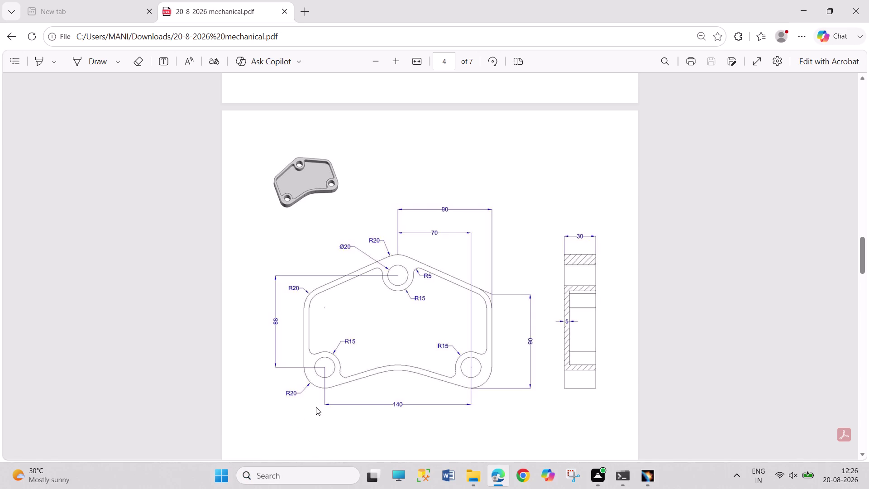
Finish reviewing page 4 of the plate drawing PDF in Edge, then return to CATIA Part3.
right_click(272, 441)
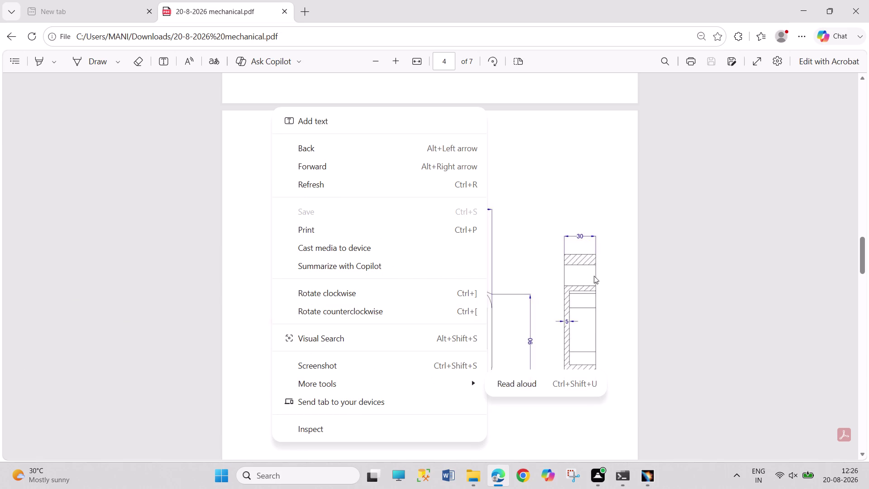
click(662, 260)
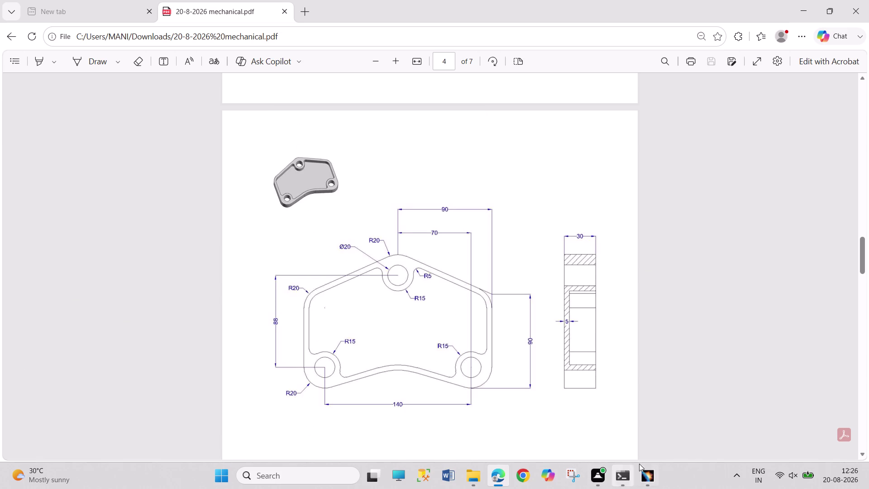
click(652, 472)
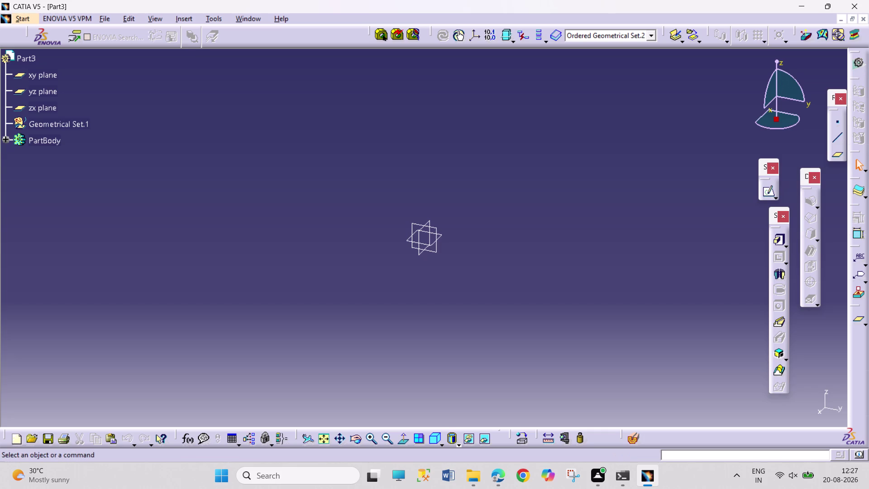
Create a sketch on Part3's xy plane, picked from the specification tree.
drag(532, 187, 559, 288)
drag(477, 170, 499, 267)
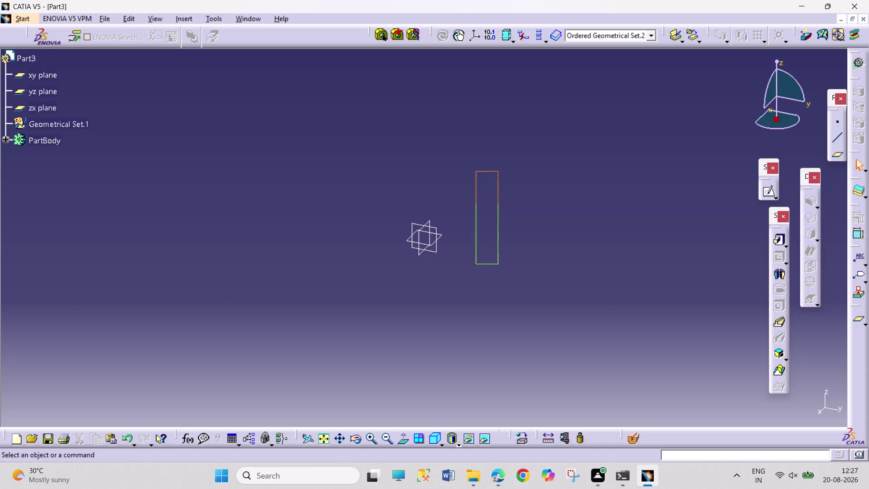
drag(499, 268, 504, 290)
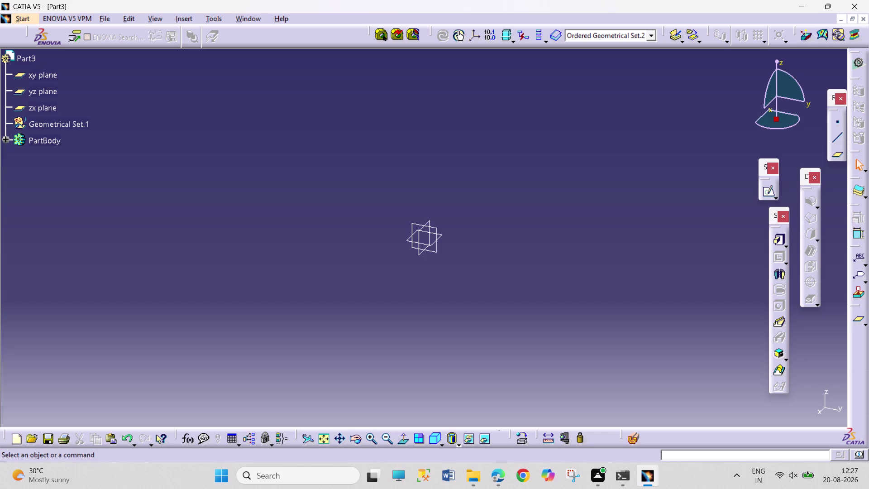
click(443, 236)
click(763, 193)
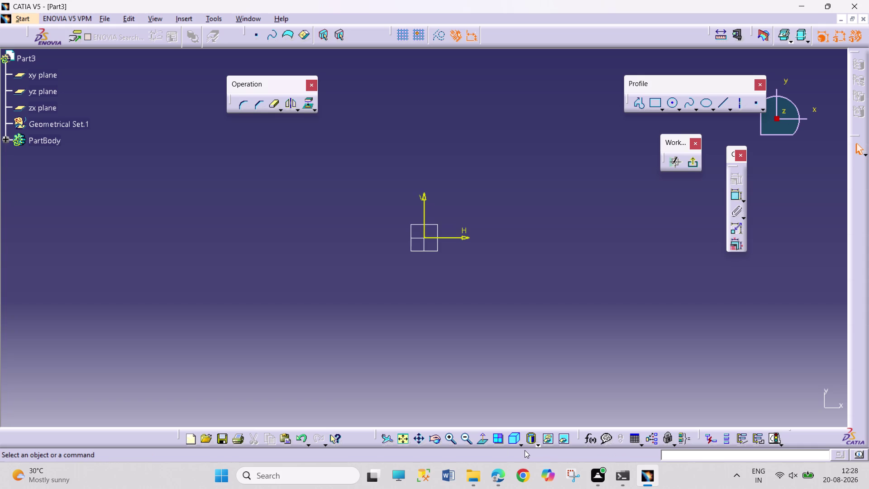
click(510, 488)
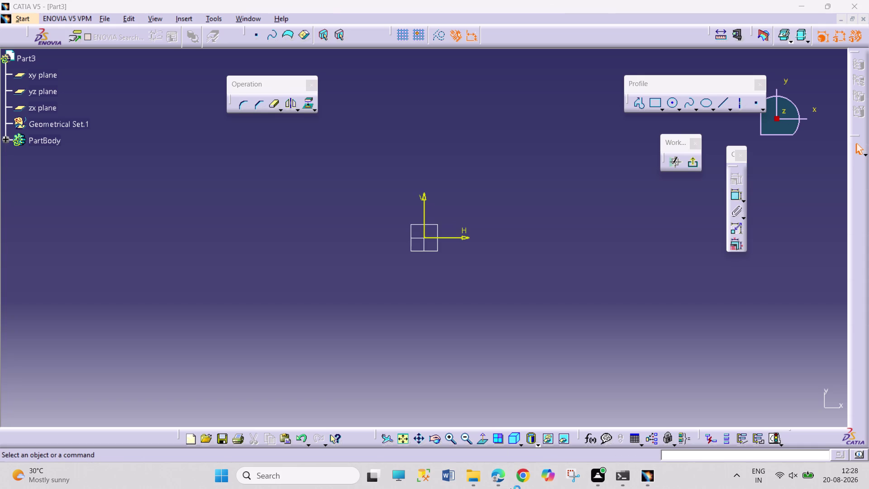
click(703, 21)
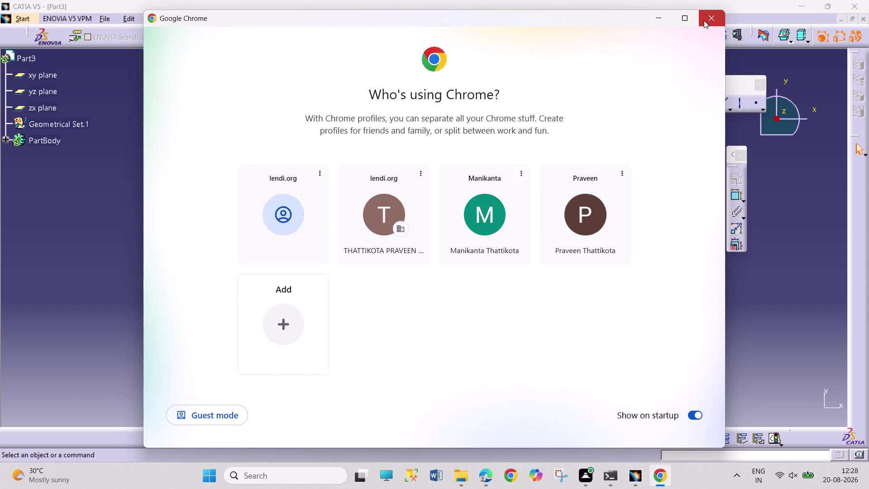
click(498, 475)
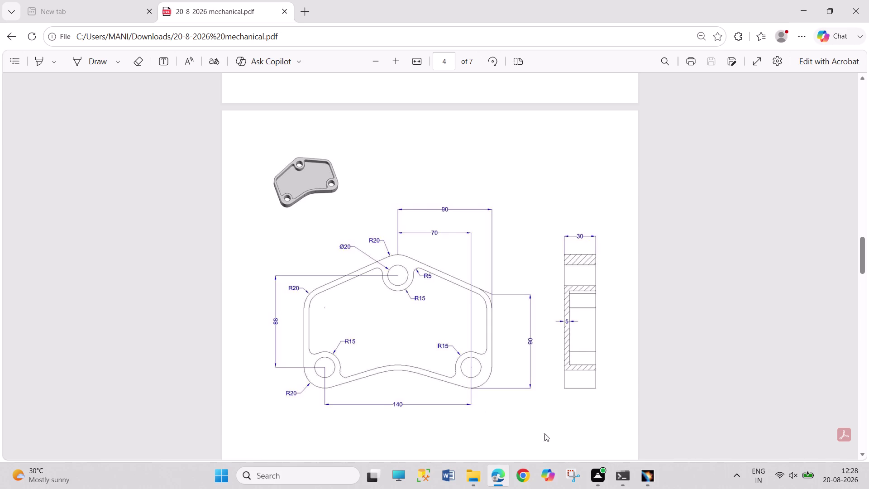
click(644, 476)
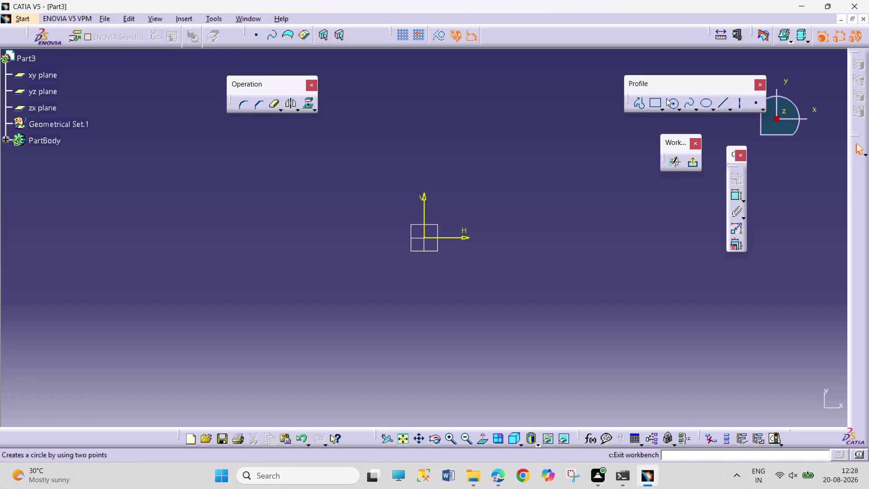
Draw an outer and an inner circle, both centred on the sketch origin.
click(666, 97)
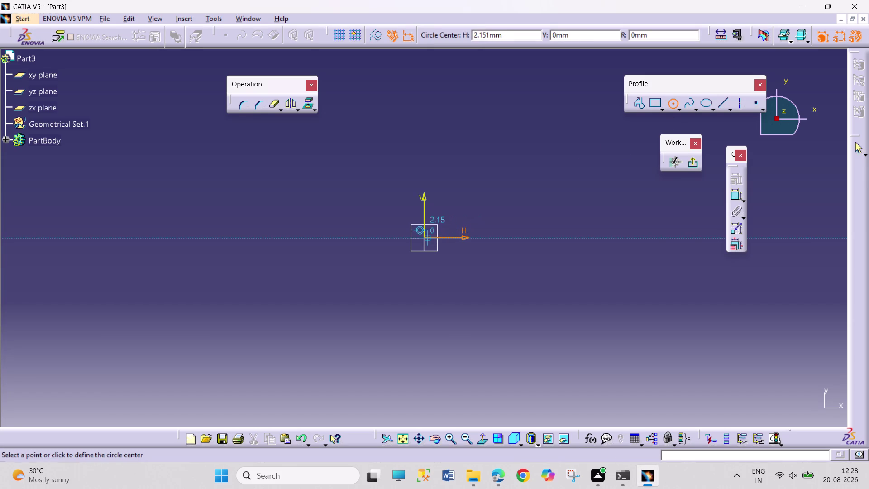
click(429, 237)
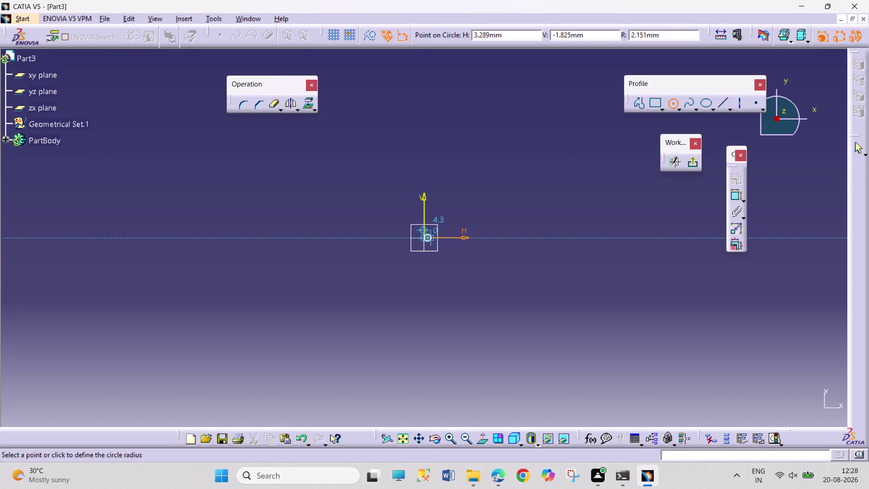
key(Escape)
key(Escape)
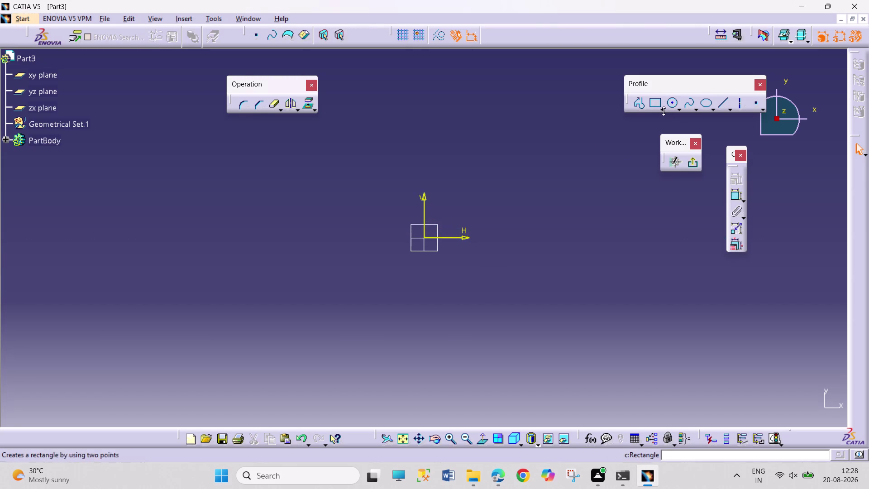
click(675, 105)
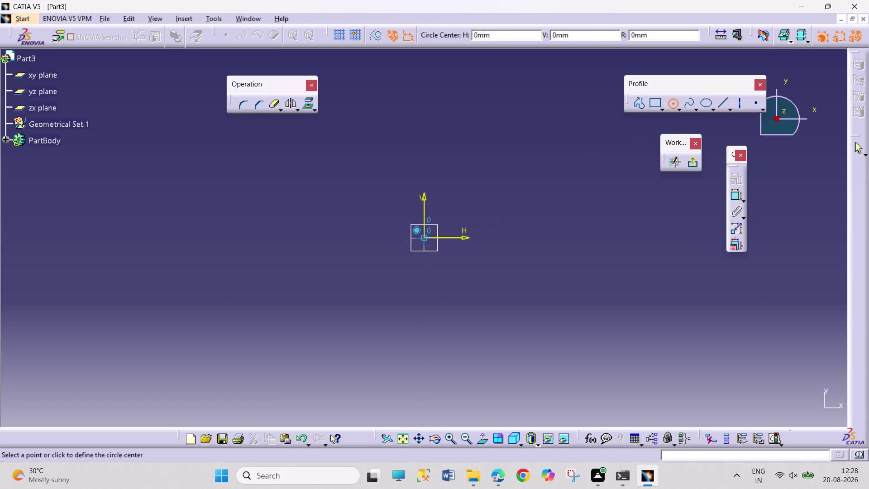
click(424, 236)
click(447, 265)
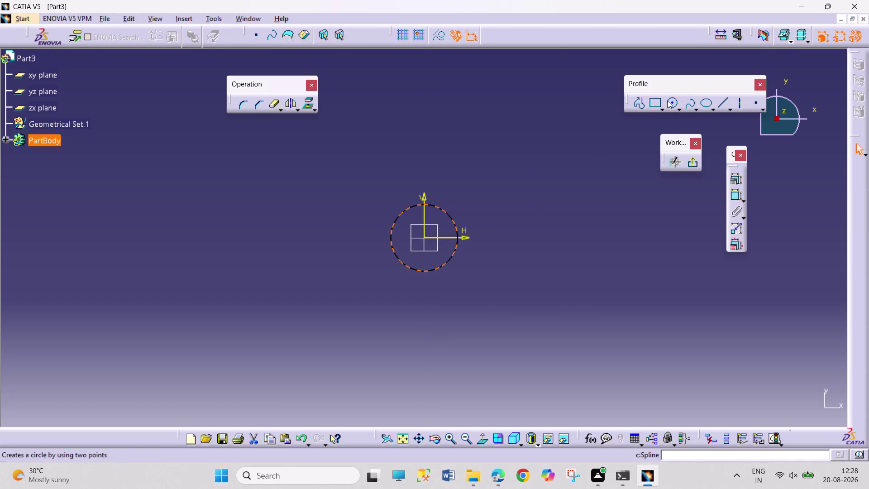
click(670, 102)
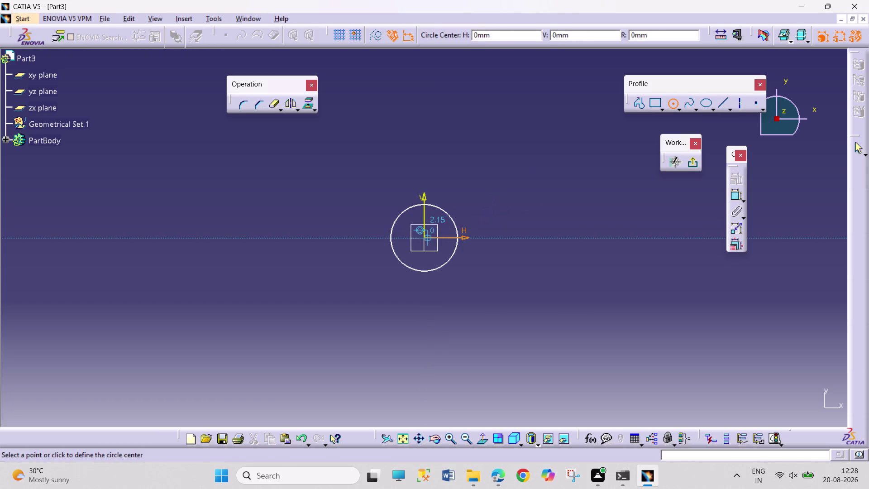
click(425, 236)
click(438, 254)
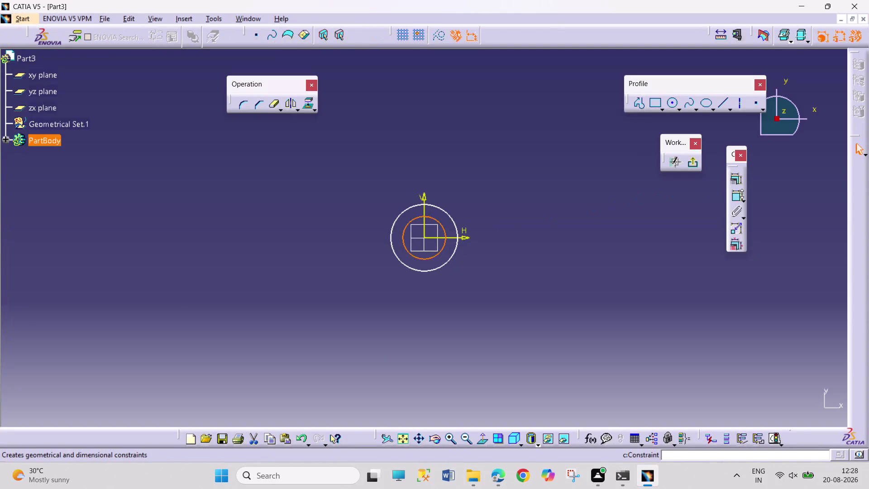
Add diameter dimensions to the inner and outer circles.
drag(737, 197, 729, 196)
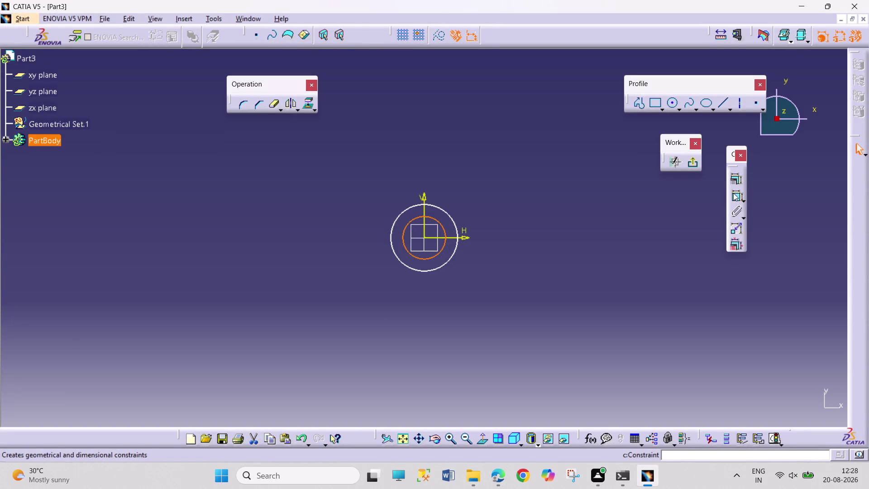
click(733, 193)
click(497, 195)
drag(732, 196, 712, 195)
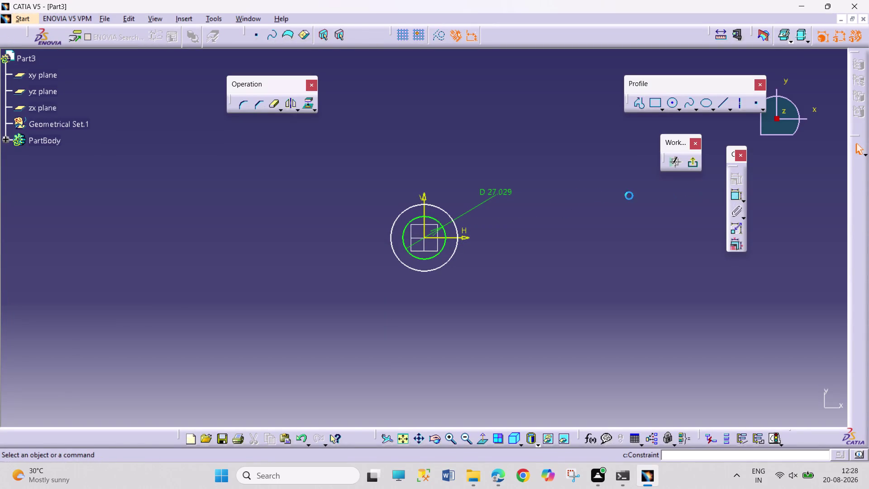
click(731, 194)
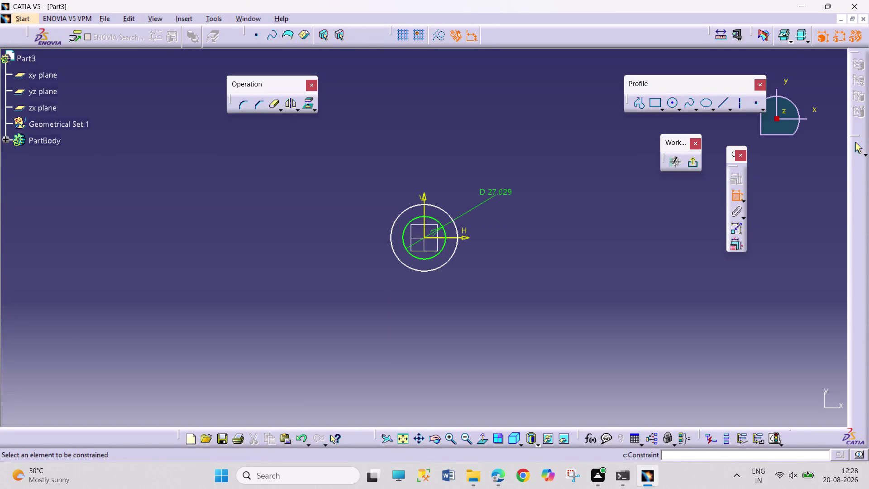
click(432, 205)
click(486, 170)
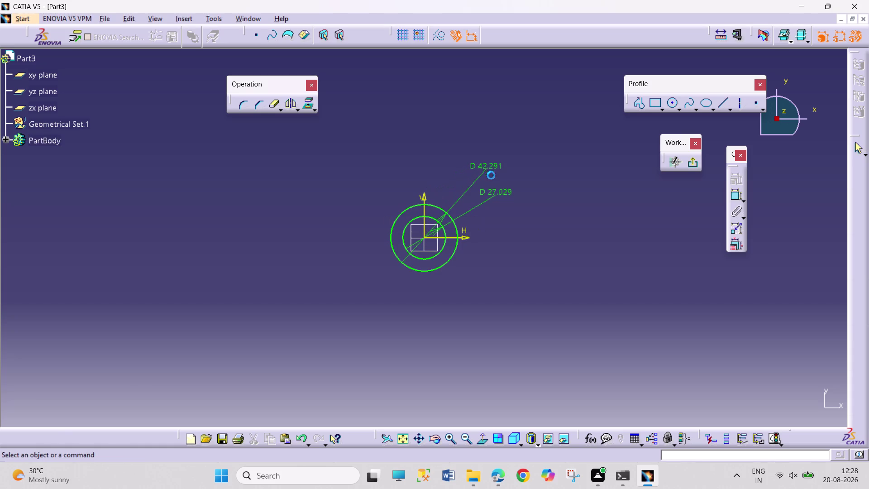
Set the inner circle diameter to 20 mm and the outer to 30 mm.
double_click(510, 195)
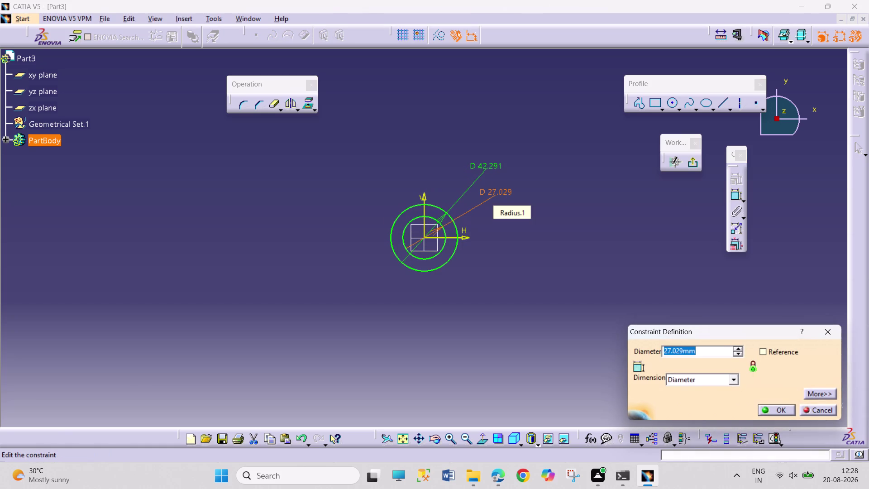
text(20)
key(Return)
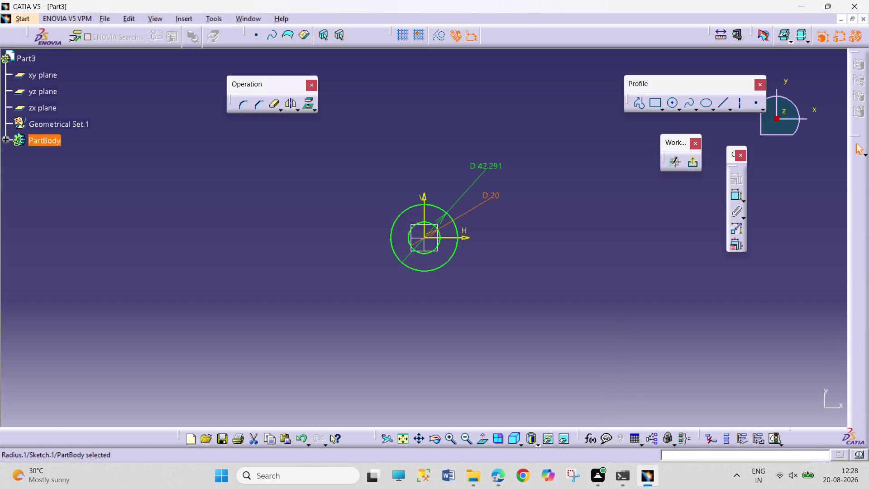
double_click(489, 167)
text(3)
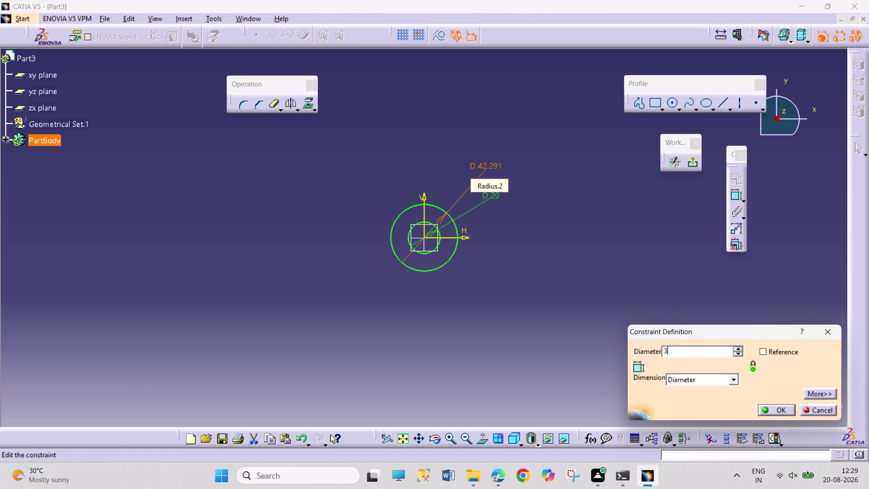
text(0)
key(Return)
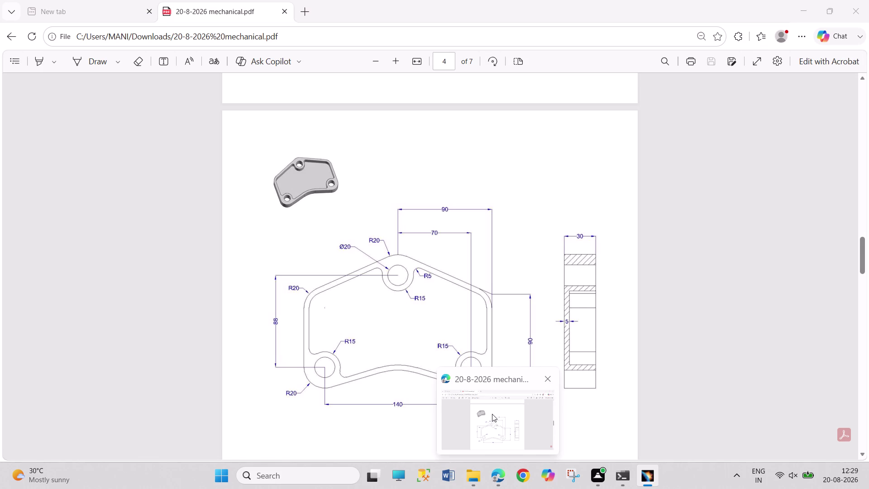
Check the reference PDF drawing, then come back to the CATIA sketch.
click(492, 413)
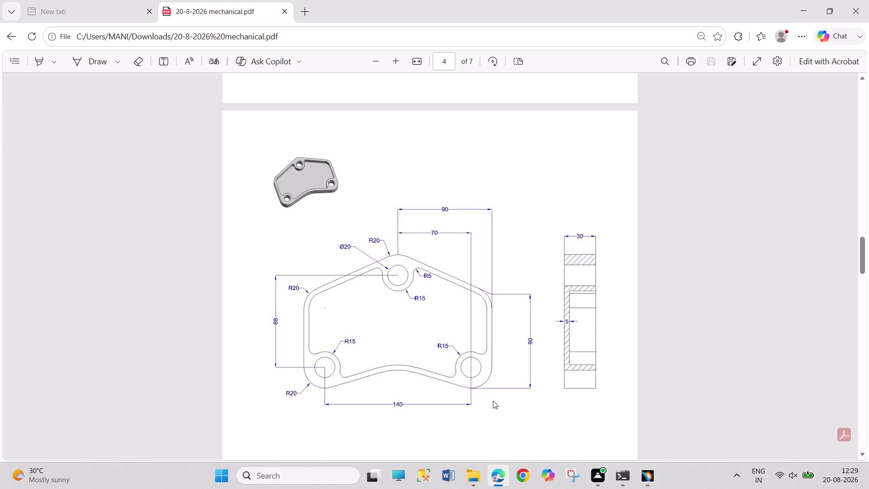
click(647, 478)
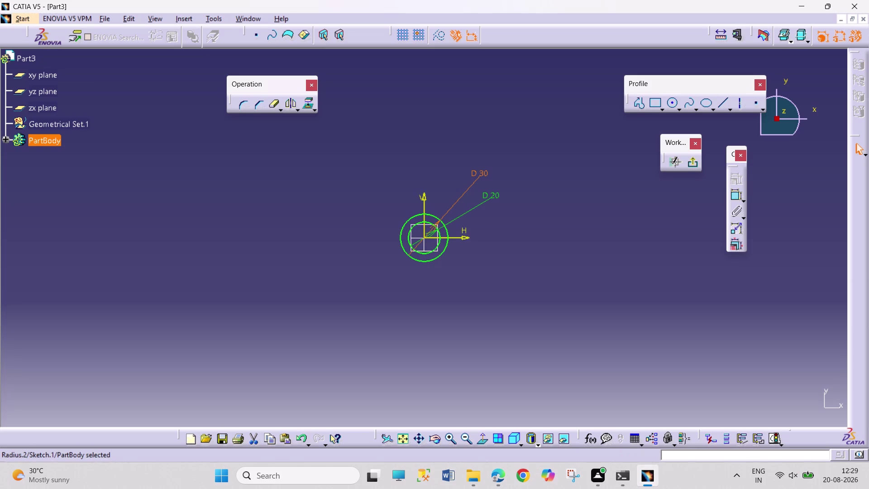
click(668, 101)
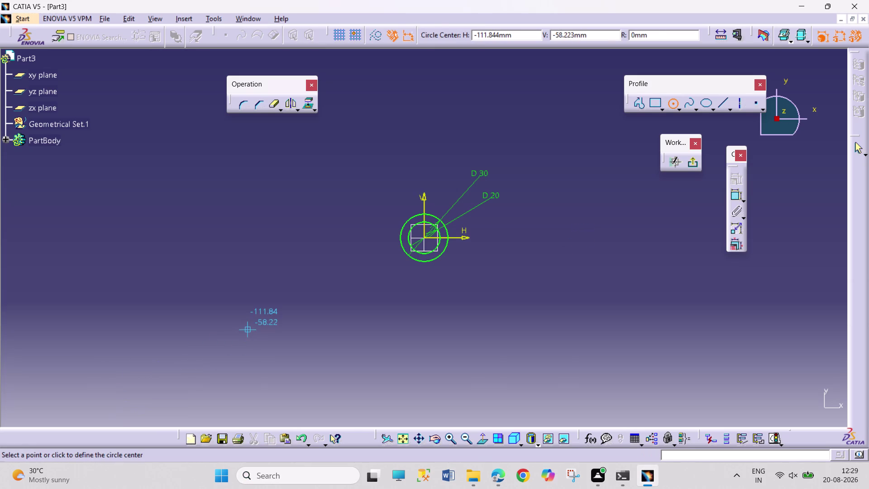
Draw two concentric circles lower left of the origin.
click(248, 328)
click(256, 349)
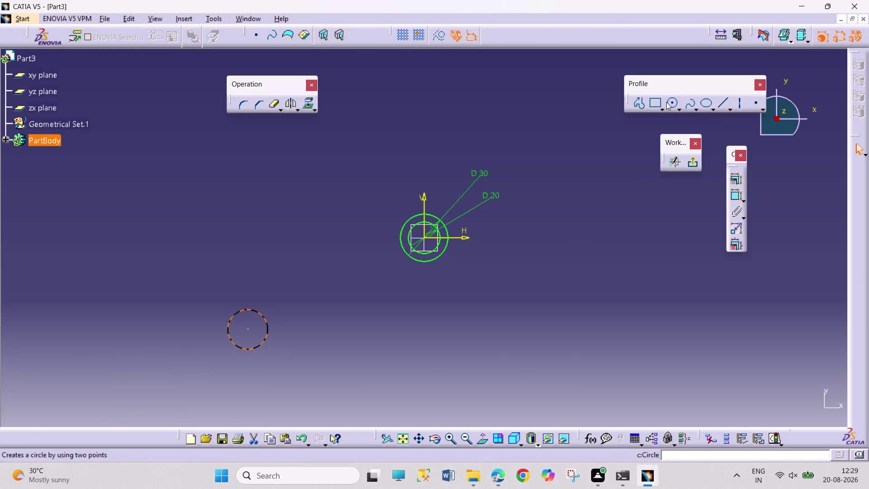
click(666, 102)
right_click(266, 334)
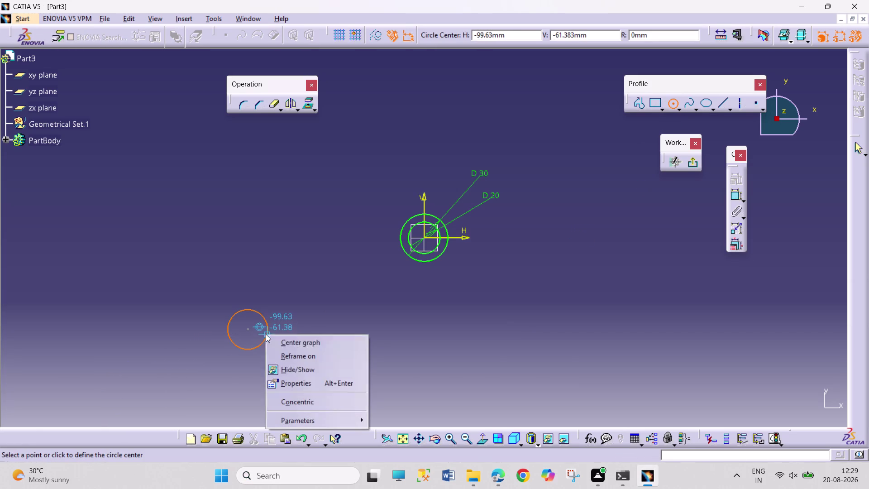
click(294, 396)
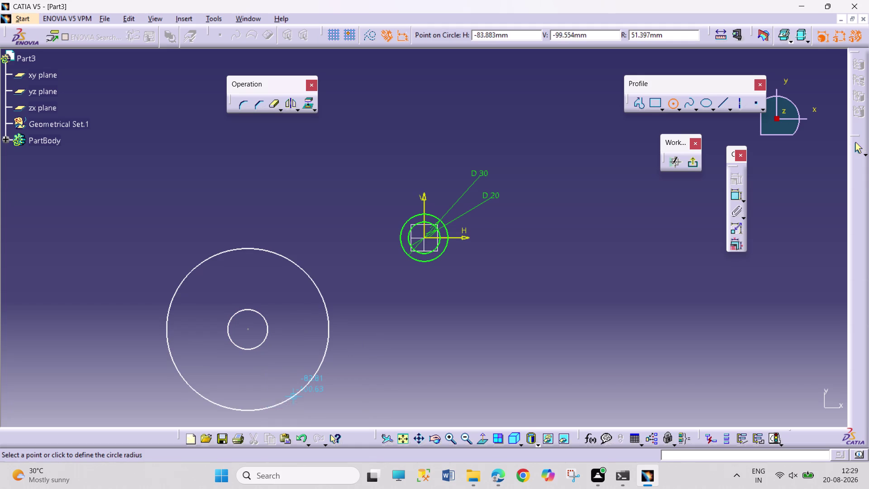
Add diameter dimensions to the outer and inner lower-left circles.
click(274, 354)
click(735, 196)
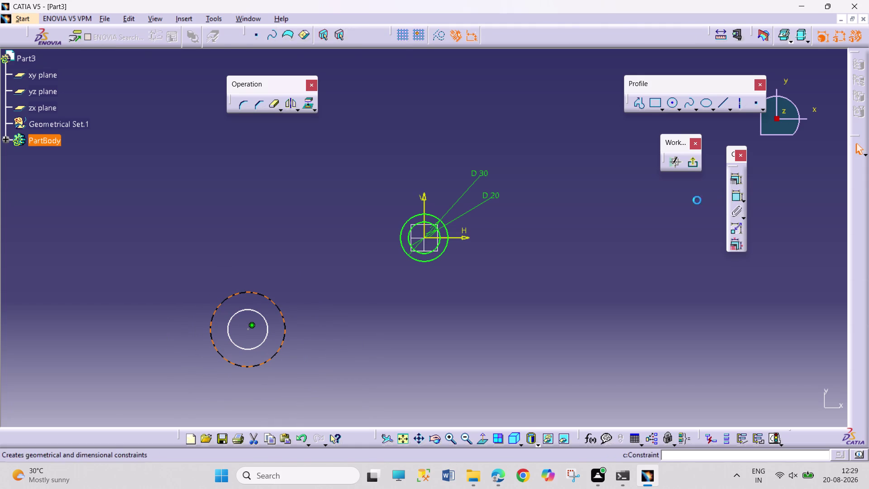
click(203, 289)
click(729, 191)
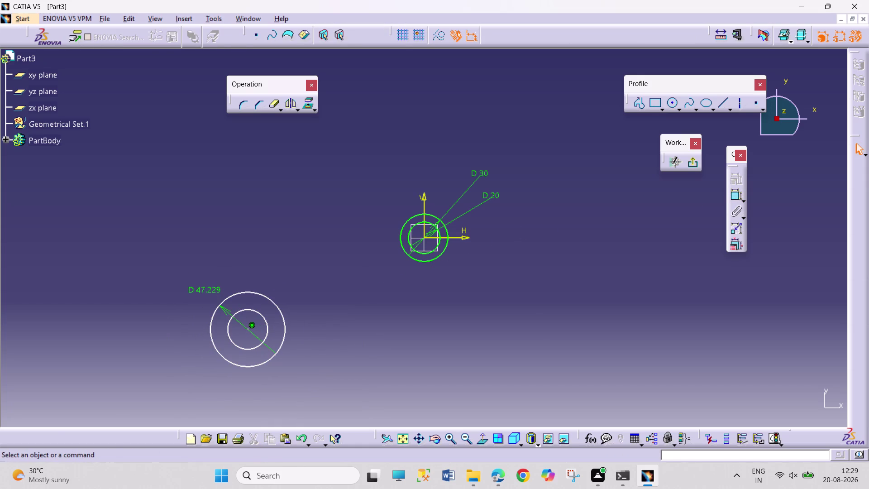
click(735, 193)
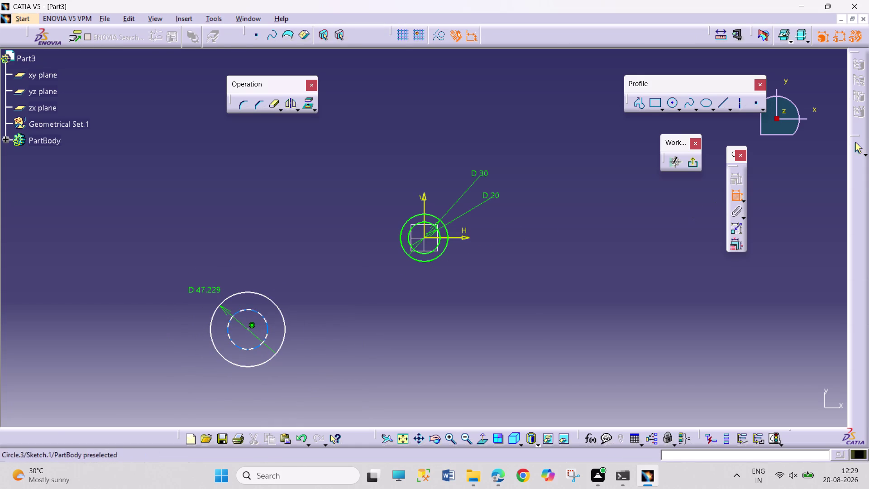
click(251, 310)
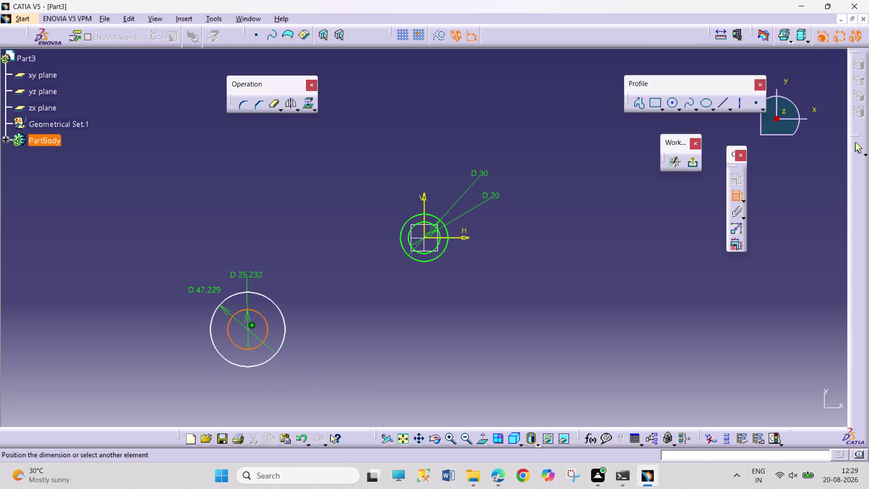
click(247, 266)
Set the lower-left outer diameter to 30 and the inner to 20.
double_click(208, 291)
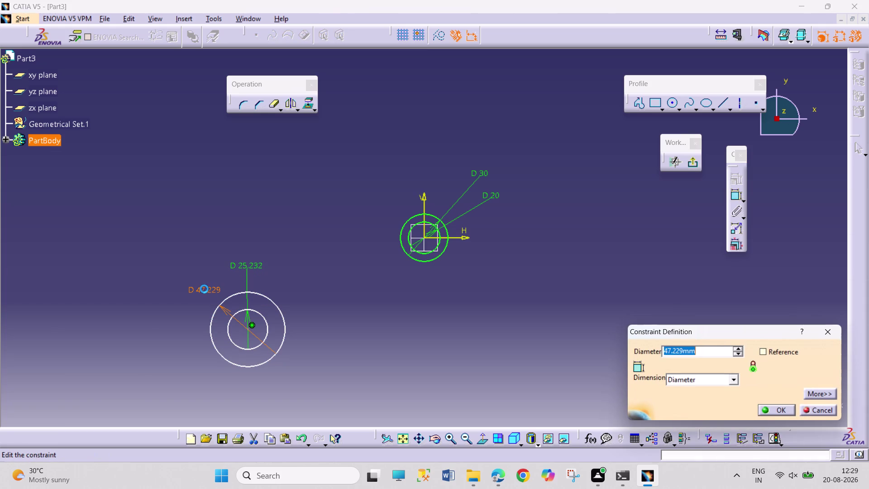
text(30)
key(Return)
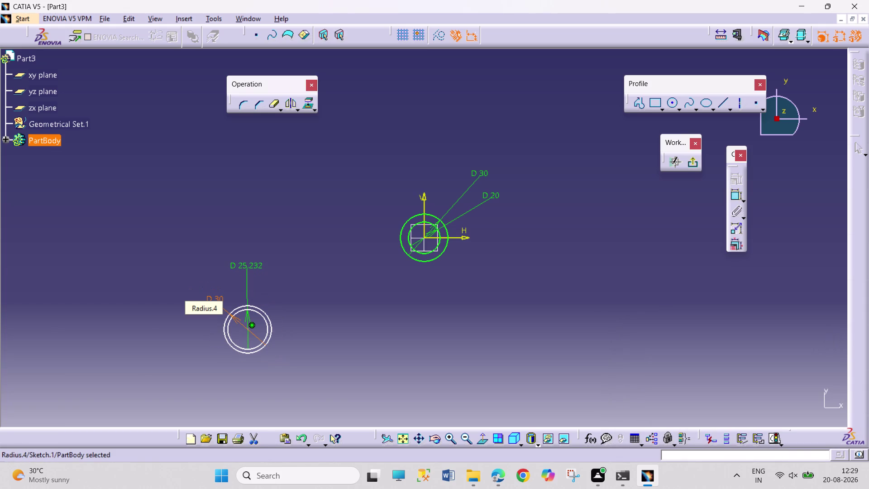
double_click(245, 261)
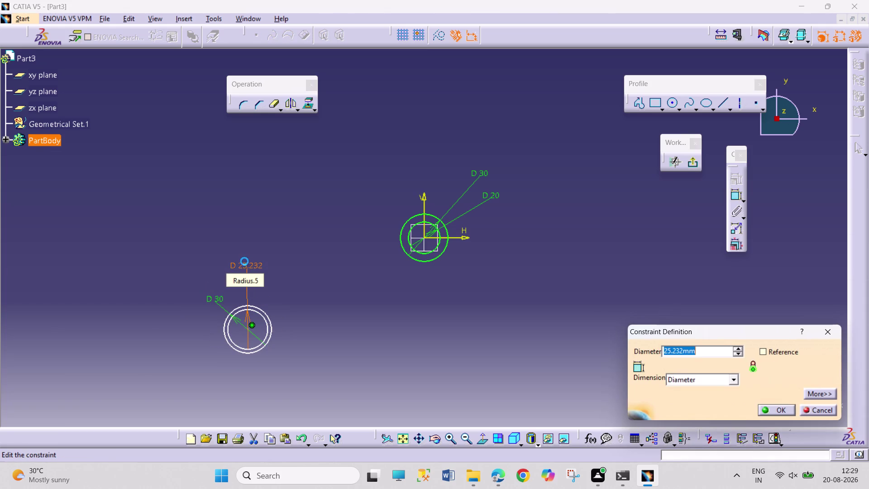
text(20)
key(Return)
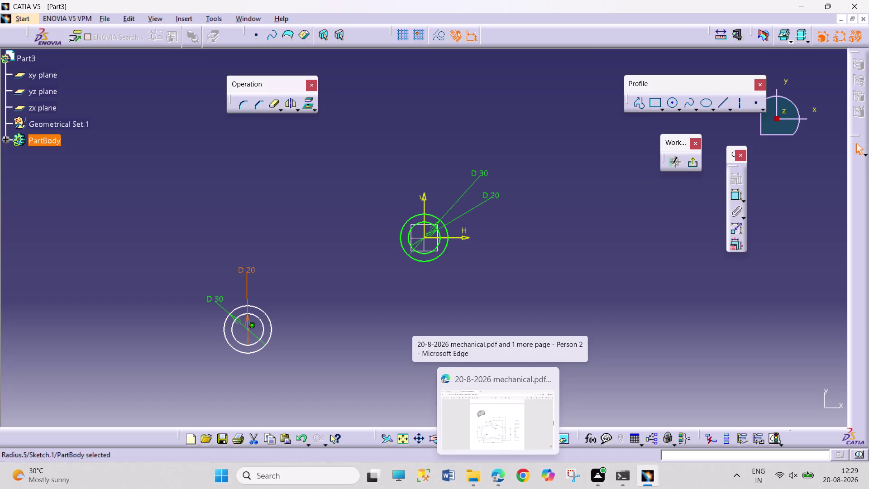
click(731, 193)
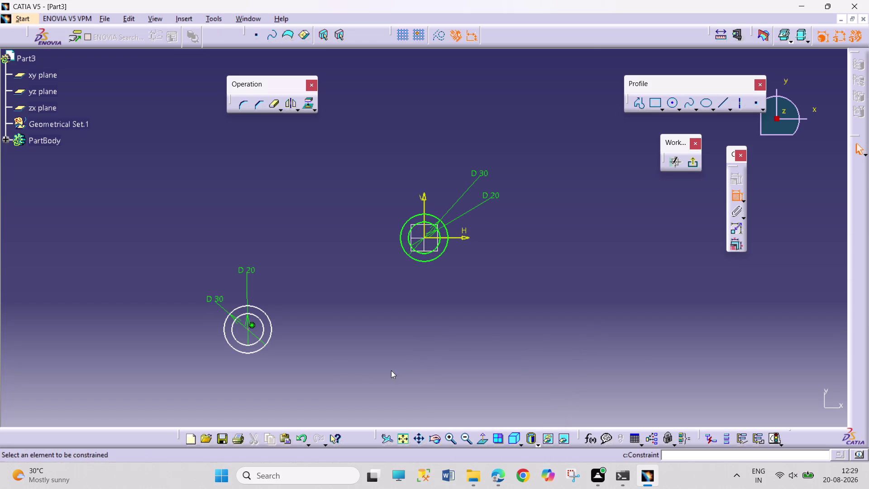
Dimension the lower-left circle centre 70 horizontally from the V axis.
click(246, 328)
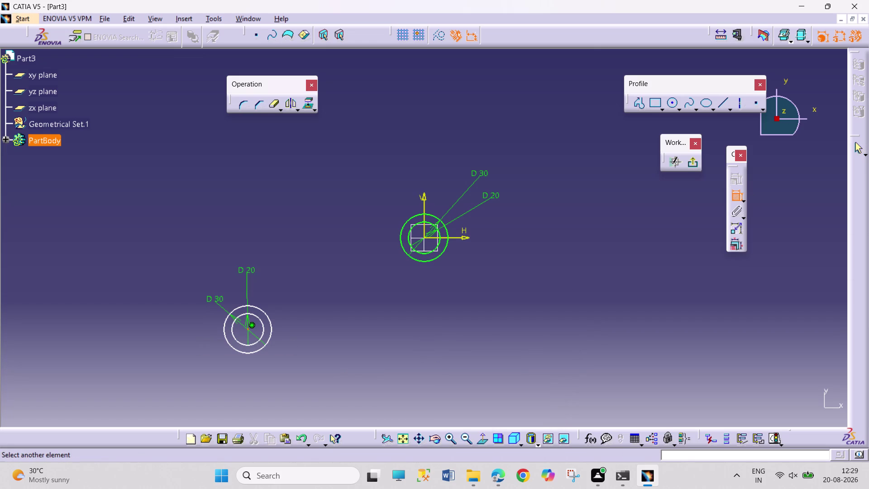
click(426, 200)
click(296, 197)
double_click(299, 195)
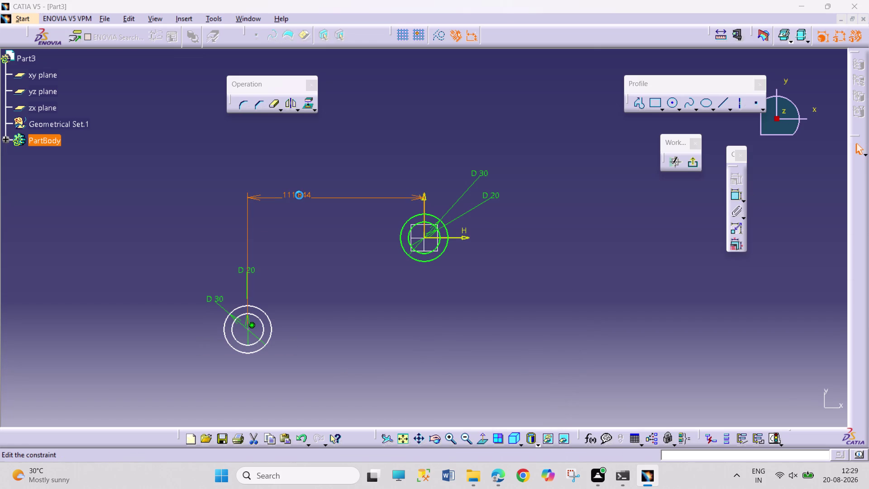
text(70)
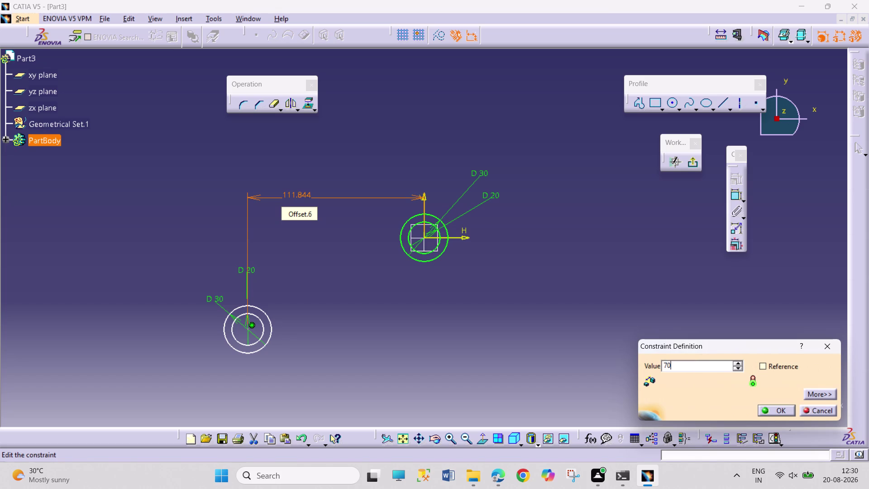
key(Return)
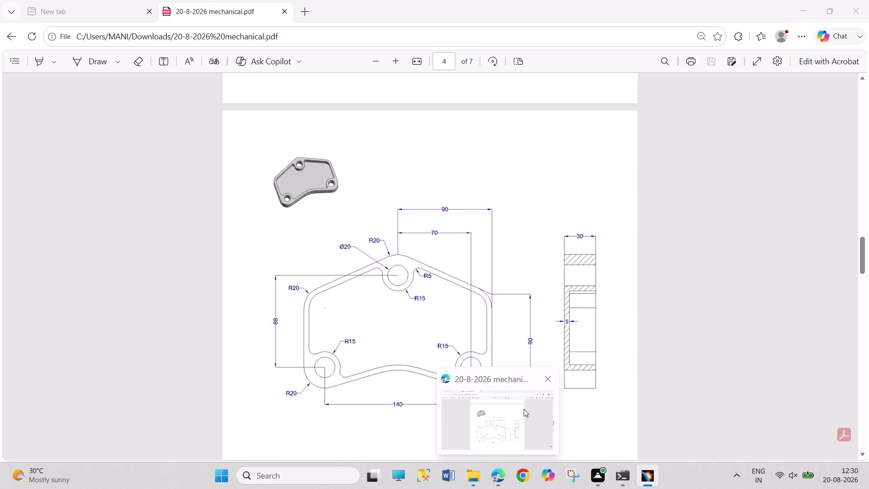
View the reference PDF in Edge, then switch back to the CATIA sketch.
click(503, 430)
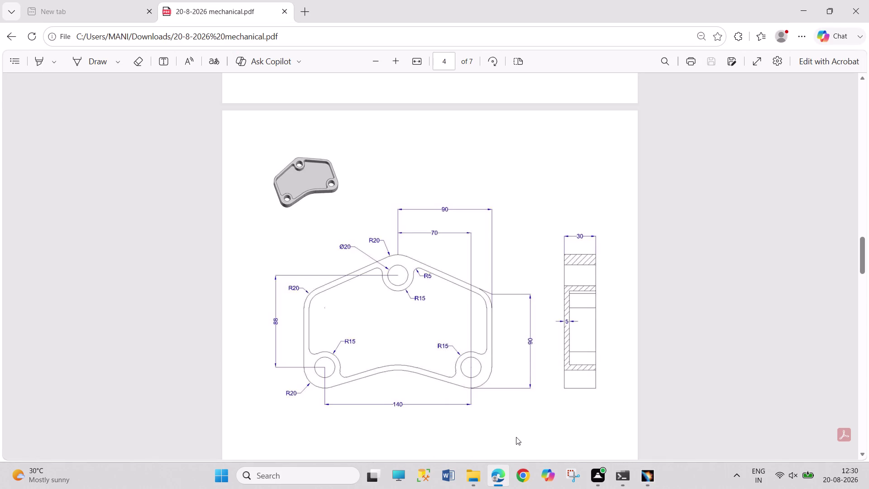
click(656, 474)
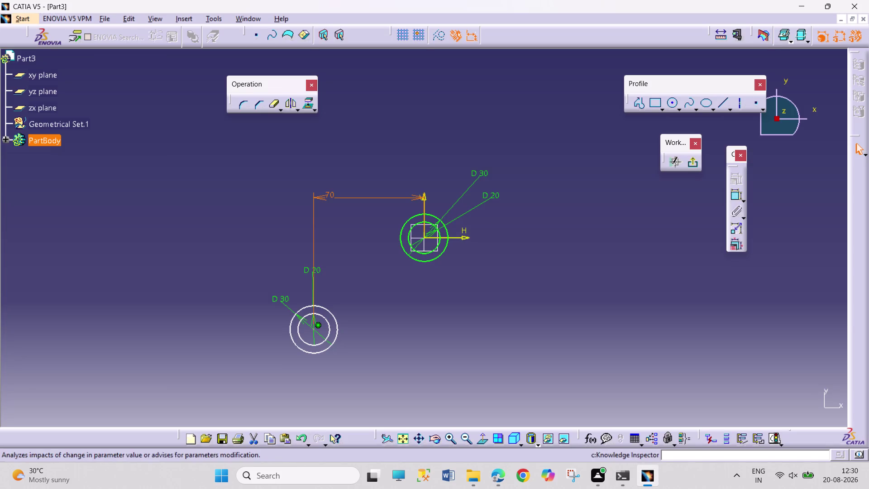
Dimension the lower-left circle centre 88 vertically from the H axis.
click(737, 200)
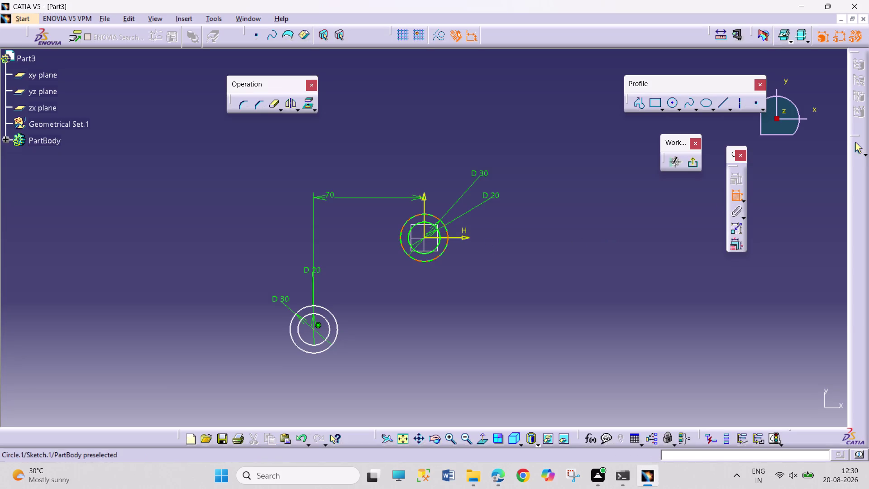
click(457, 239)
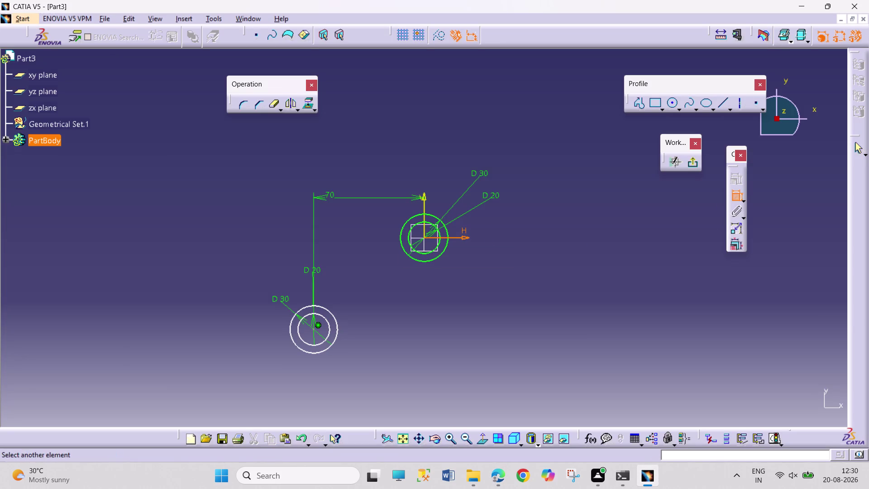
click(314, 329)
click(200, 299)
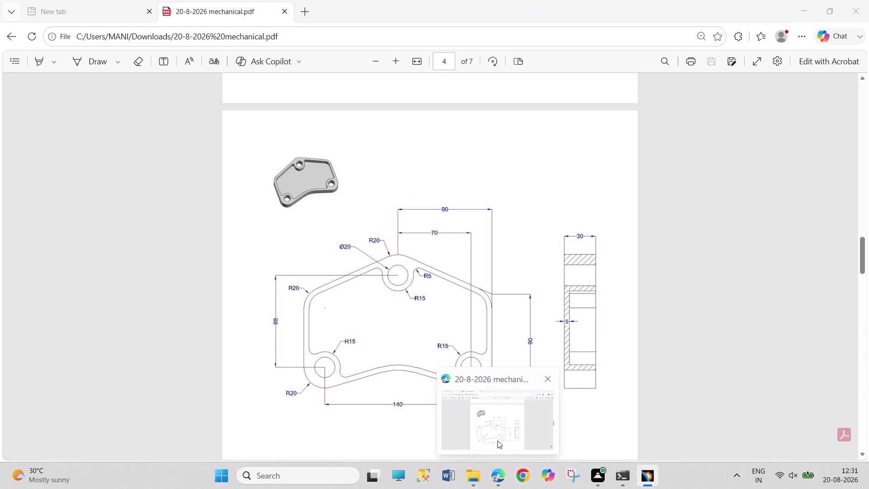
double_click(202, 298)
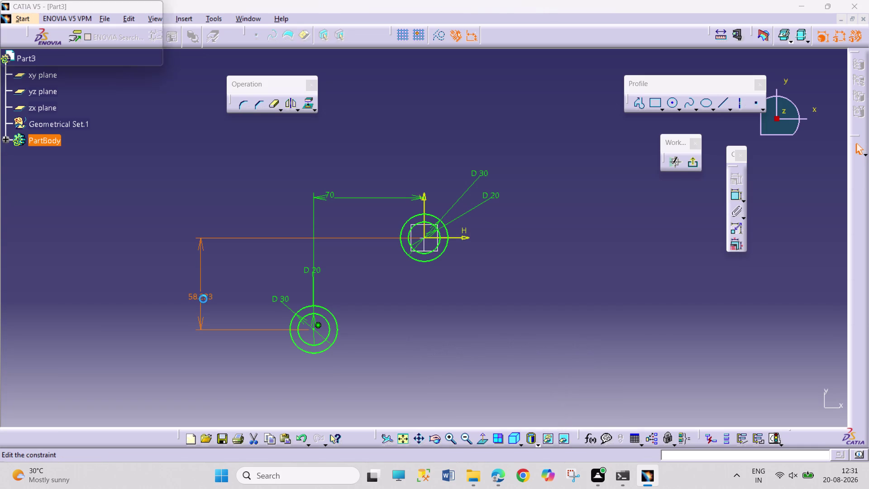
text(88)
key(Return)
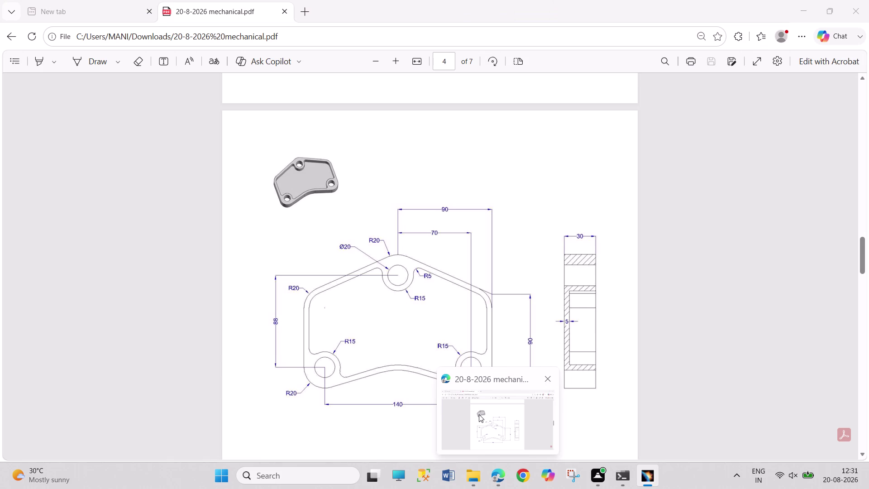
click(479, 414)
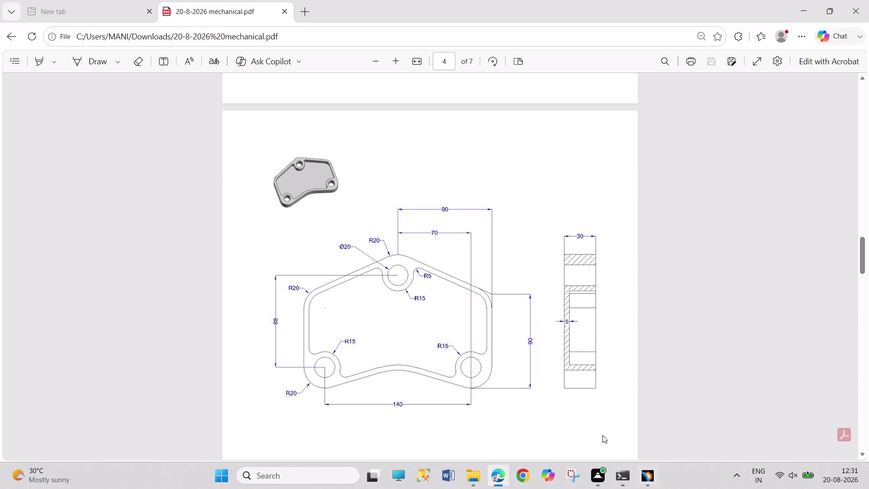
click(653, 472)
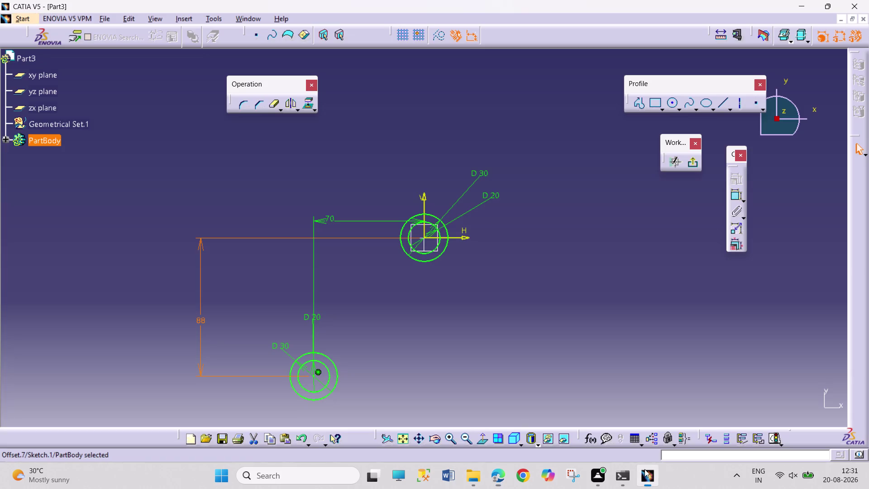
Mirror the outer and inner lower-left circles across the V axis.
click(325, 397)
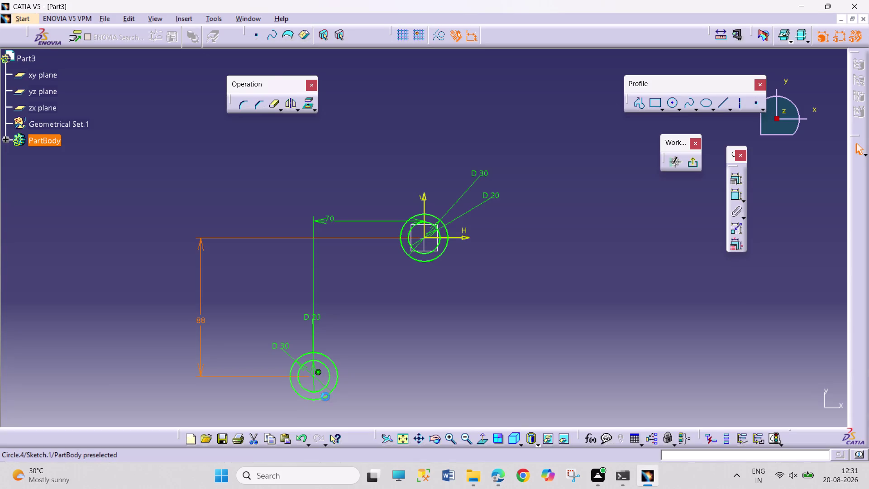
click(290, 102)
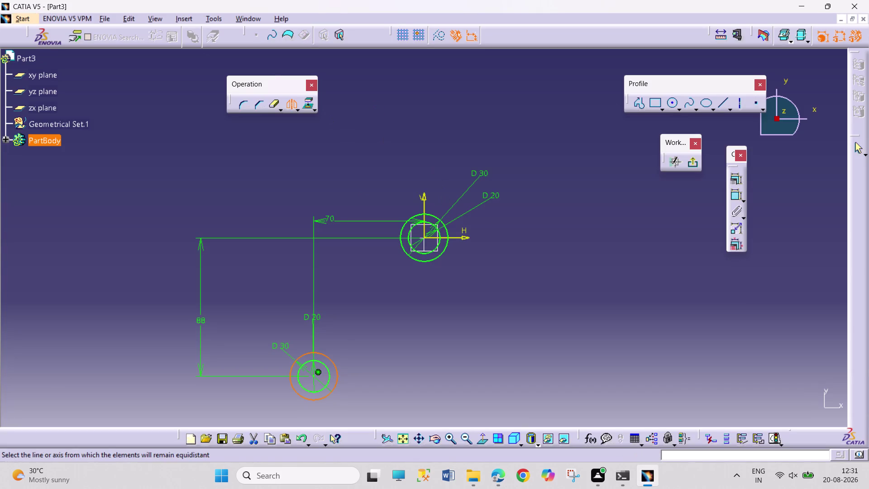
click(426, 202)
click(290, 106)
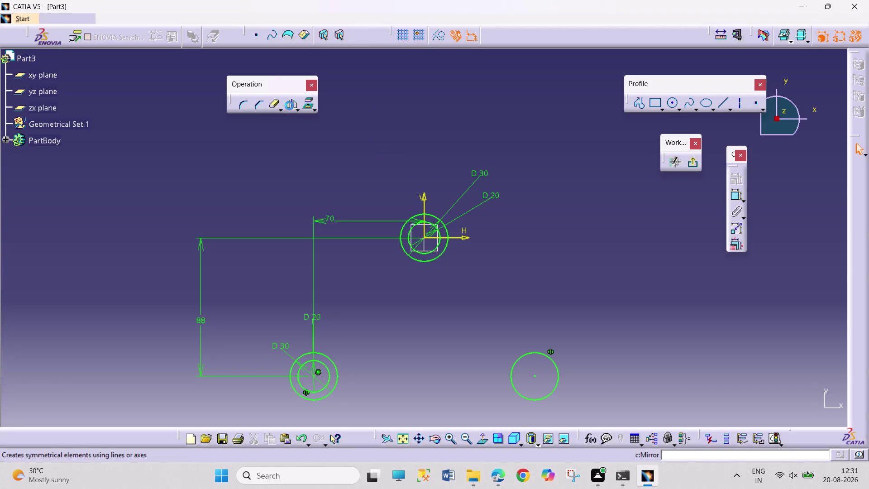
click(327, 368)
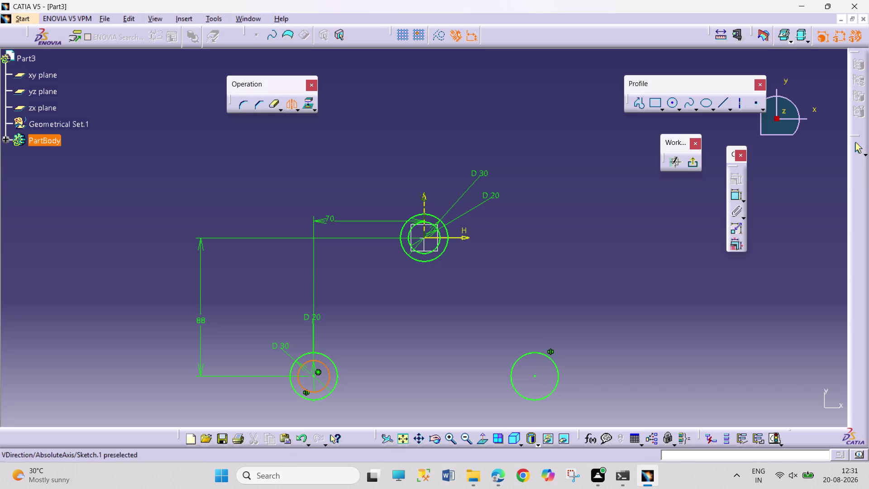
click(427, 196)
click(559, 305)
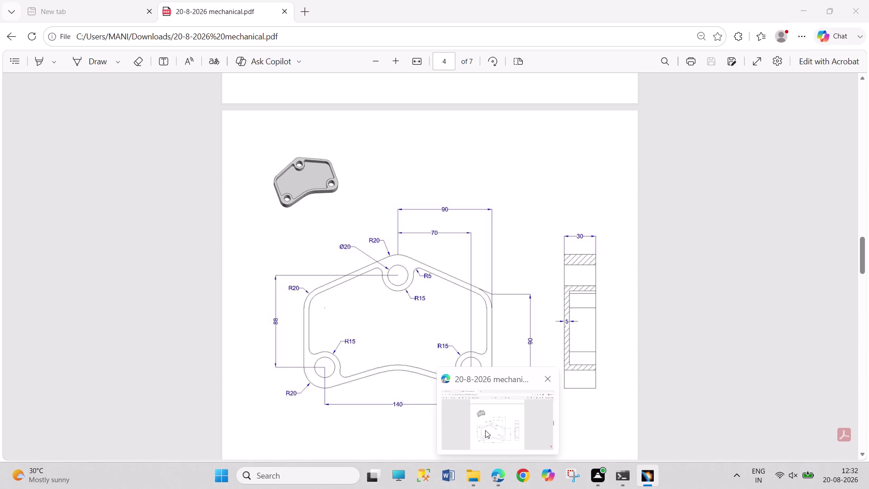
Look over the reference drawing PDF in Edge, then return to CATIA.
click(485, 430)
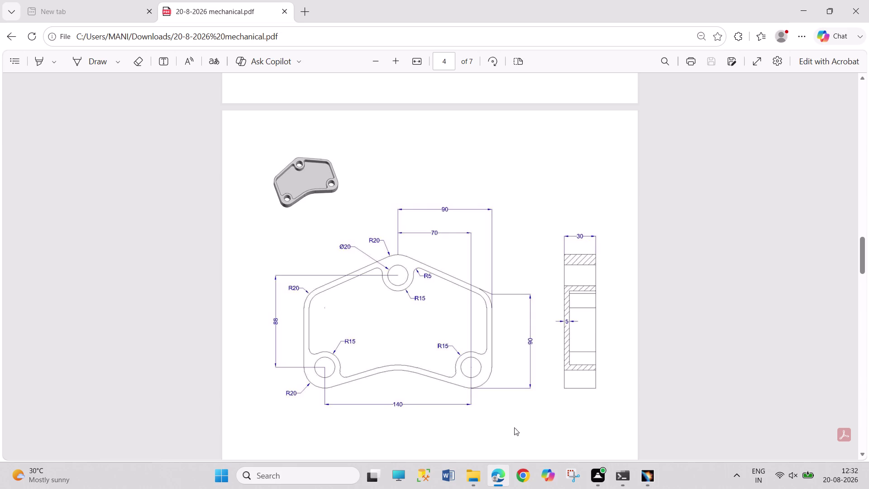
click(651, 478)
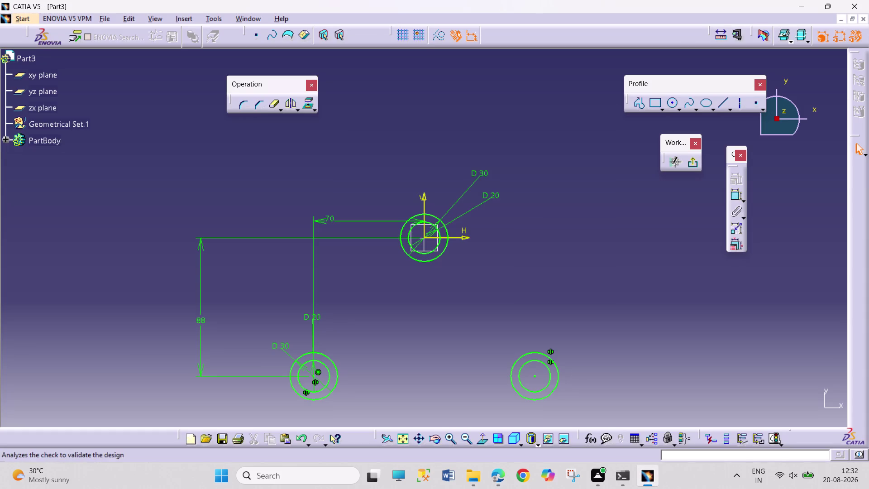
Draw a middle circle and give it a 40 diameter.
click(674, 97)
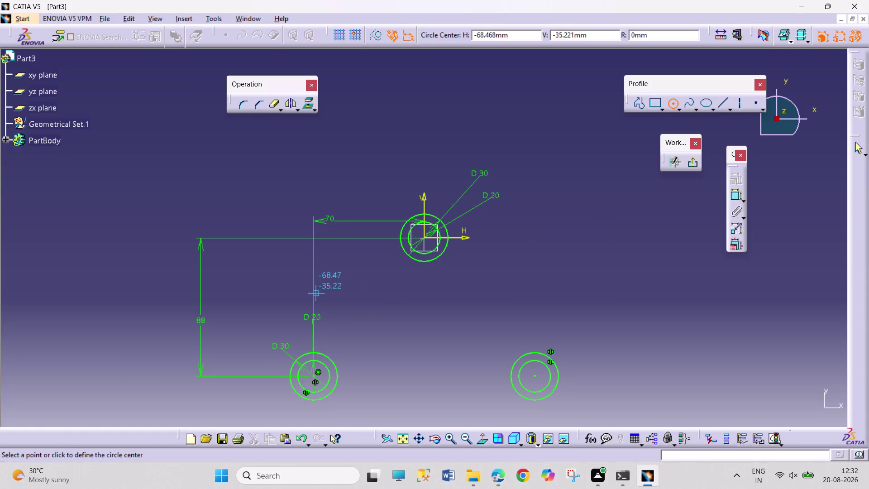
click(314, 284)
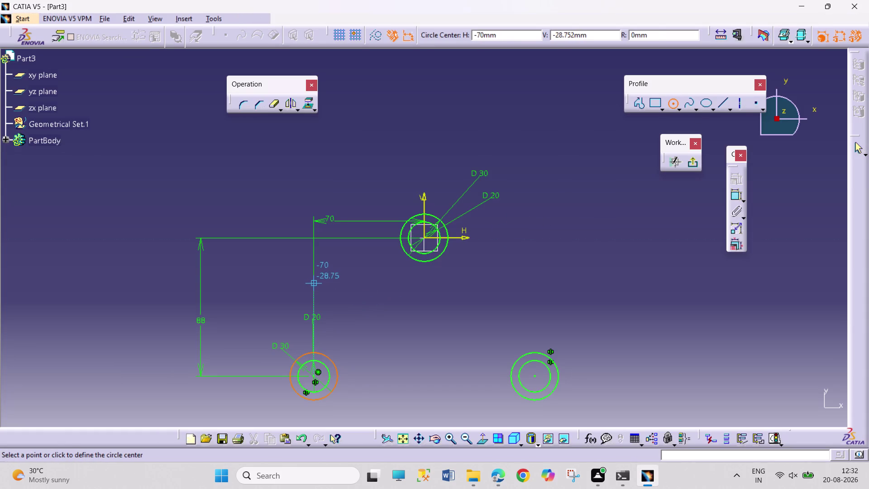
click(331, 291)
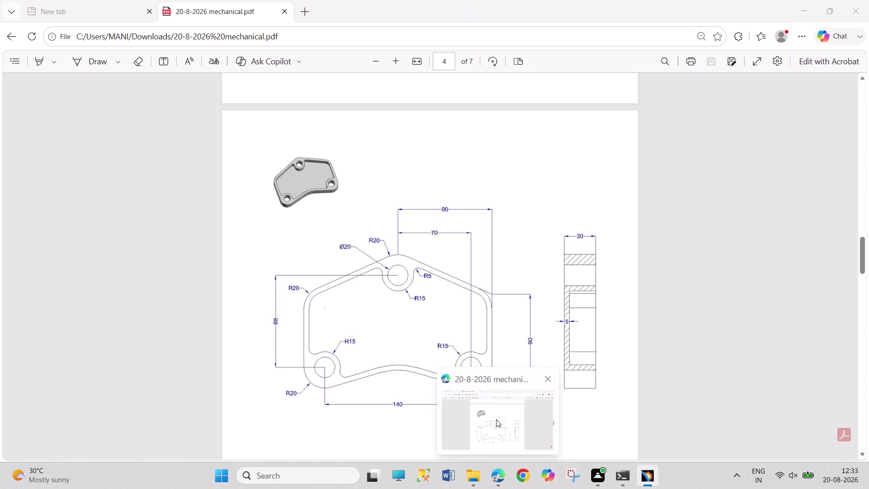
click(733, 198)
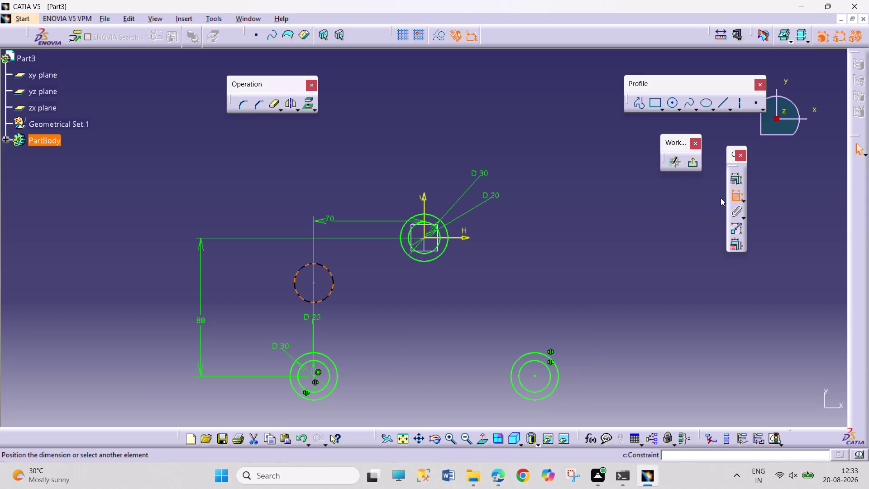
click(261, 212)
double_click(262, 208)
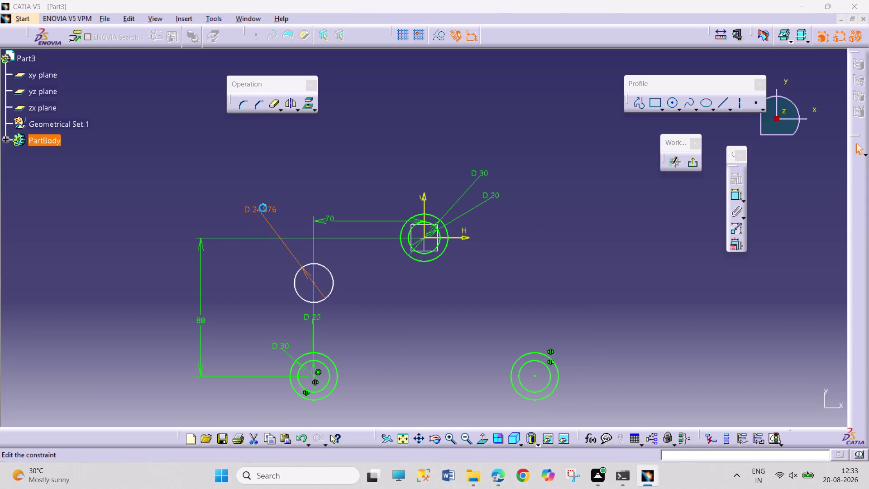
text(40)
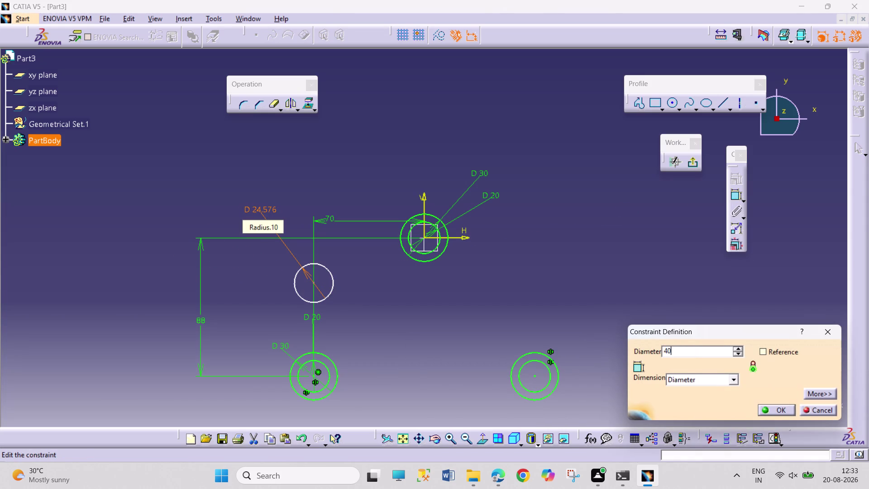
key(Return)
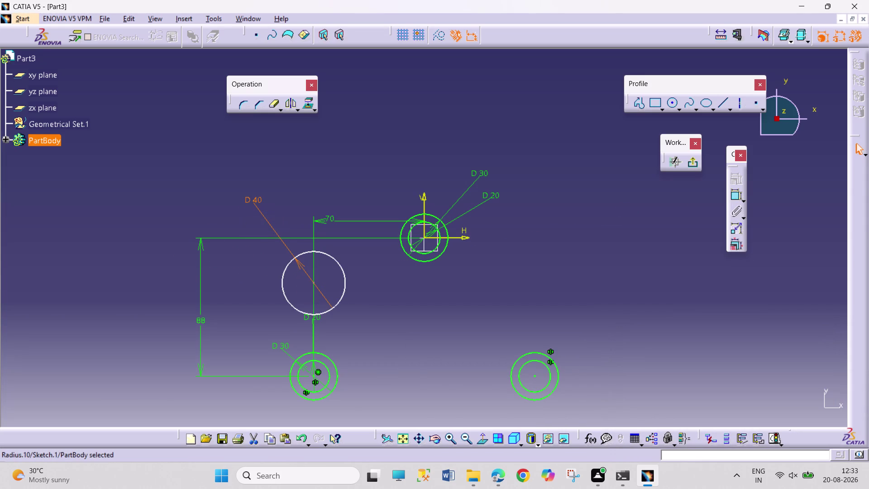
Add a height dimension between the middle circle centre and the lower circle centre.
click(732, 192)
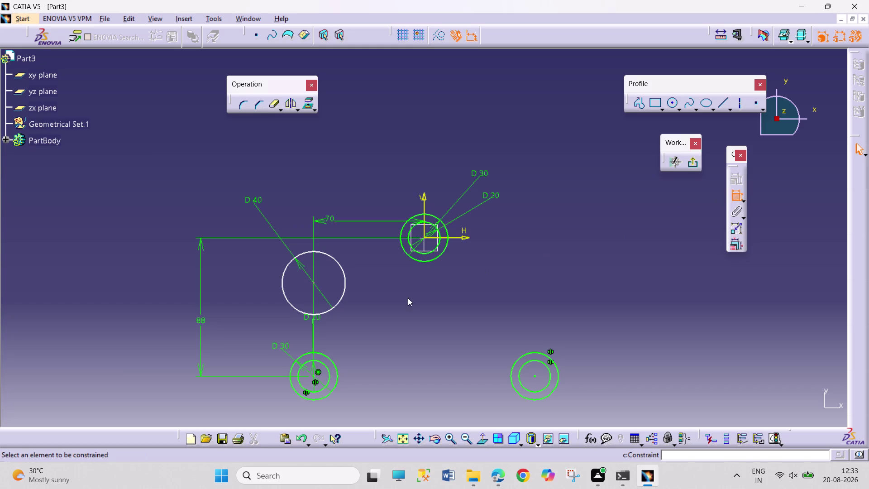
click(314, 374)
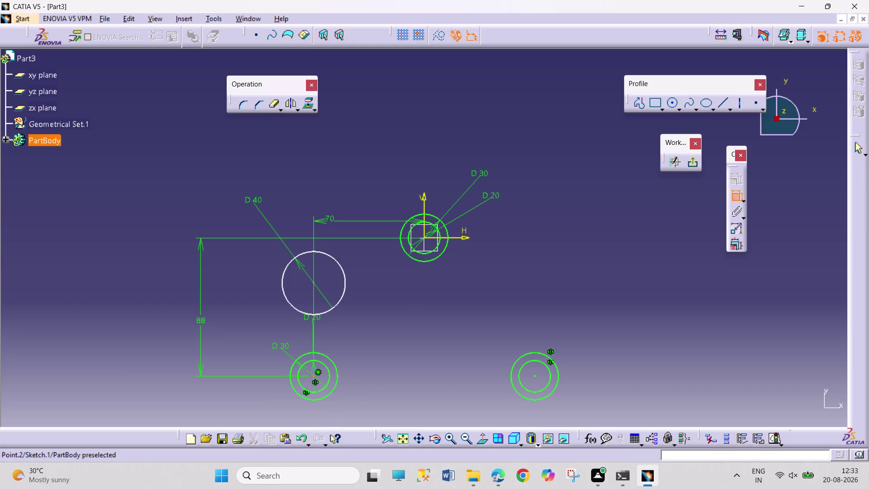
click(315, 281)
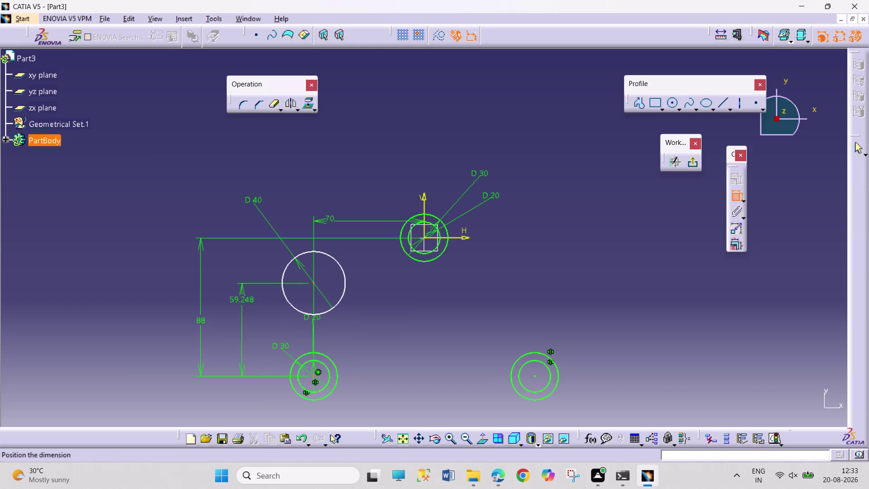
click(165, 303)
click(346, 338)
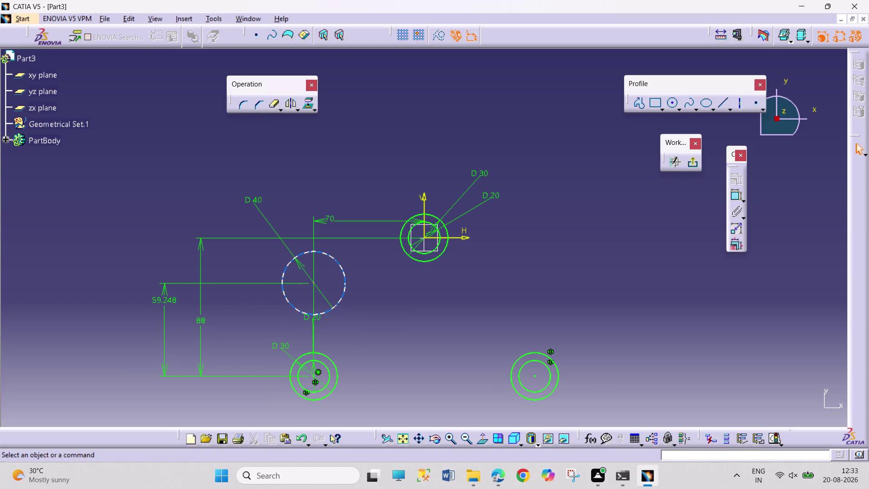
drag(345, 296, 344, 294)
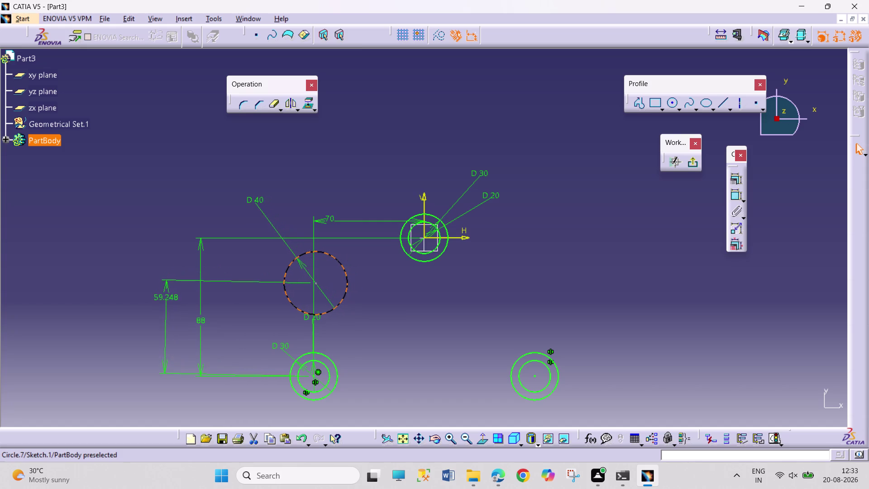
drag(345, 294, 335, 293)
Delete the middle circle and its leftover diameter and height dimensions.
right_click(338, 294)
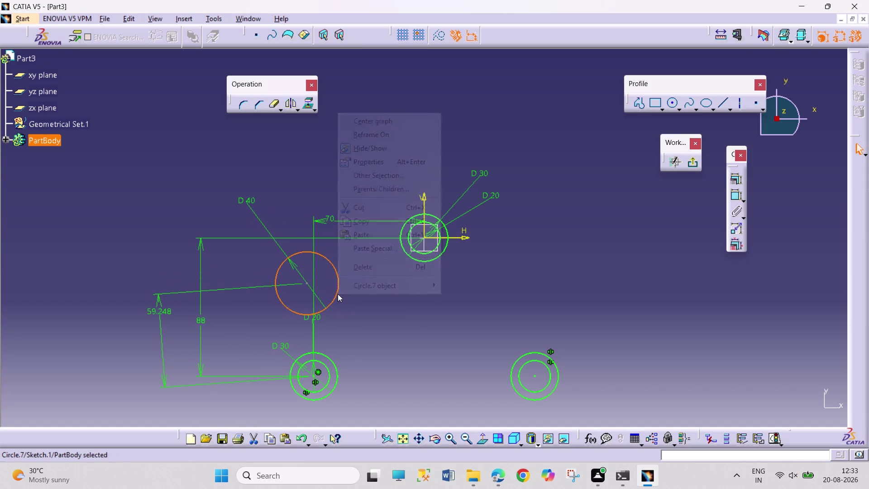
click(353, 267)
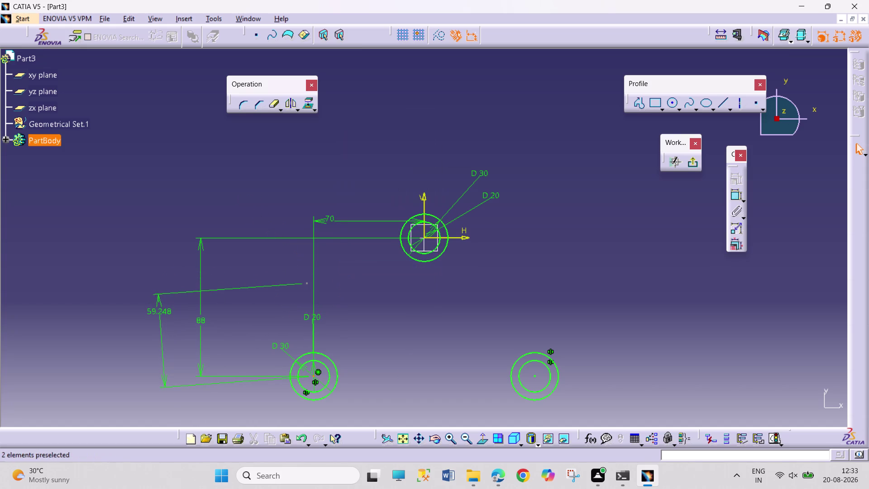
right_click(162, 312)
click(222, 287)
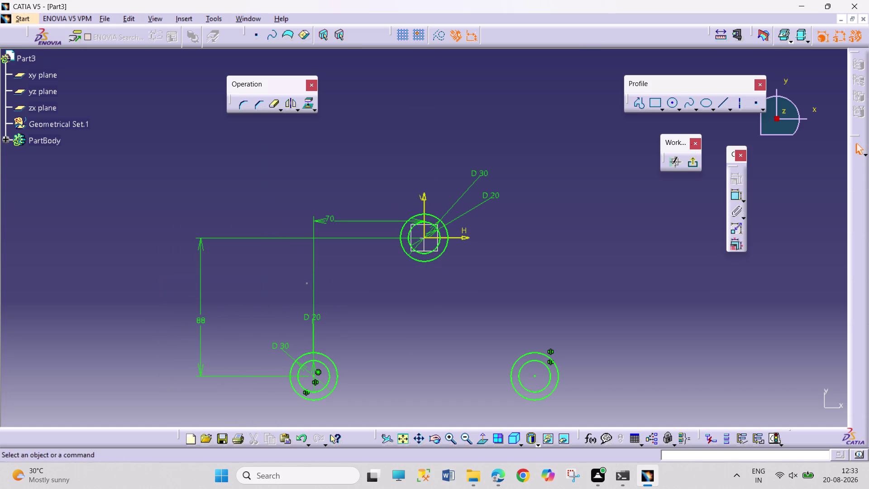
right_click(310, 283)
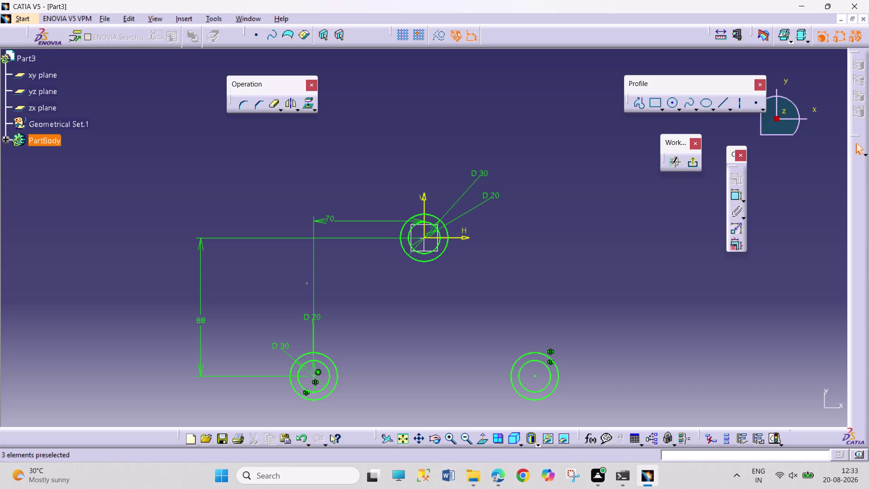
right_click(309, 282)
click(324, 249)
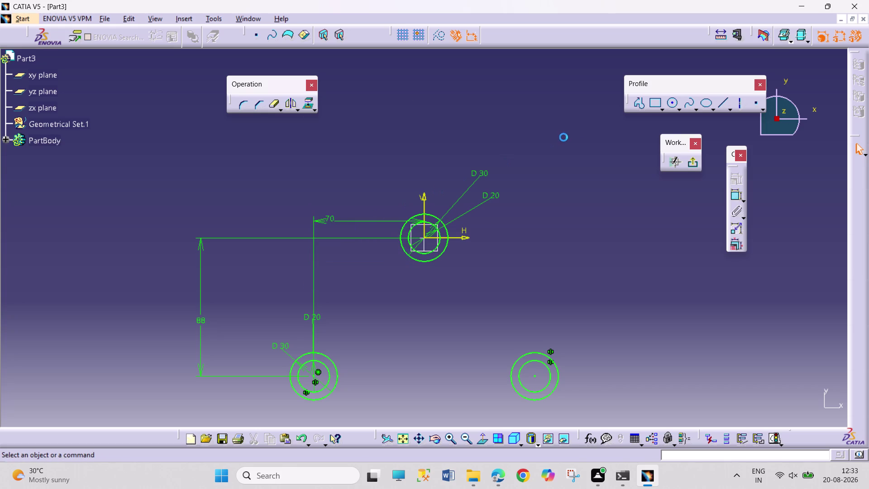
click(670, 104)
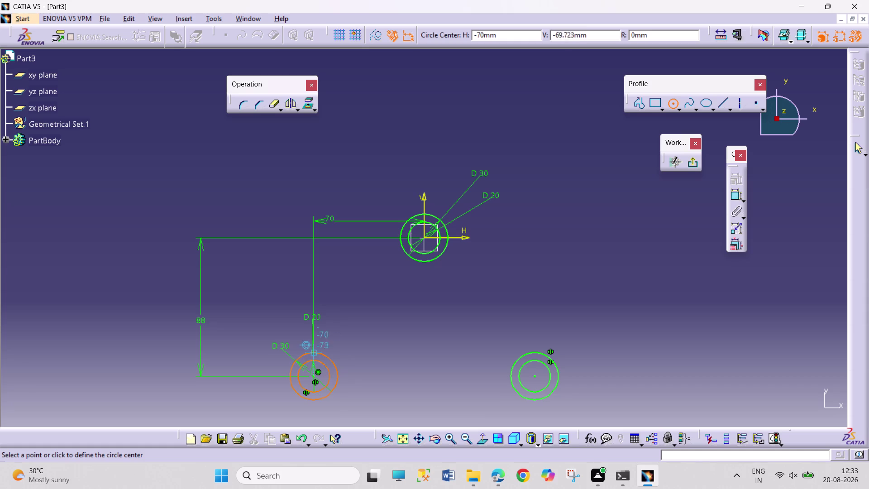
Draw a new circle and dimension it to a 40 mm diameter.
click(312, 285)
click(328, 299)
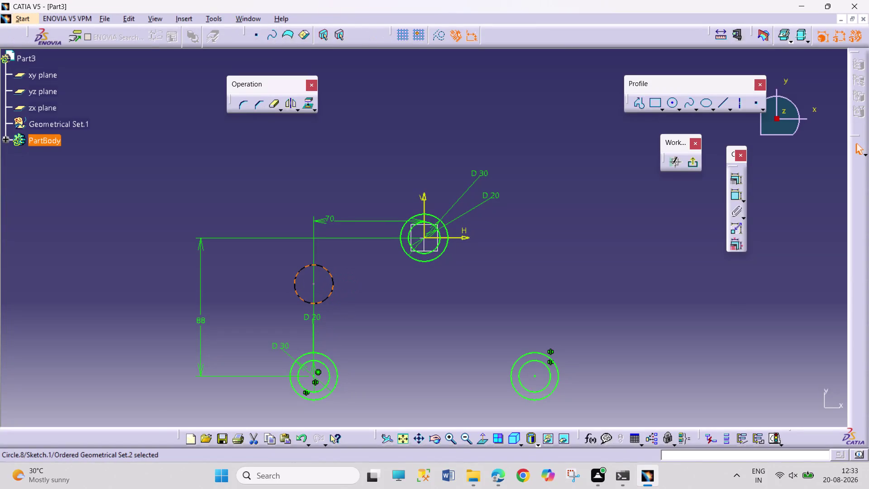
click(735, 194)
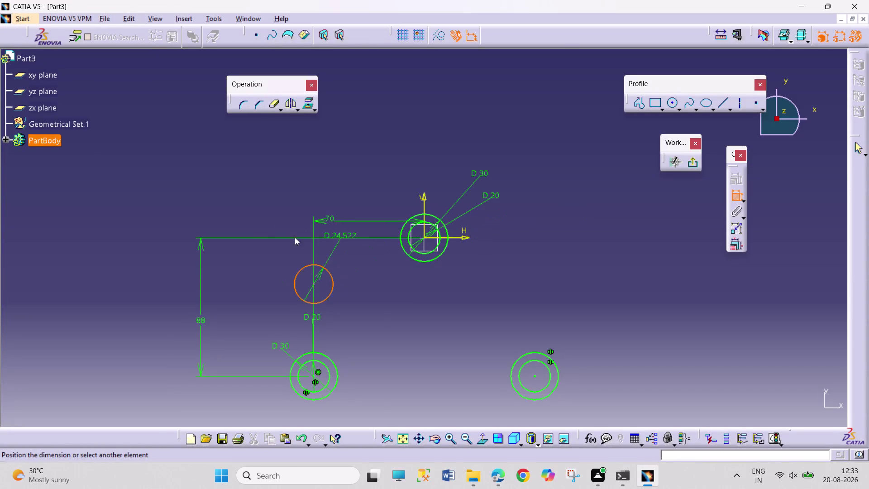
click(275, 222)
double_click(280, 217)
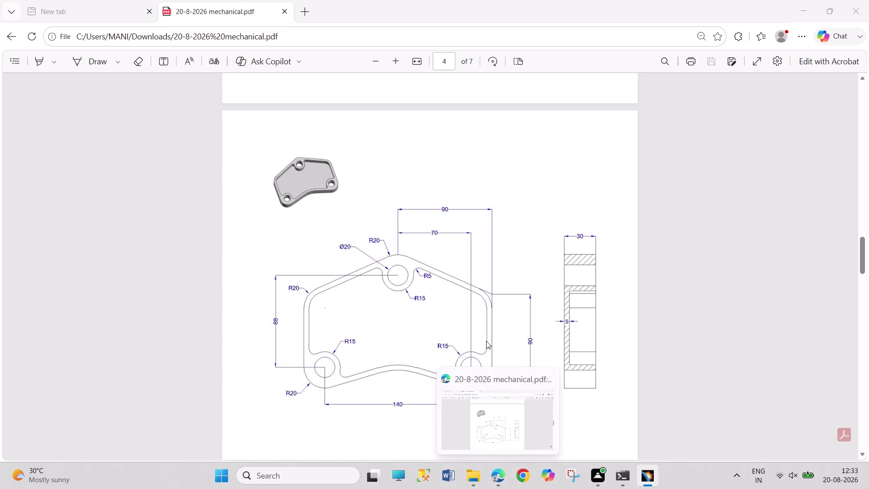
text(40)
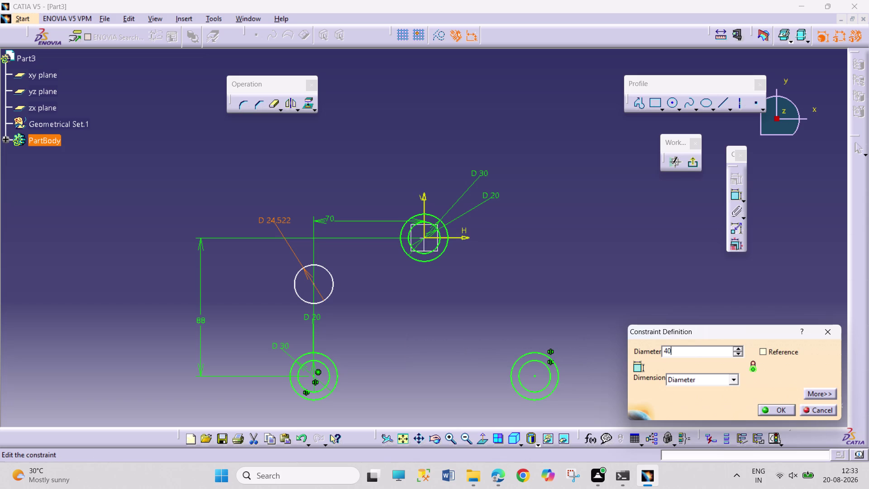
key(Return)
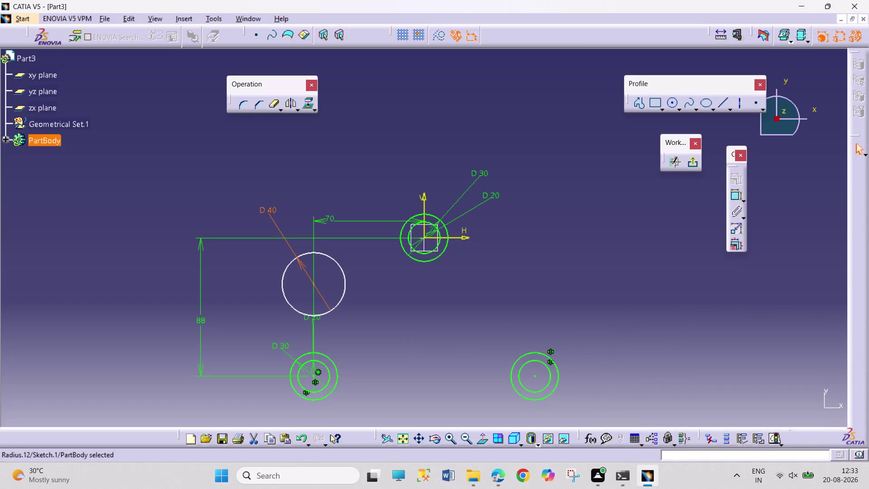
Try a height dimension and a coincidence between circle centres, then delete the conflicting height dimension.
click(735, 198)
click(316, 373)
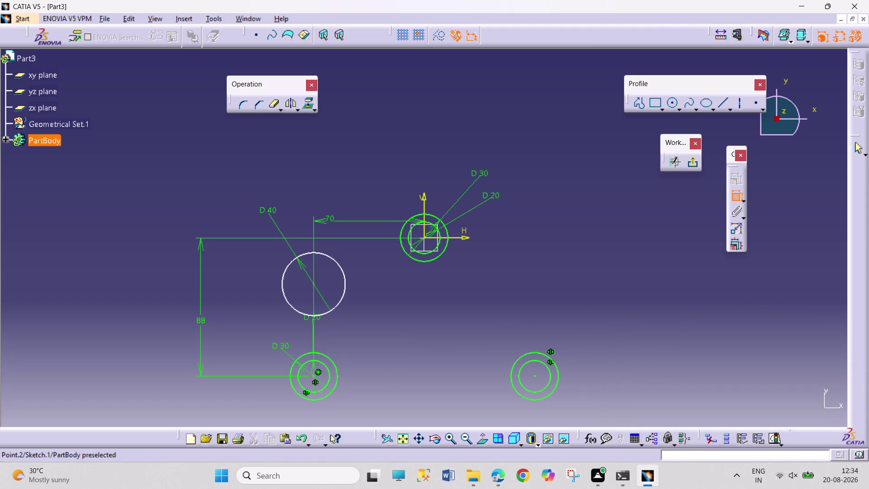
click(314, 281)
click(239, 309)
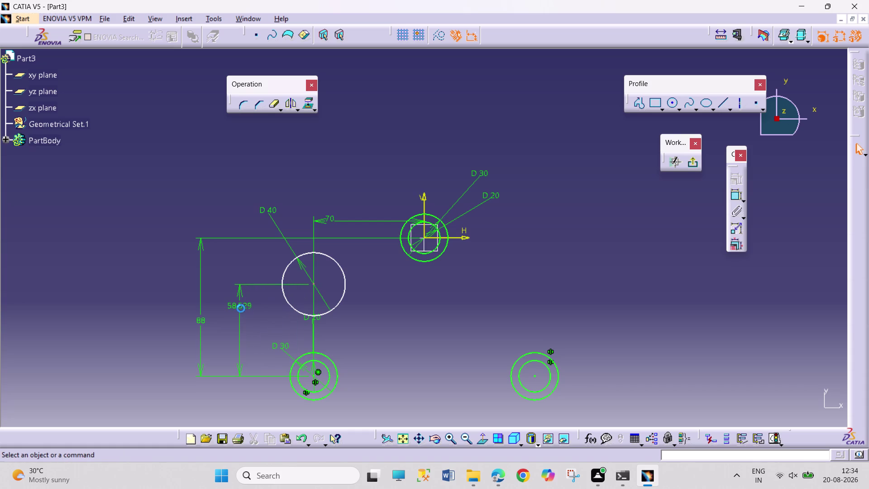
click(314, 284)
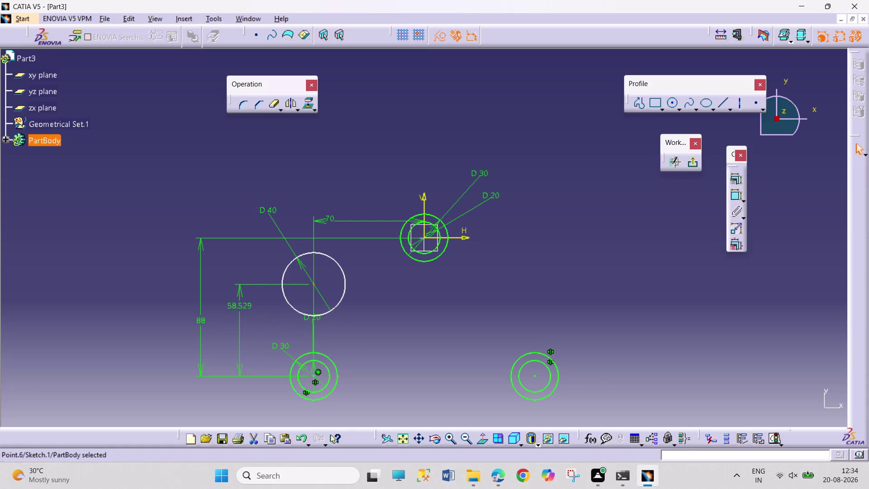
click(314, 375)
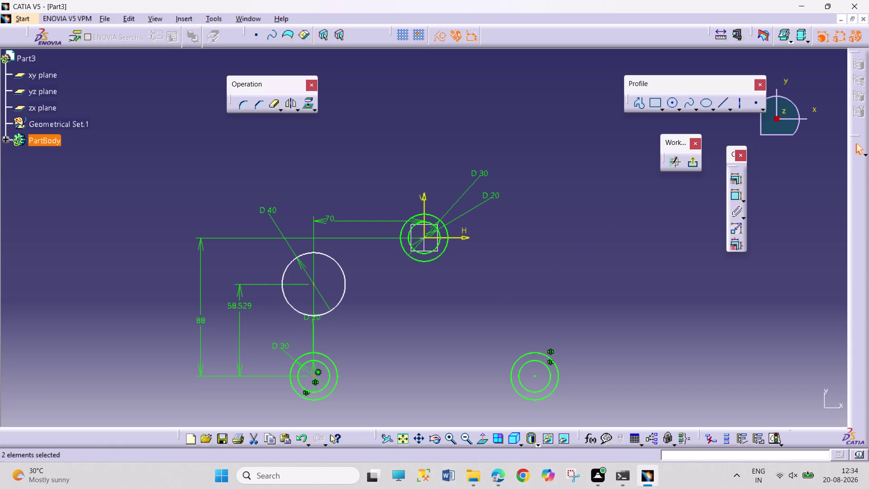
click(733, 175)
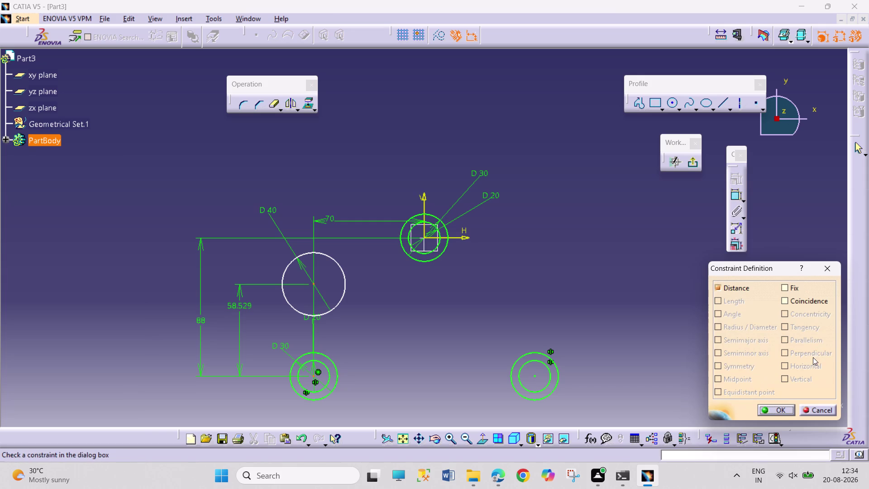
click(808, 304)
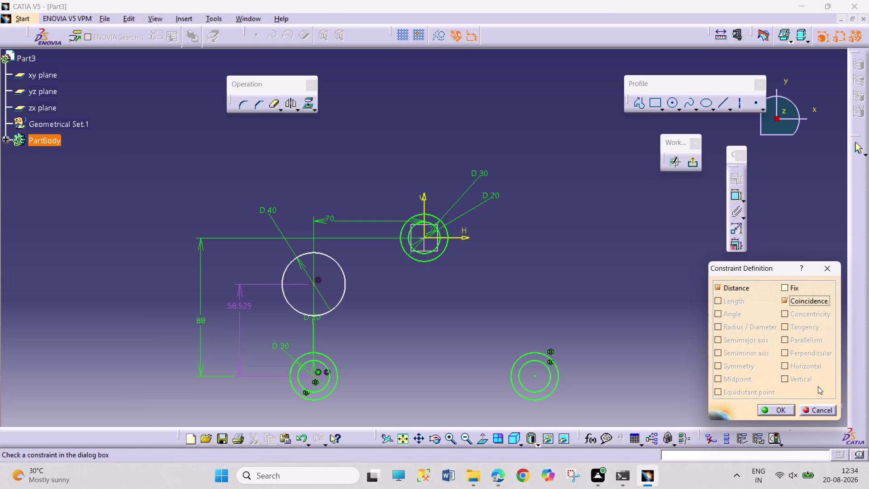
click(828, 406)
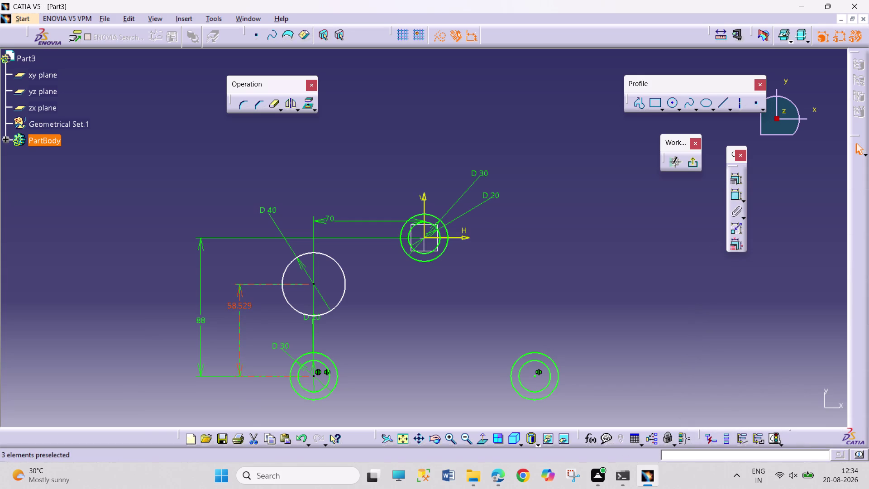
right_click(237, 307)
click(289, 281)
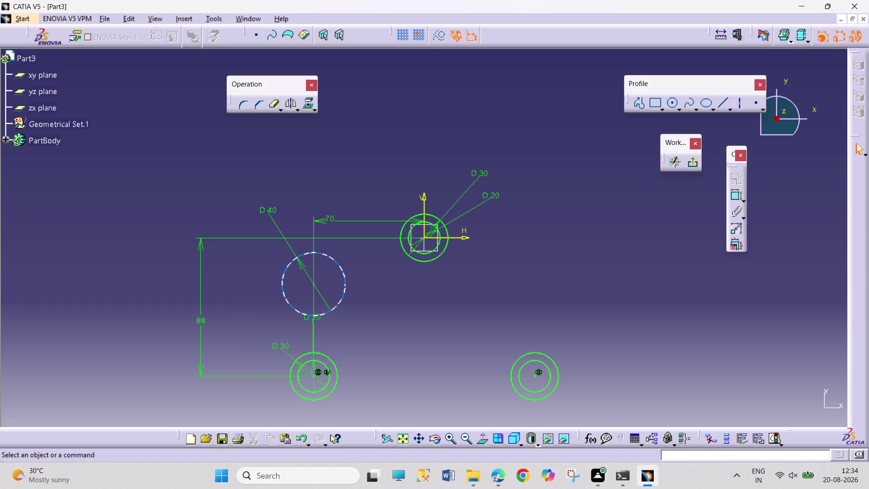
Drag the D40 circle further left and select its centre geometry.
drag(346, 286, 355, 273)
click(355, 273)
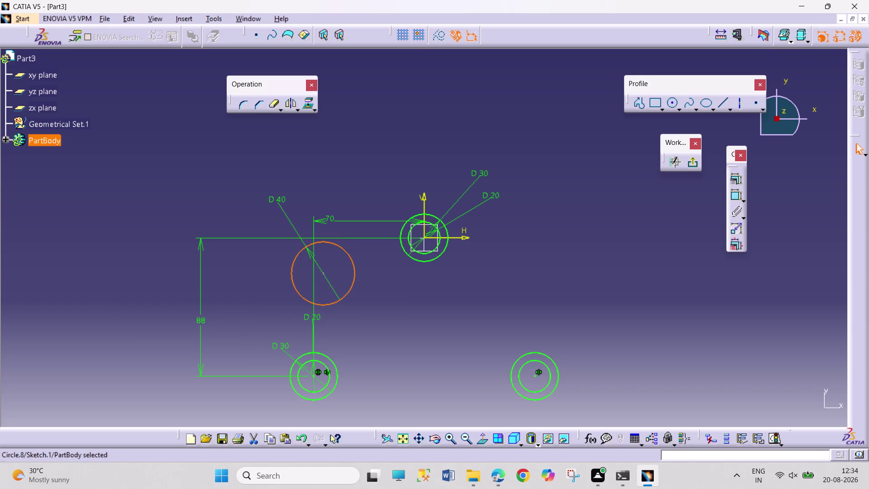
drag(323, 273, 305, 272)
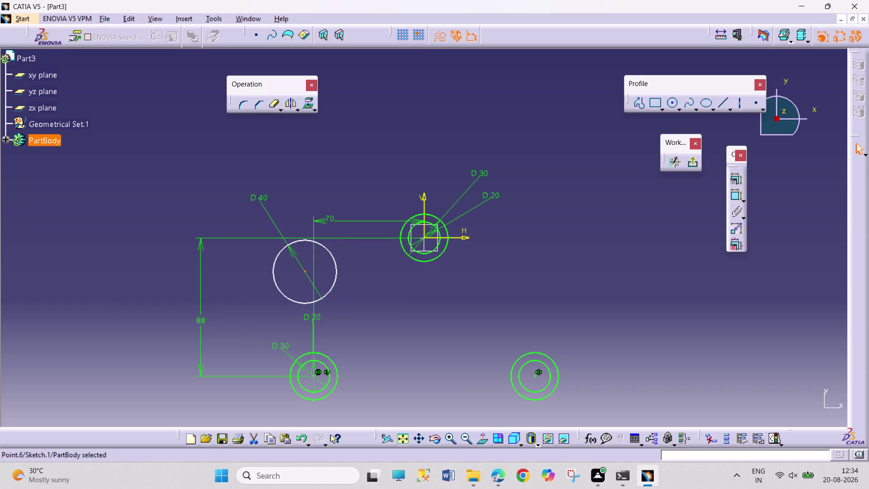
click(383, 384)
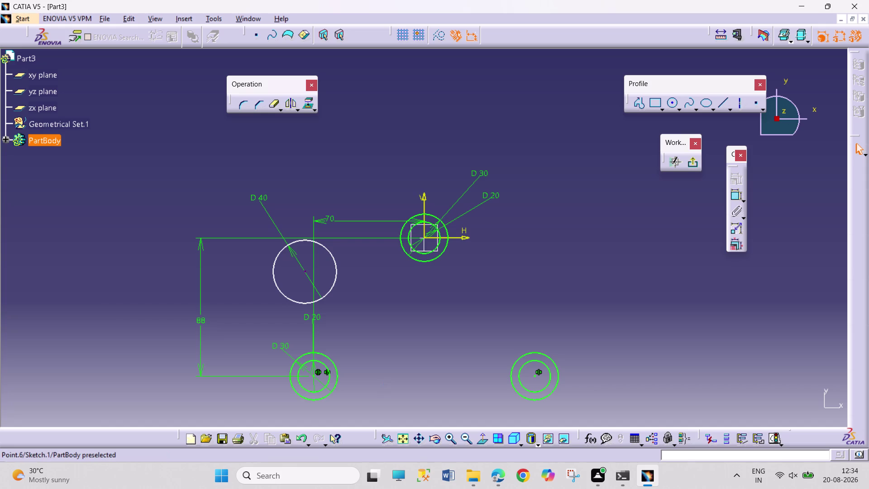
click(305, 272)
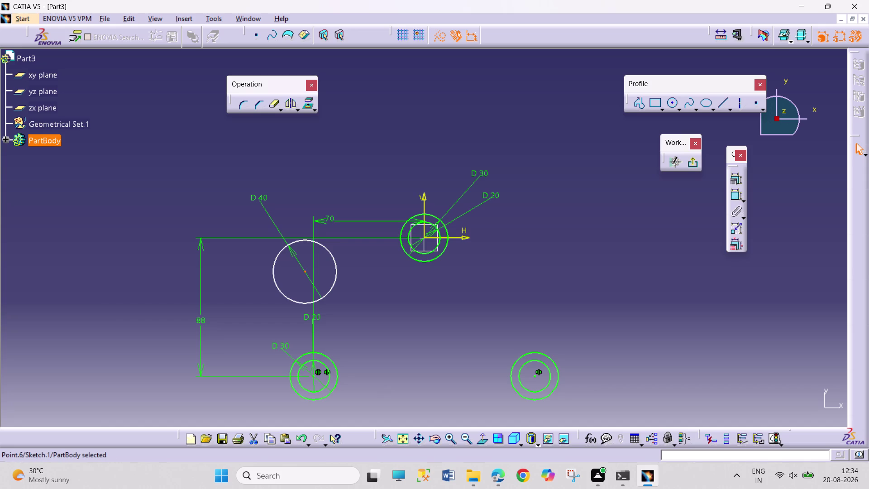
click(328, 382)
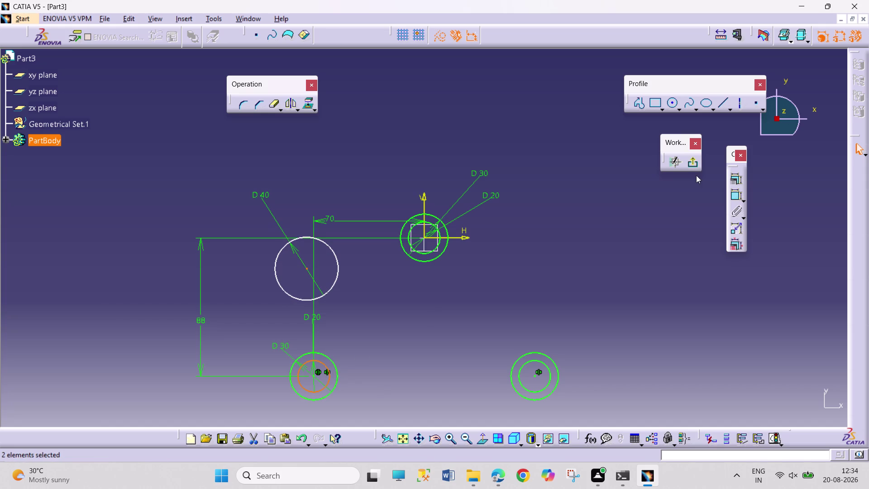
Dimension the D40 centre 70 horizontally from the top hole's centre.
click(567, 283)
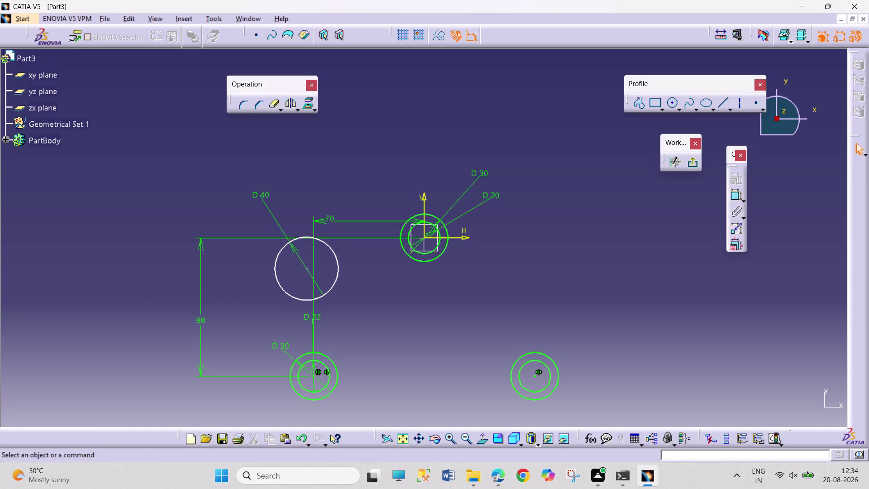
click(734, 189)
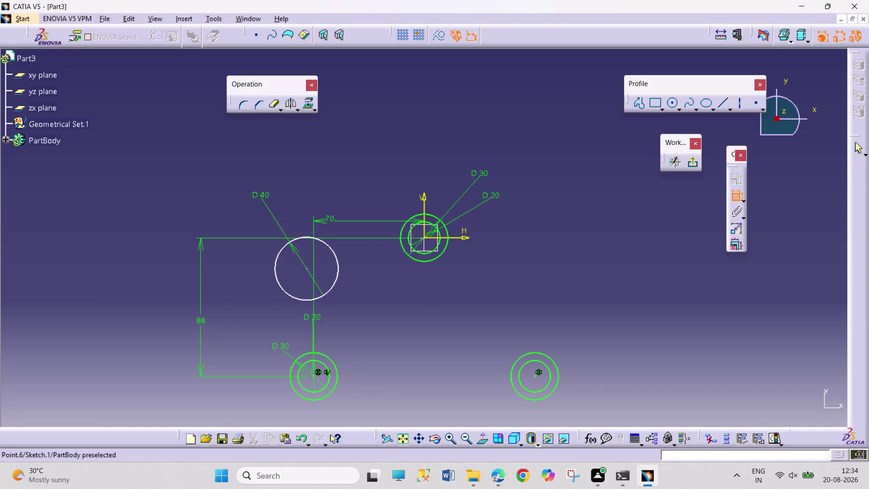
click(307, 265)
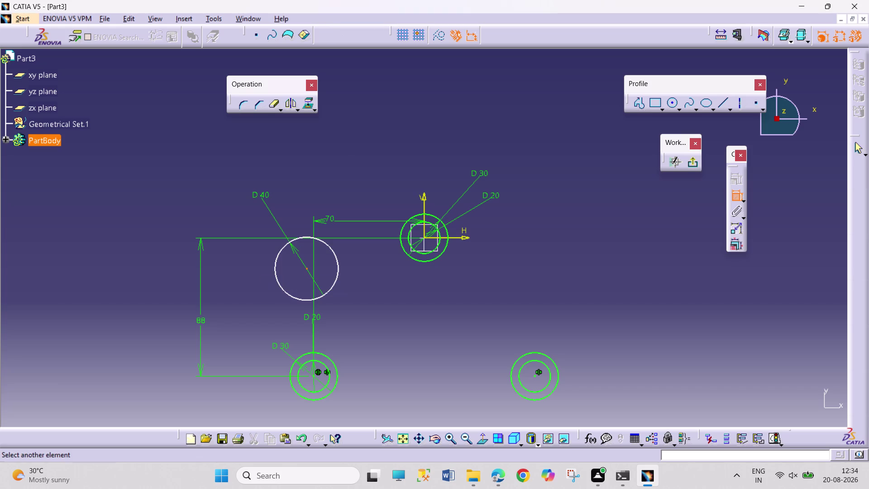
click(426, 207)
click(364, 164)
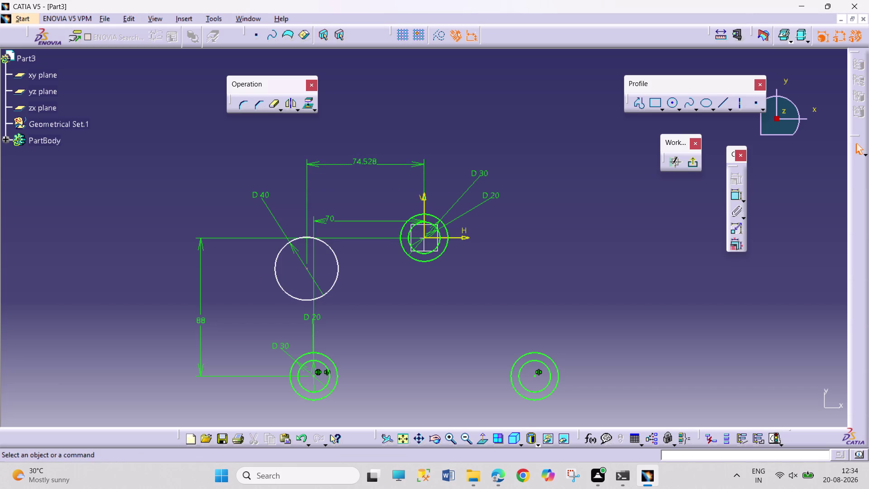
double_click(364, 161)
text(70)
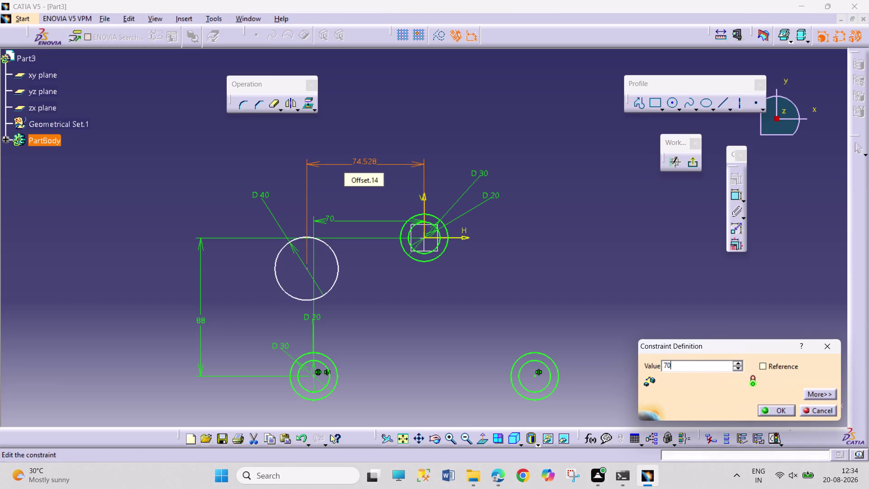
key(Return)
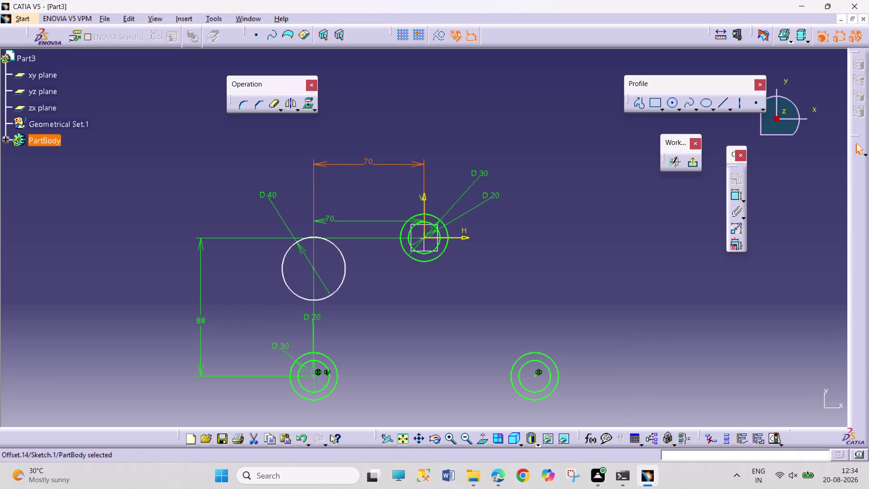
Dimension the D40 centre 60 vertically above the lower-left hole.
click(738, 194)
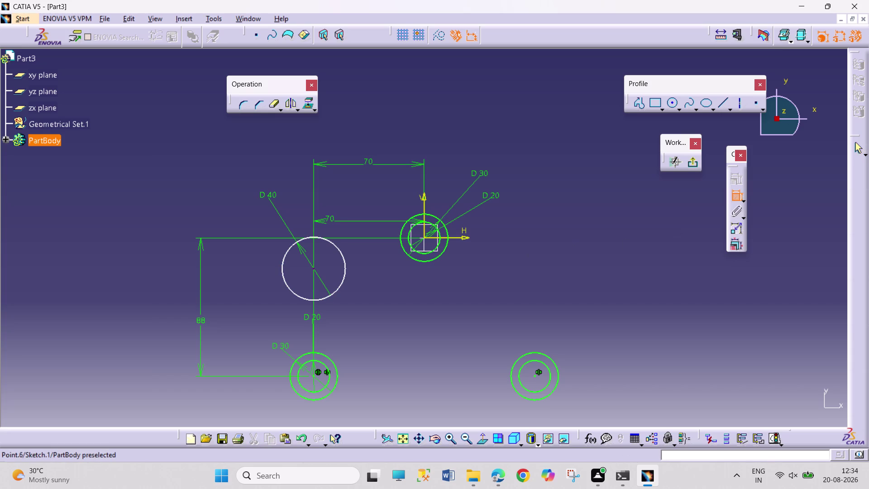
click(314, 266)
drag(314, 375, 307, 372)
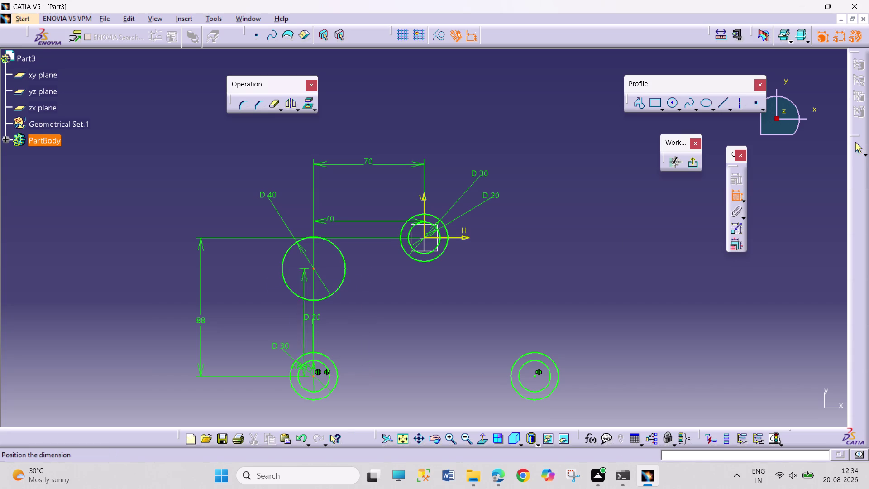
click(226, 328)
double_click(231, 327)
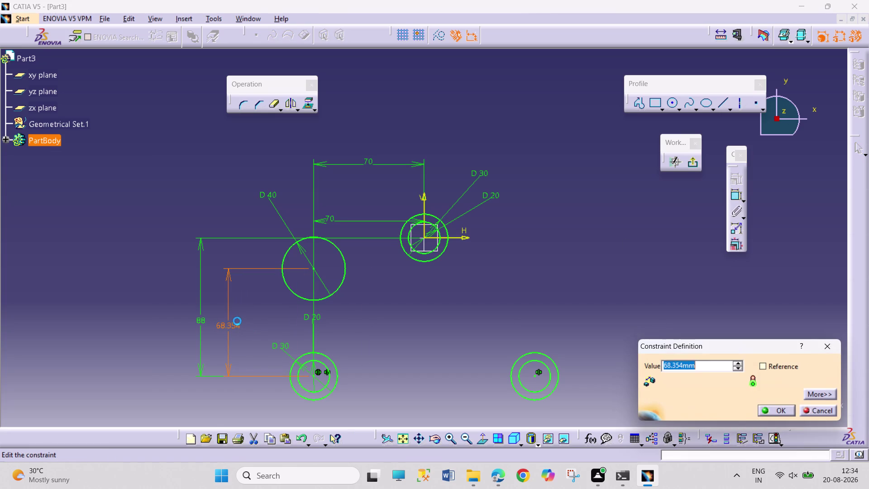
text(60)
key(Return)
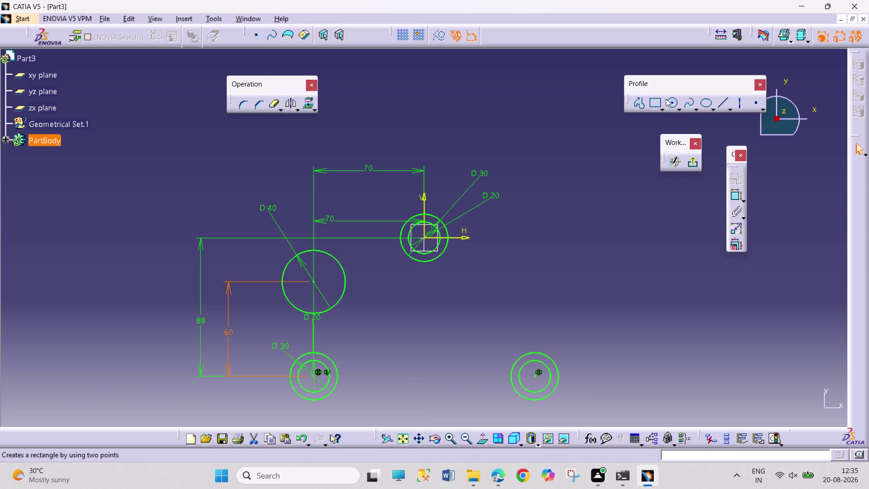
Draw a bi-tangent line joining the D40 circle to the top hole.
click(729, 107)
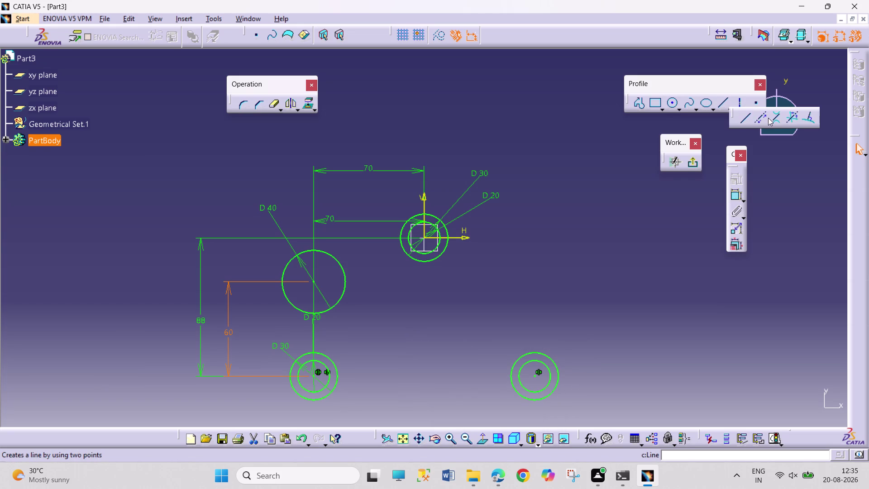
click(777, 118)
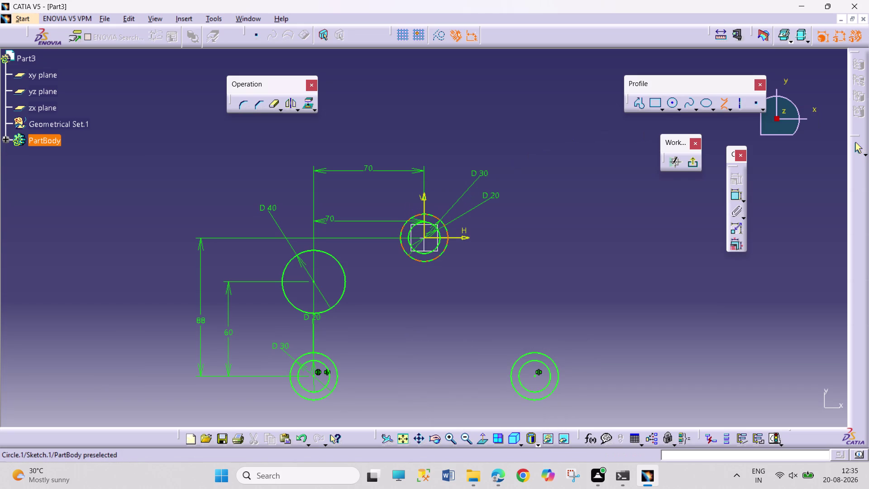
click(420, 214)
click(300, 251)
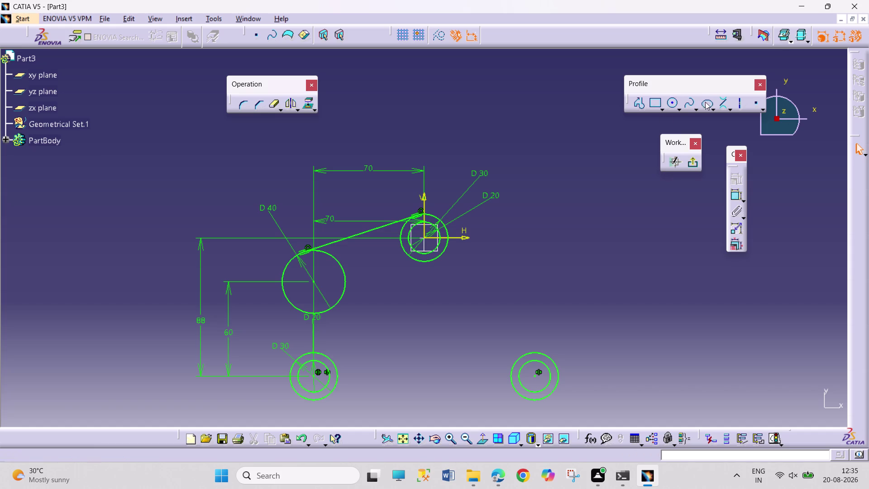
click(724, 99)
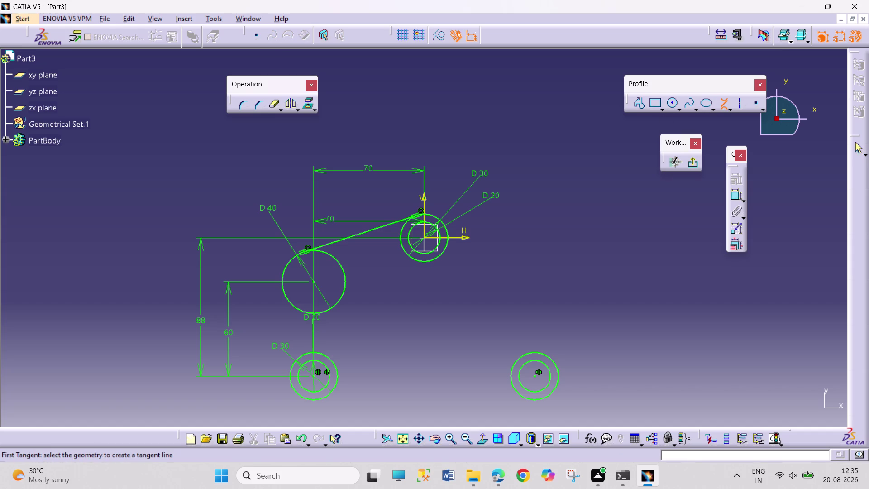
Mirror the D40 circle to the right about the vertical axis.
click(723, 104)
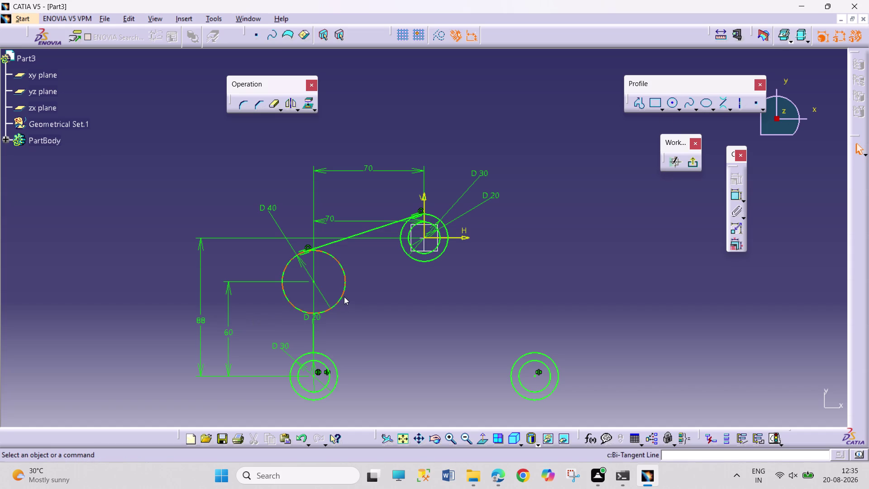
click(344, 297)
click(289, 103)
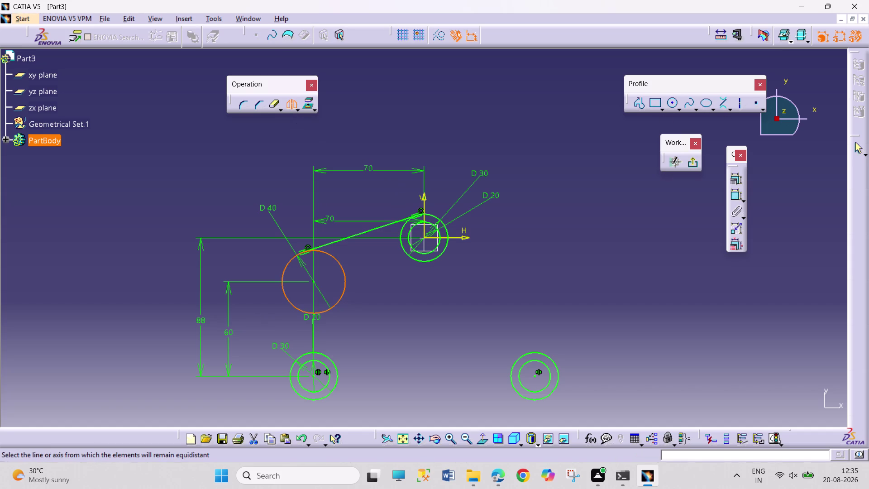
click(426, 196)
click(598, 249)
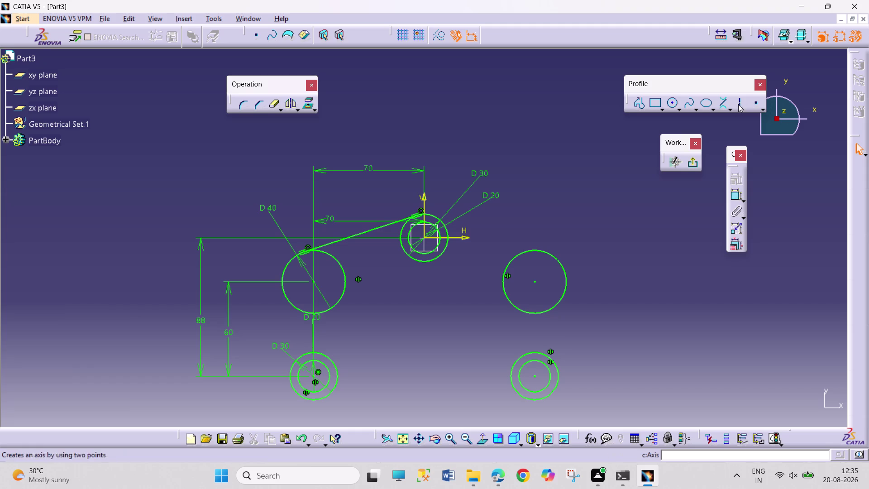
Draw a bi-tangent line from the top hole to the mirrored circle.
click(719, 100)
click(432, 215)
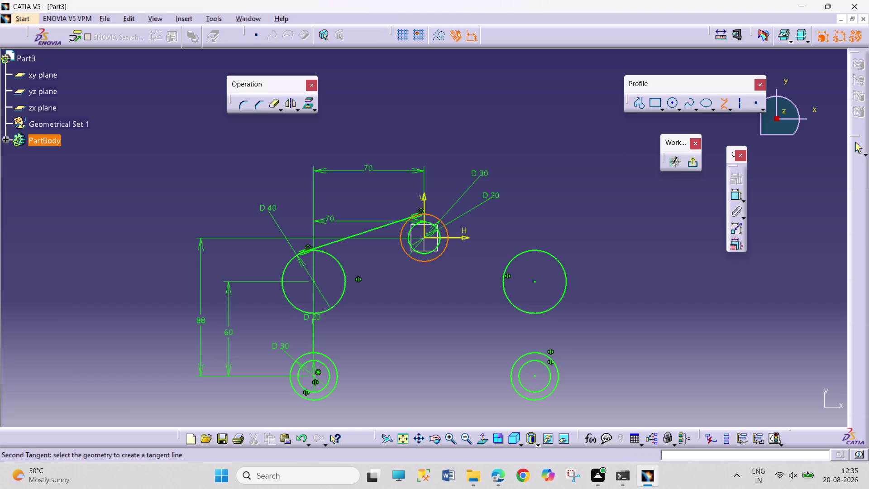
click(541, 251)
click(622, 269)
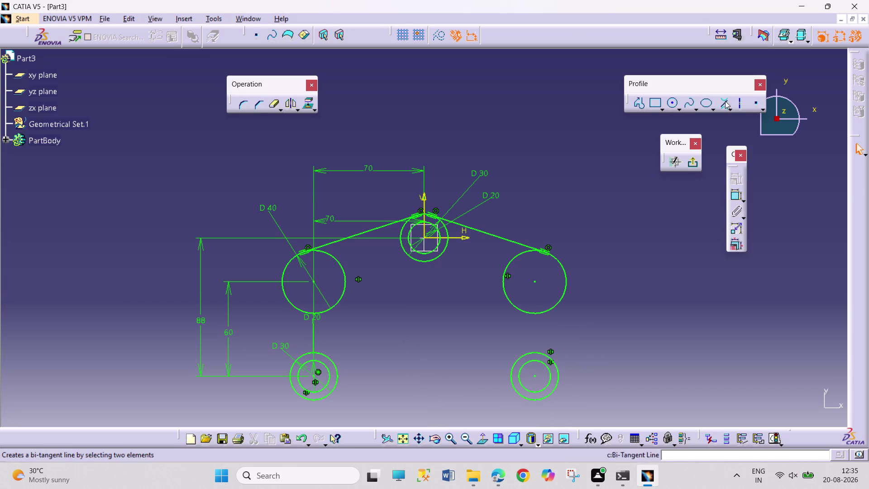
Add tangent lines down both sides, linking each side circle to its lower hole.
click(725, 101)
click(287, 296)
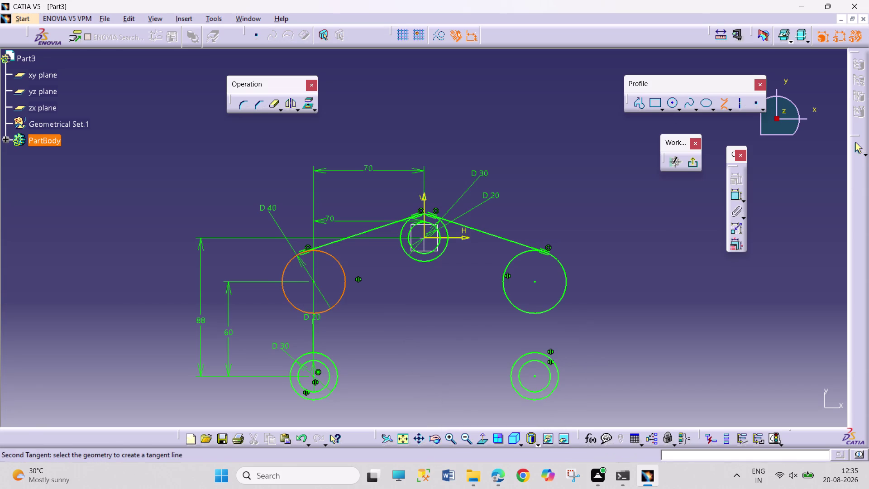
click(316, 399)
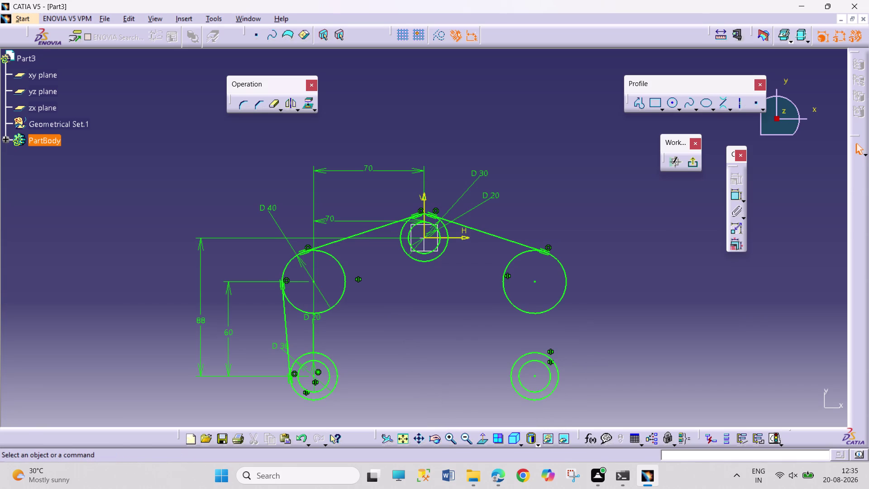
click(721, 102)
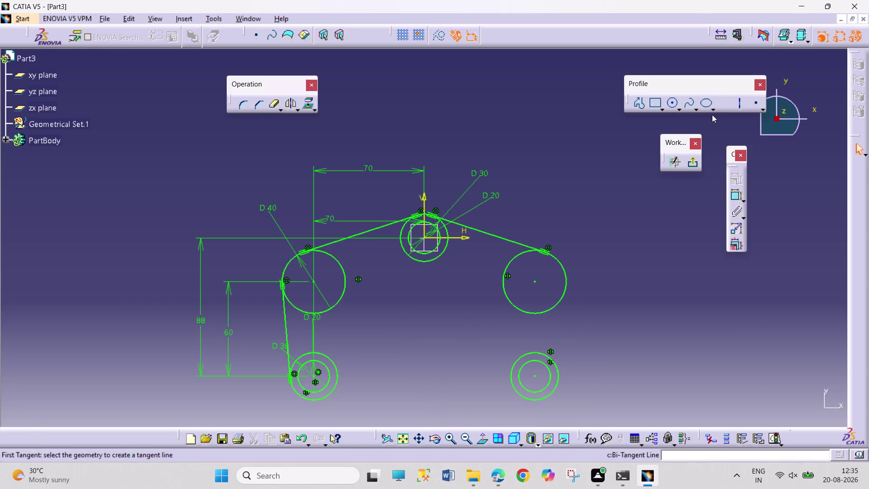
click(567, 287)
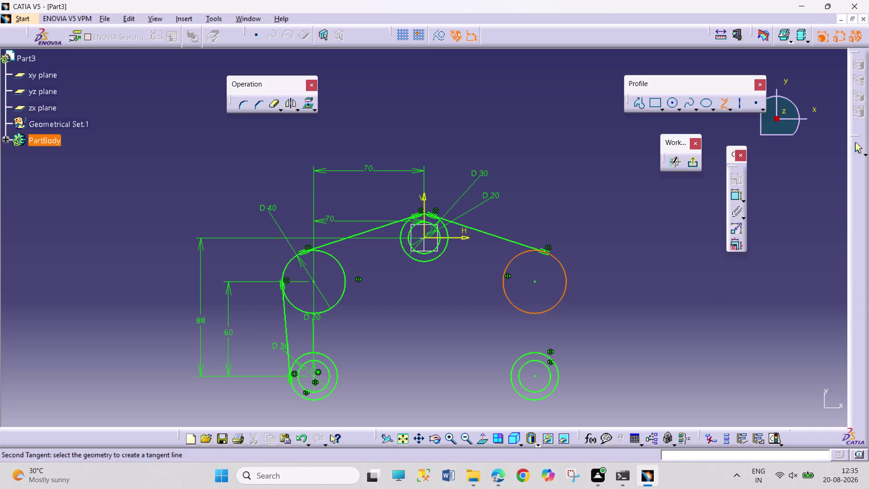
click(553, 390)
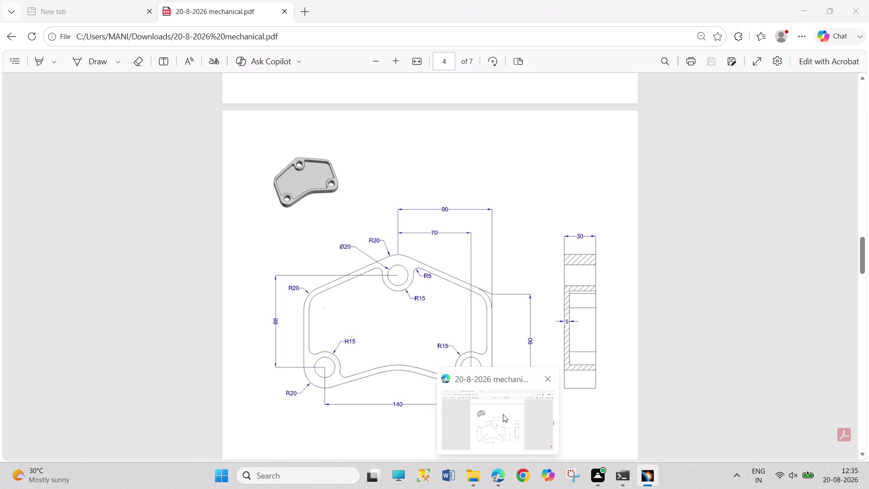
click(503, 414)
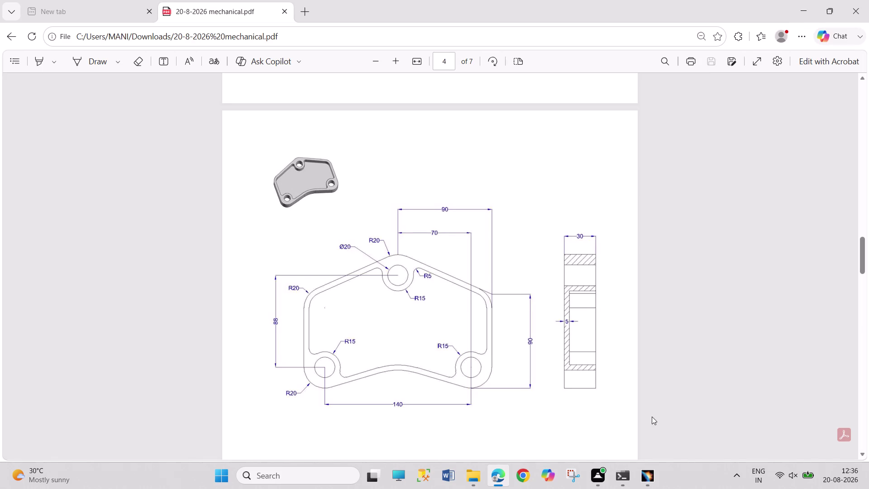
click(647, 474)
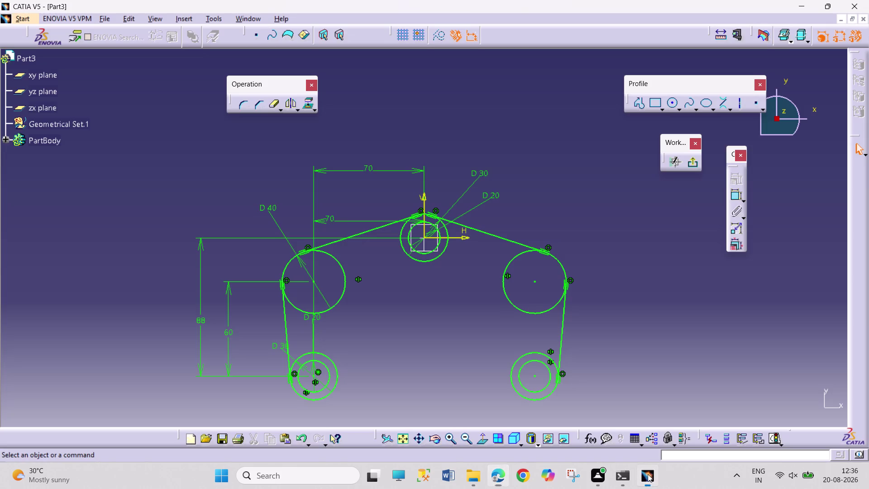
Create a corner arc between the lower-left and lower-right outer circles, placed along the bottom.
click(241, 102)
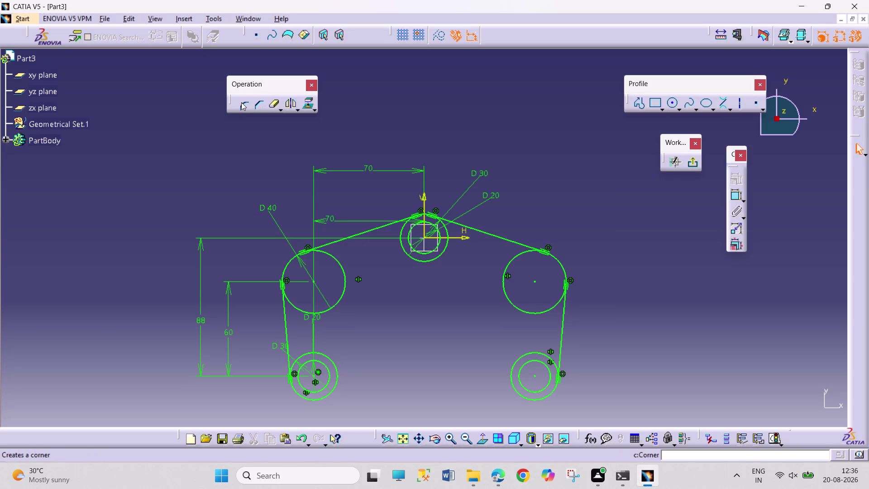
click(326, 397)
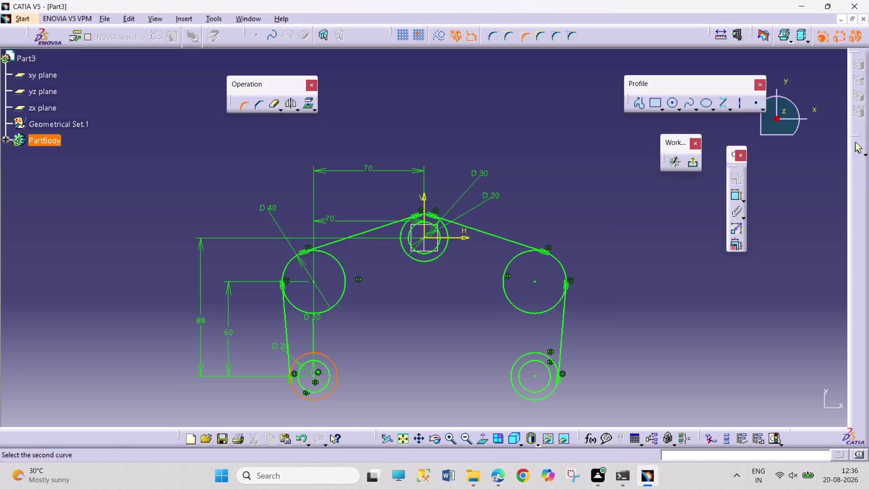
click(527, 400)
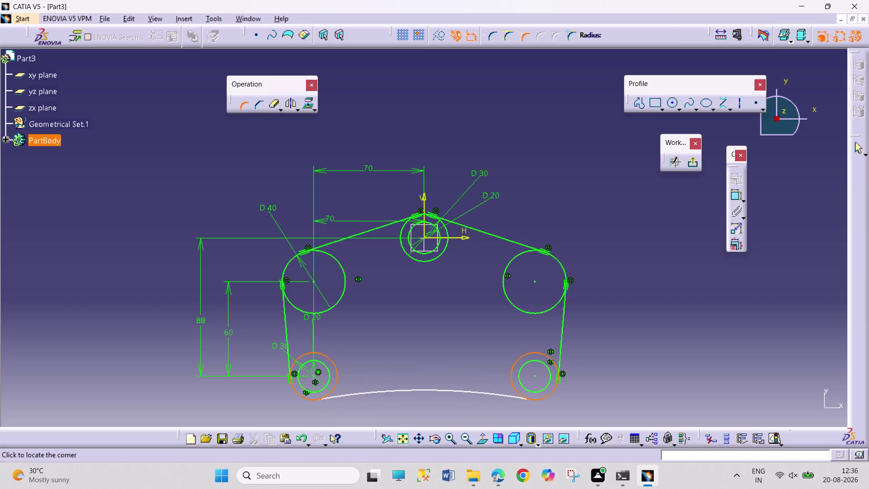
click(447, 395)
click(632, 397)
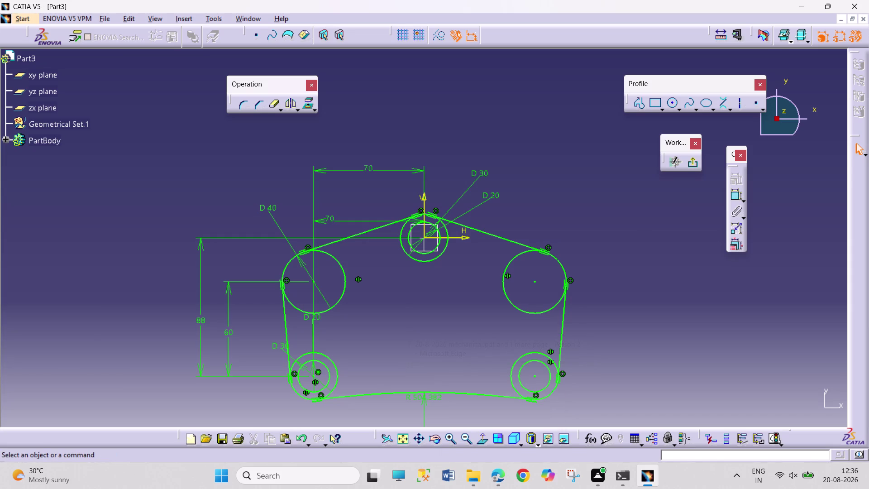
Quick-trim the excess arcs of the bottom-left, top D30, right and bottom-right circles.
click(272, 108)
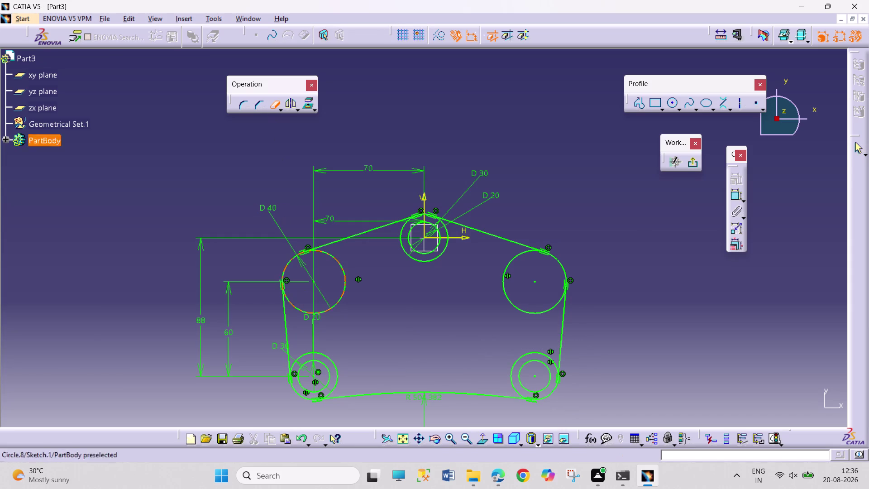
click(340, 300)
click(271, 103)
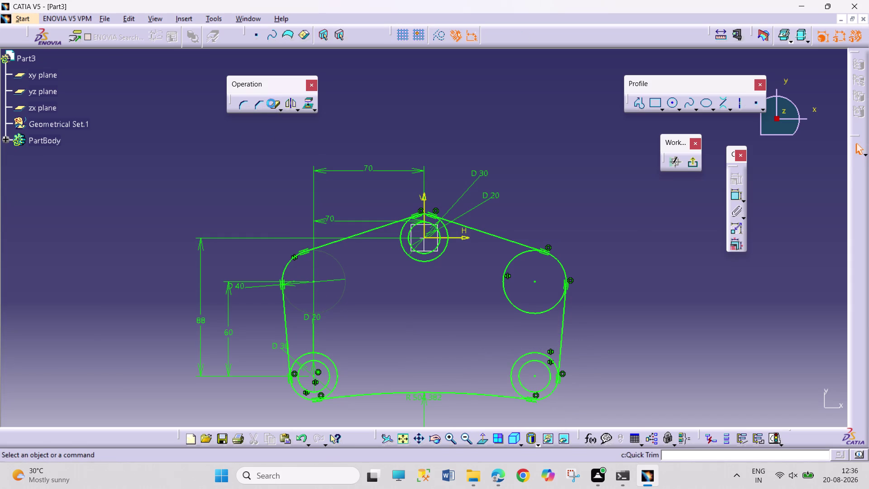
click(333, 363)
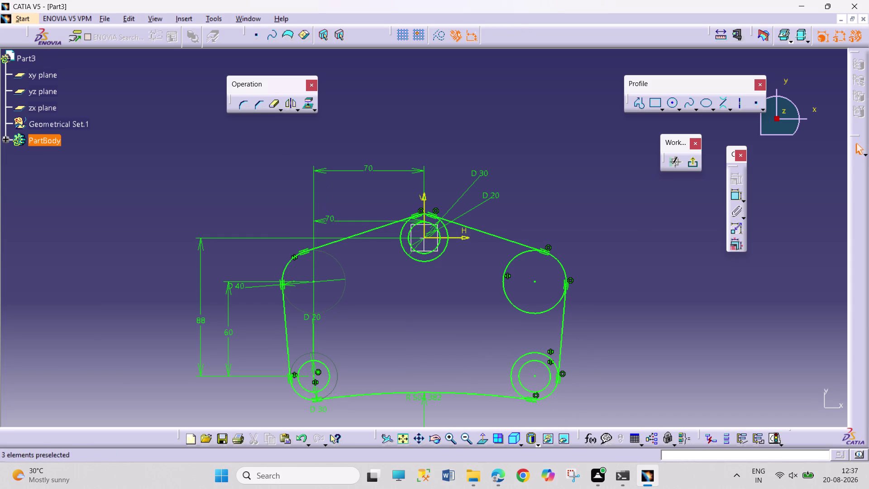
click(272, 105)
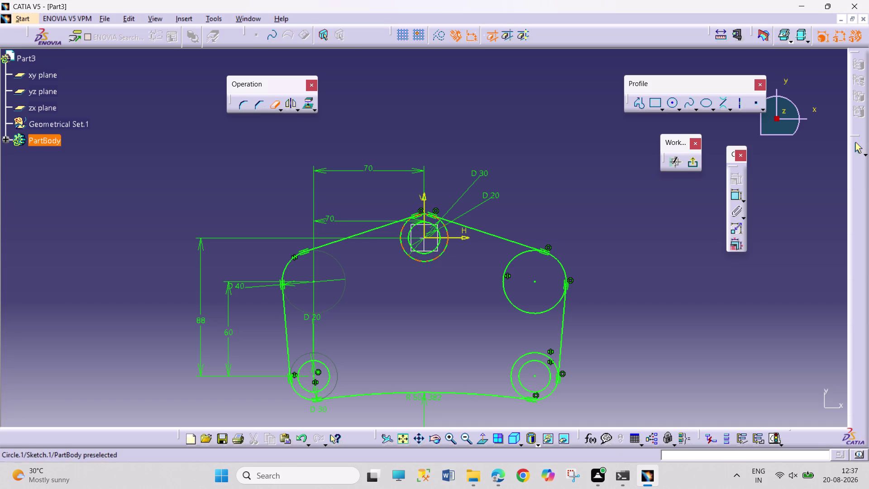
click(430, 262)
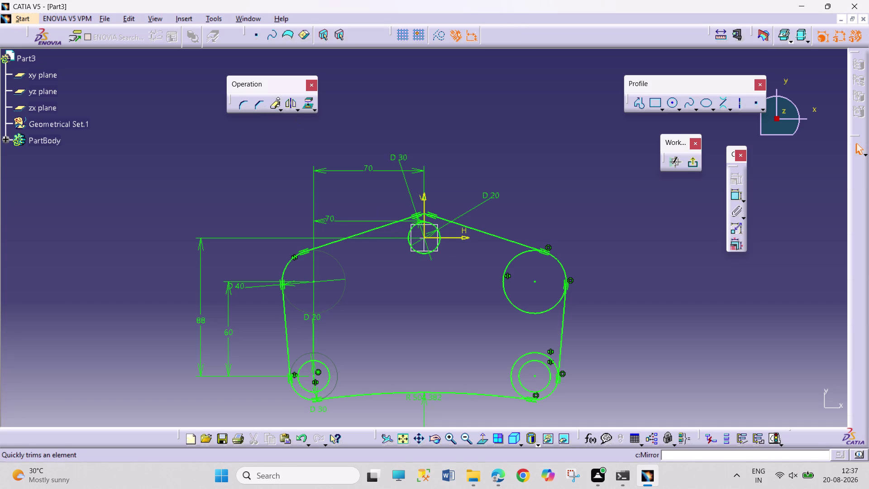
click(278, 104)
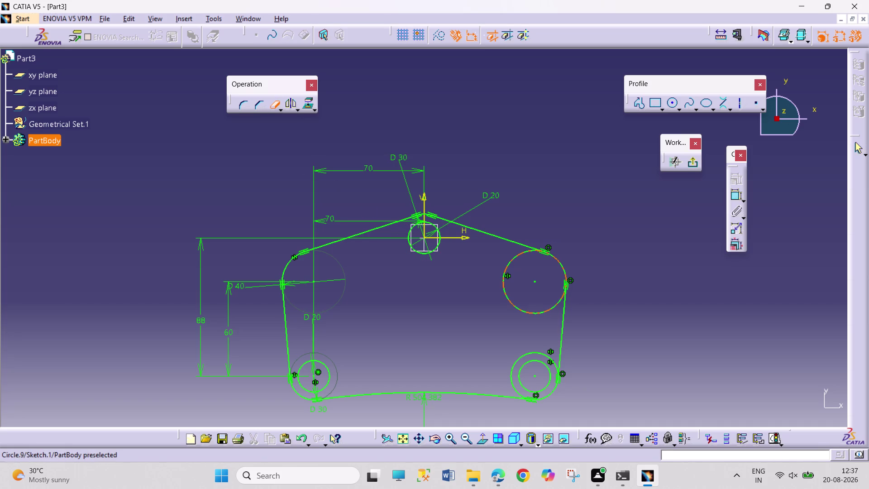
click(511, 302)
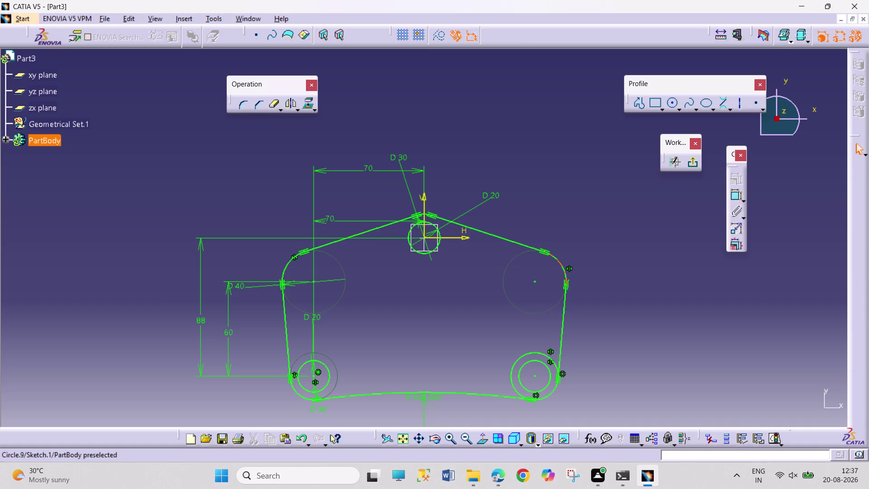
click(265, 101)
click(276, 103)
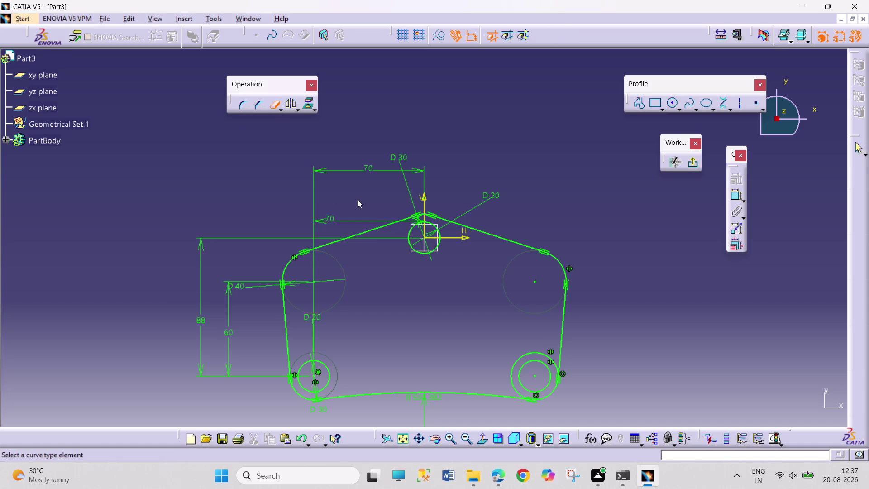
click(540, 353)
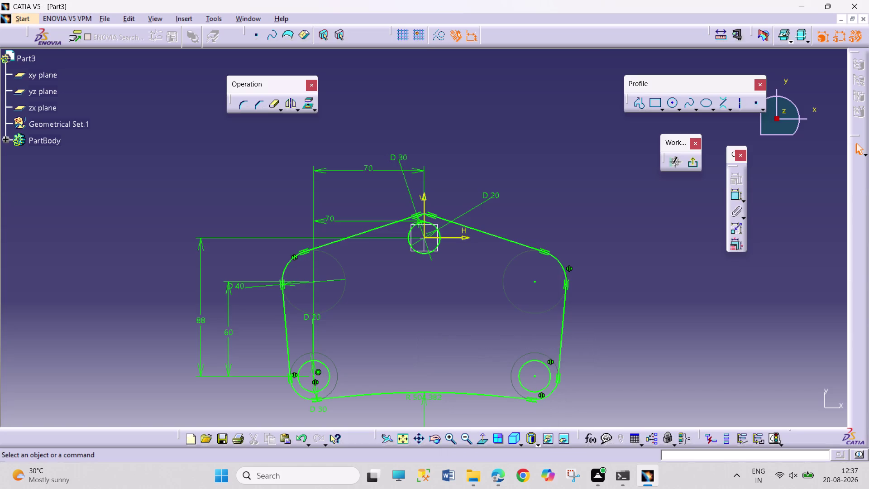
Set the bottom arc radius to 500 mm and exit the sketch to the part model.
drag(439, 395, 445, 410)
double_click(437, 413)
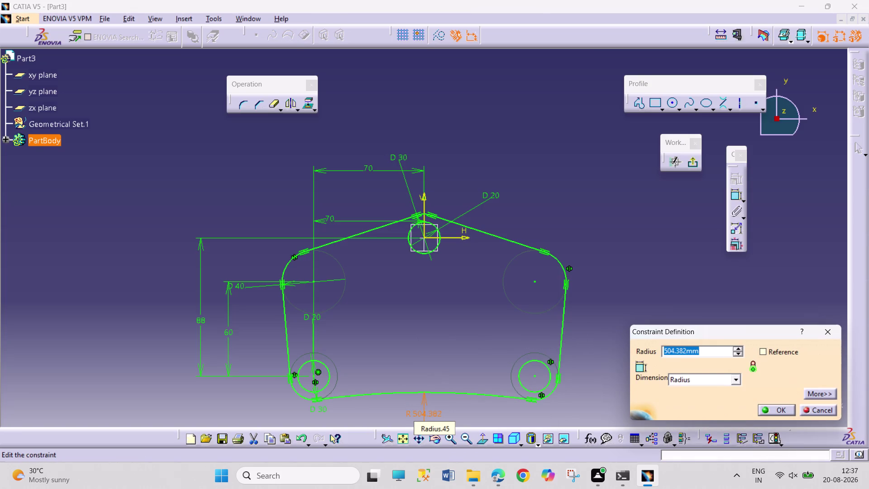
text(500)
key(Return)
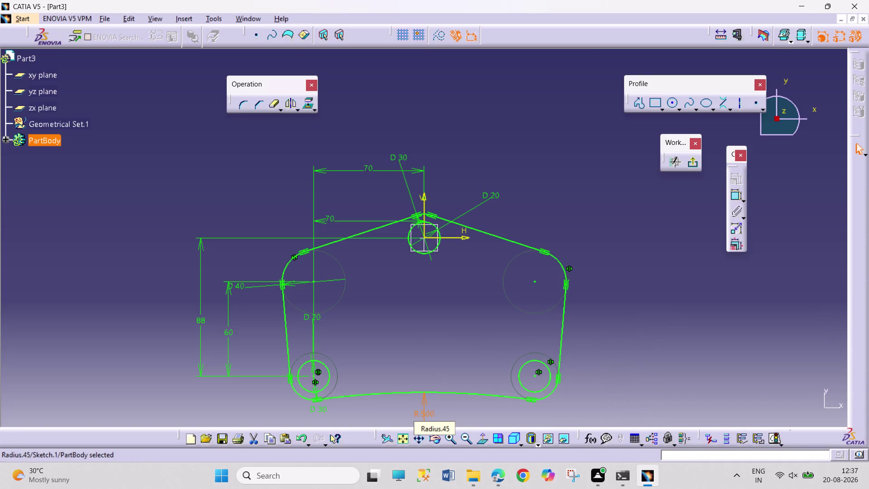
click(710, 307)
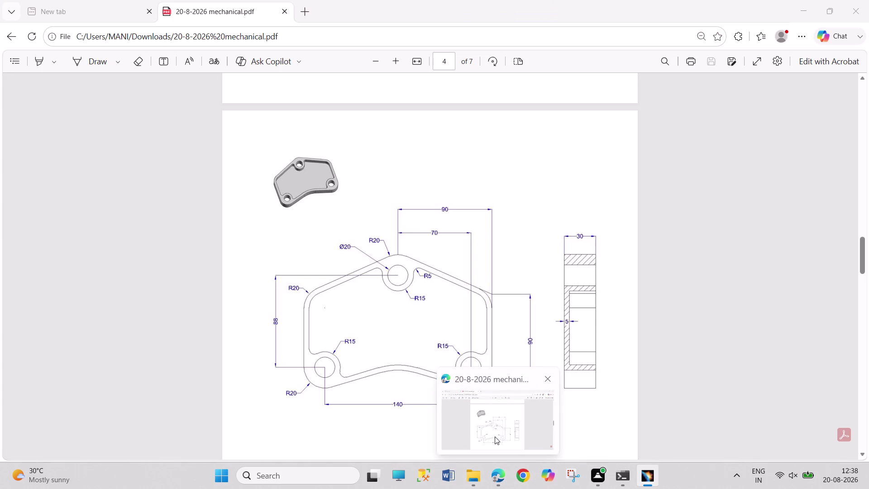
click(695, 159)
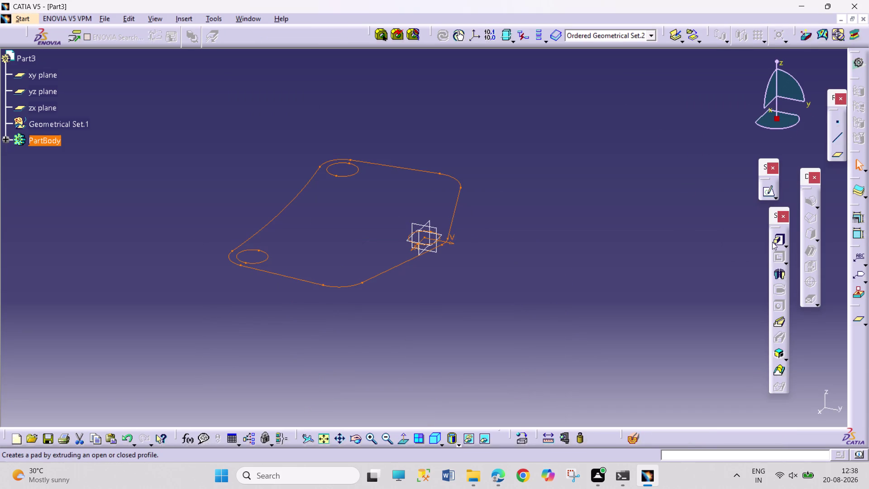
Pad the plate profile to a 30 mm thick solid, accepting the body warning.
click(774, 240)
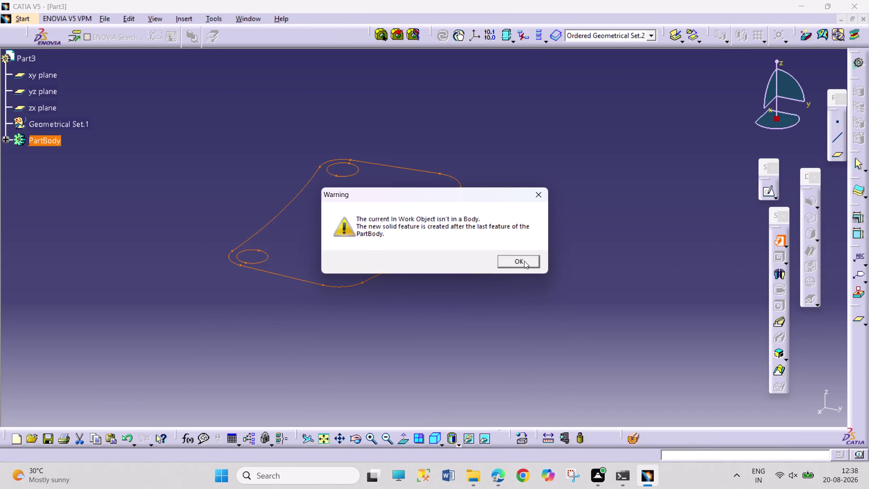
click(524, 261)
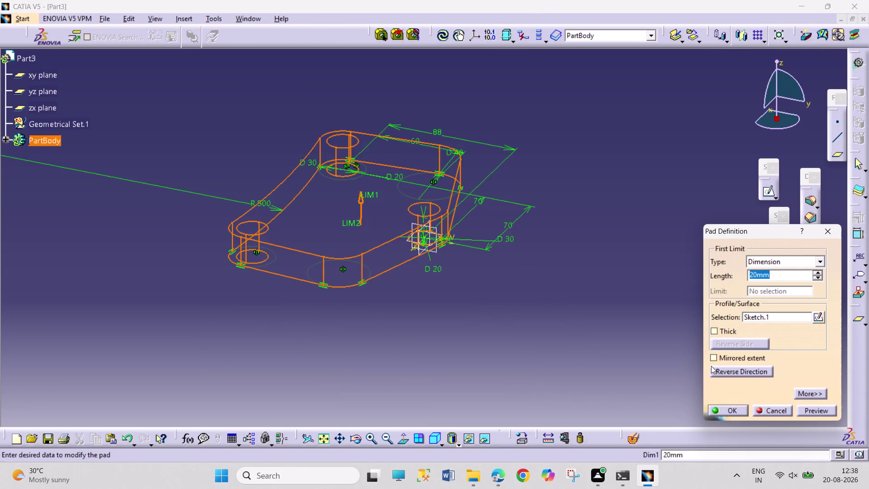
text(30)
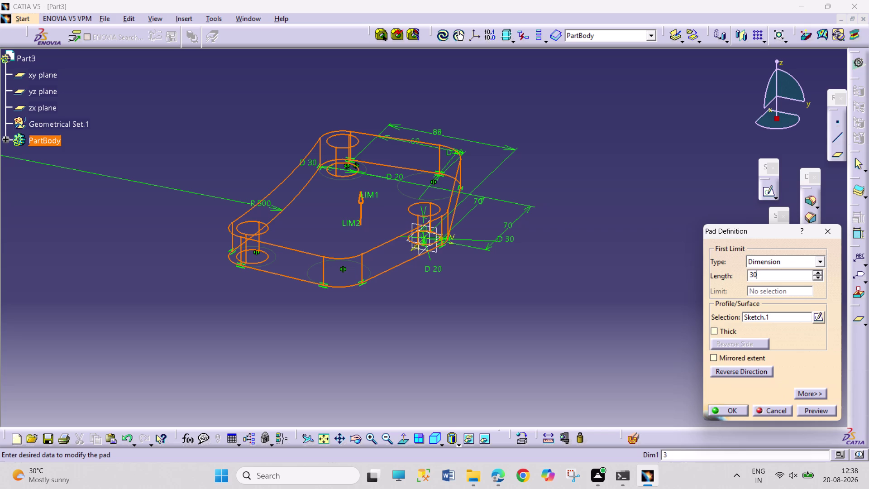
text(.)
key(Return)
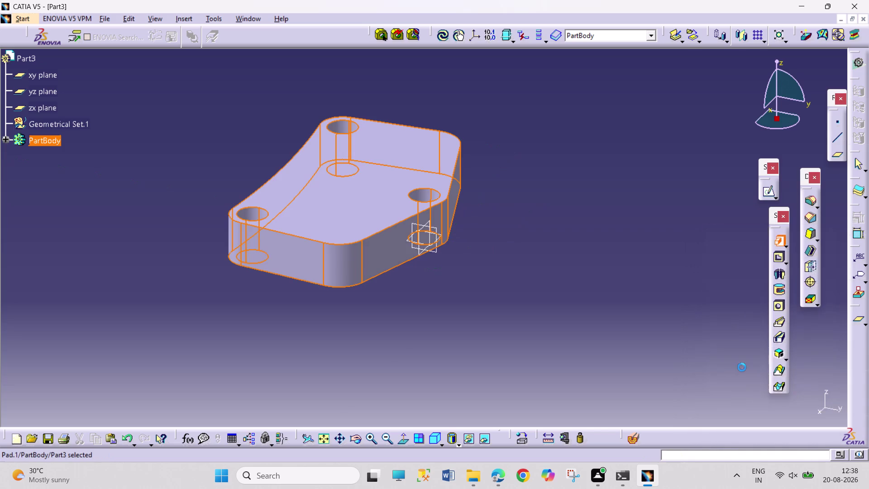
click(571, 305)
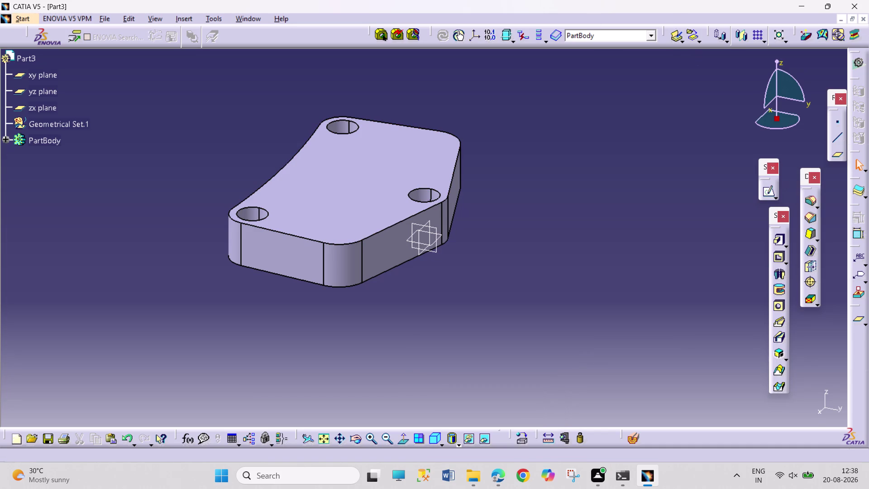
Open a new sketch on the plate's top face and fit the plate in view.
click(364, 215)
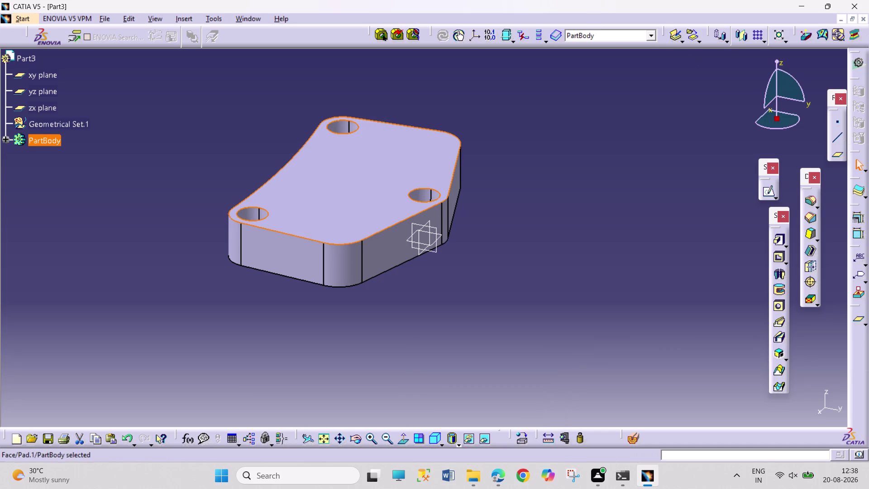
click(769, 191)
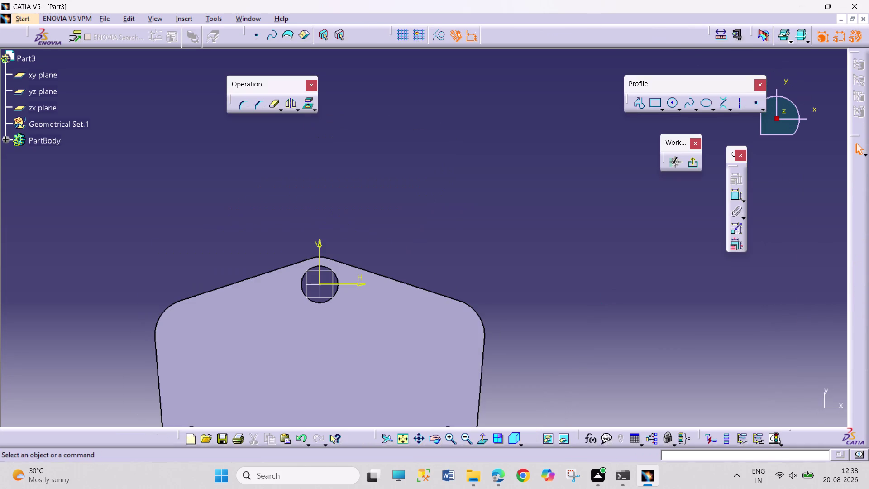
click(406, 436)
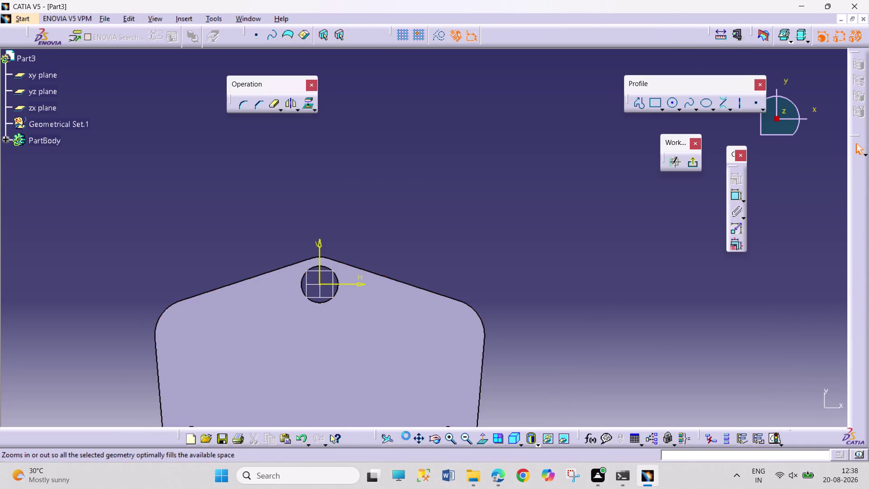
click(616, 314)
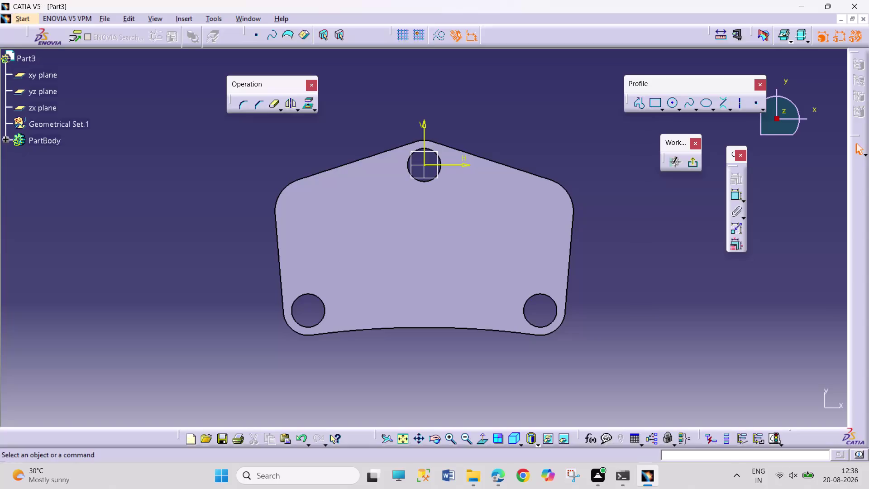
Choose the Offset tool from the sketch Transformation tools.
click(296, 110)
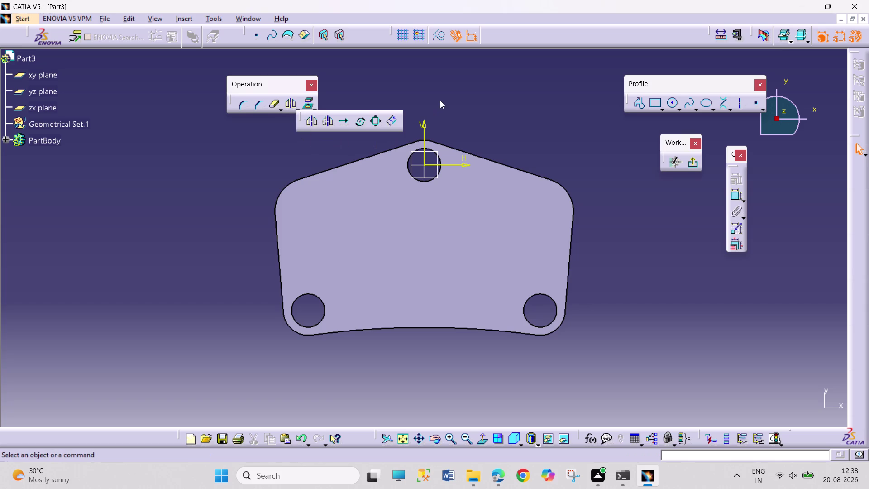
click(440, 100)
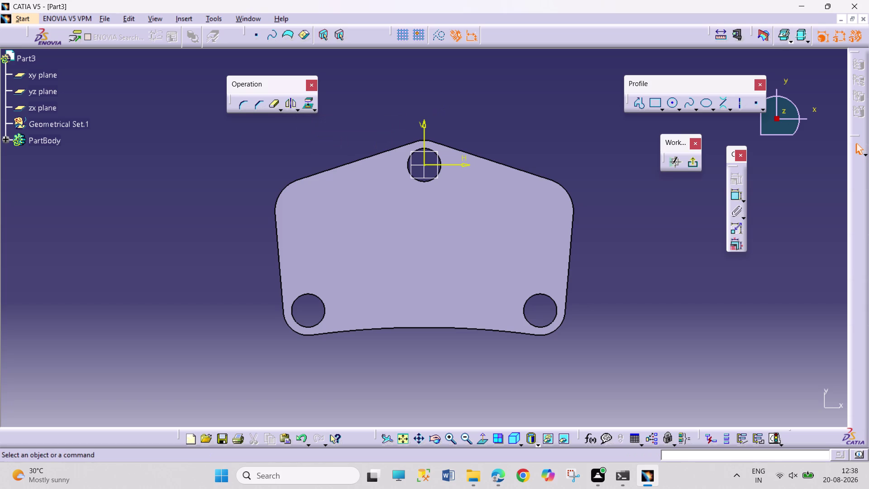
click(299, 109)
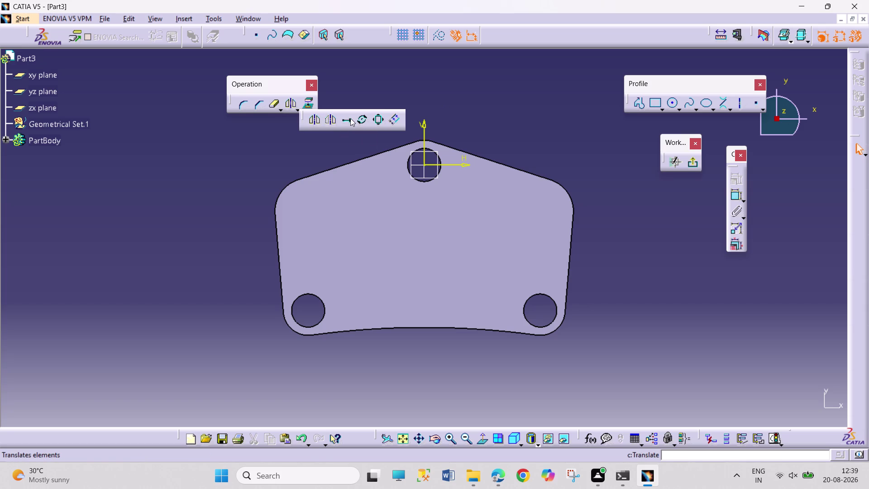
click(396, 119)
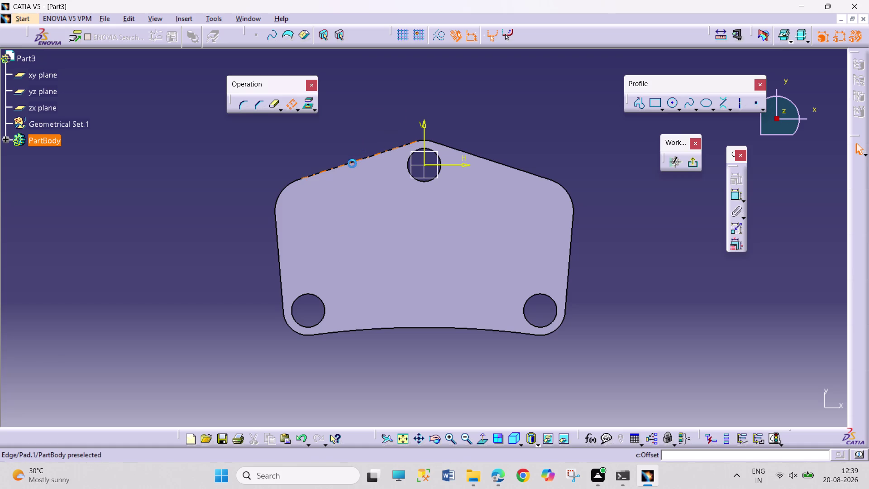
Offset the upper-left slanted edge inward by 5.
click(352, 164)
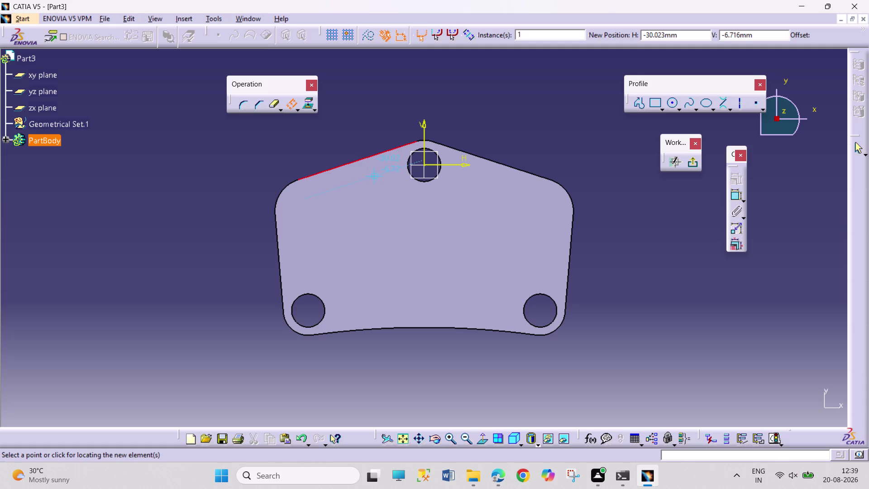
click(376, 175)
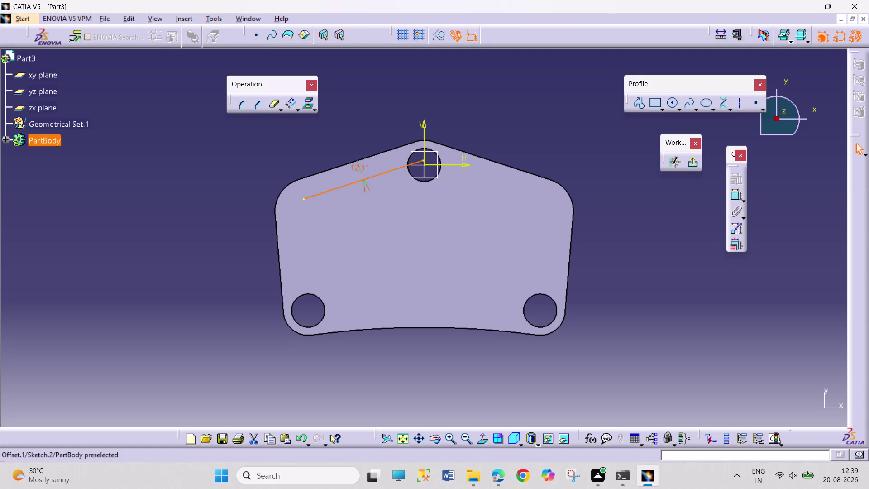
double_click(365, 164)
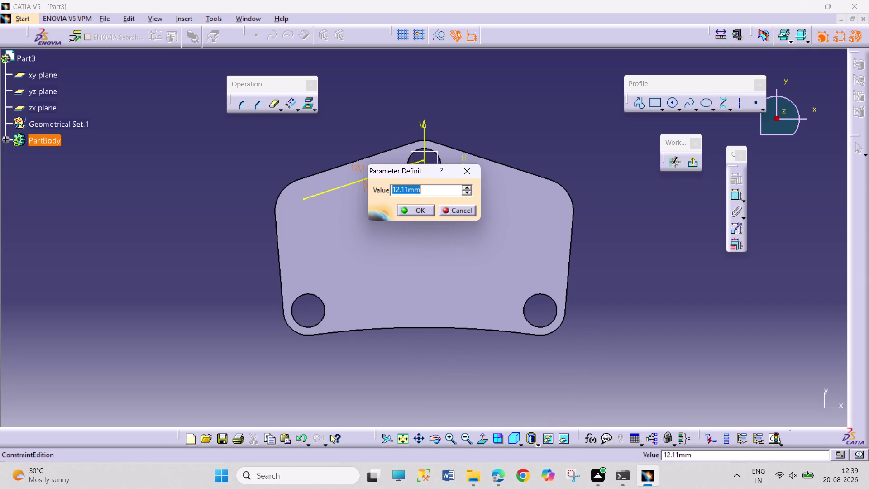
key(5)
key(Return)
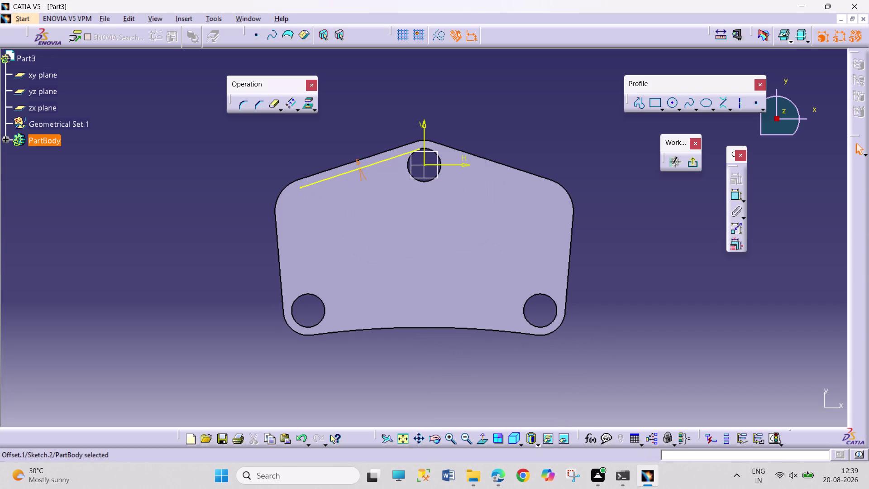
Offset the rounded upper-left corner edge of the outline.
click(285, 102)
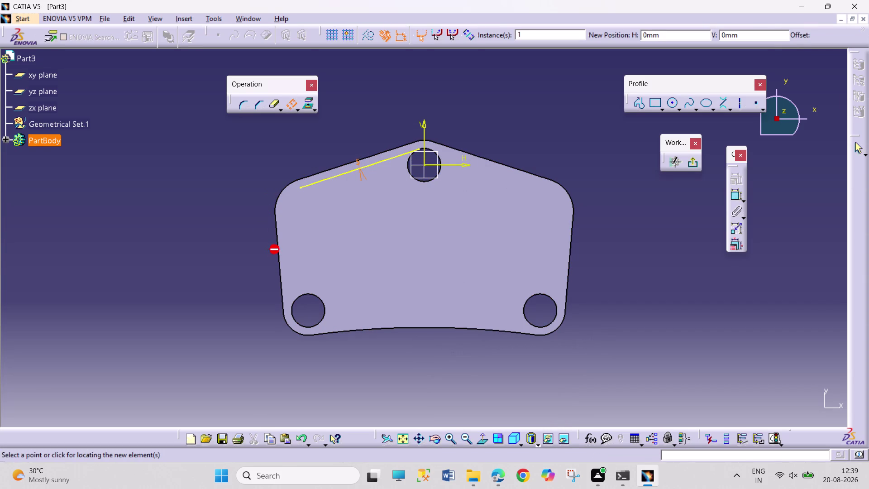
click(293, 105)
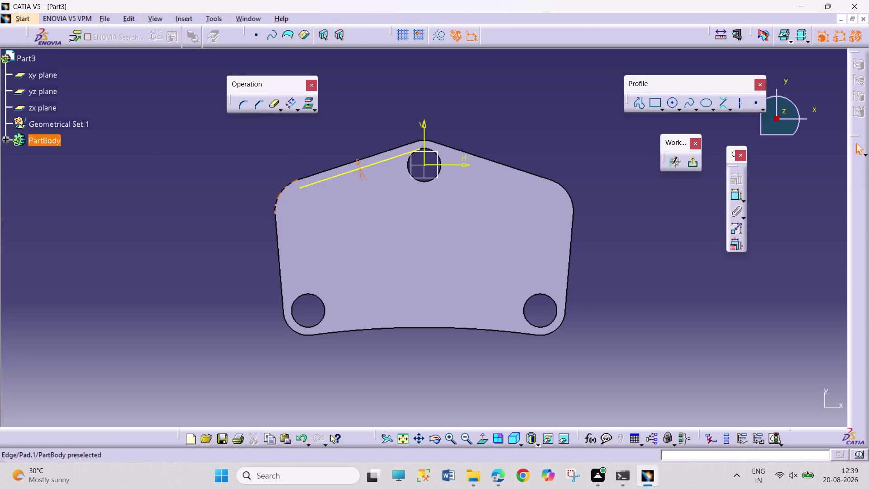
click(280, 194)
click(292, 101)
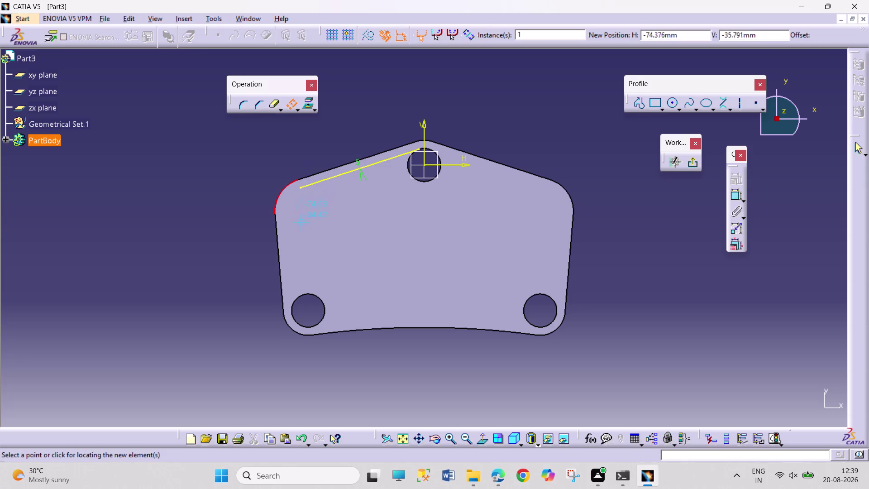
click(298, 191)
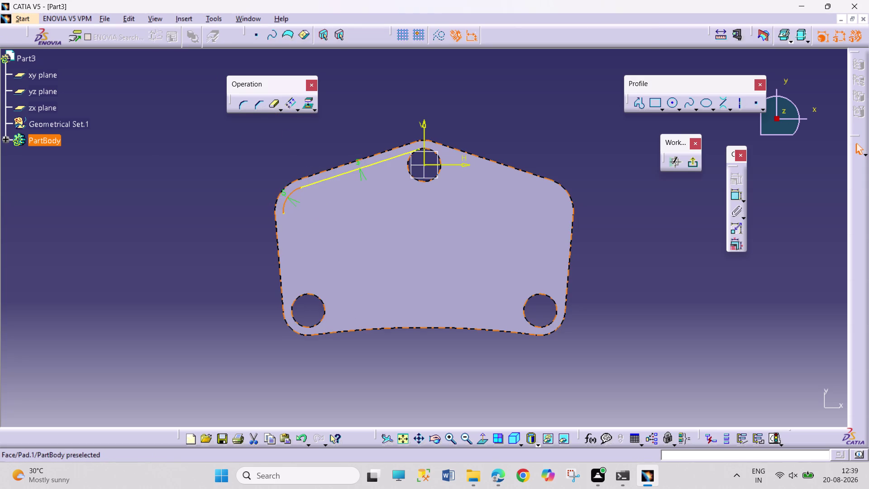
click(291, 100)
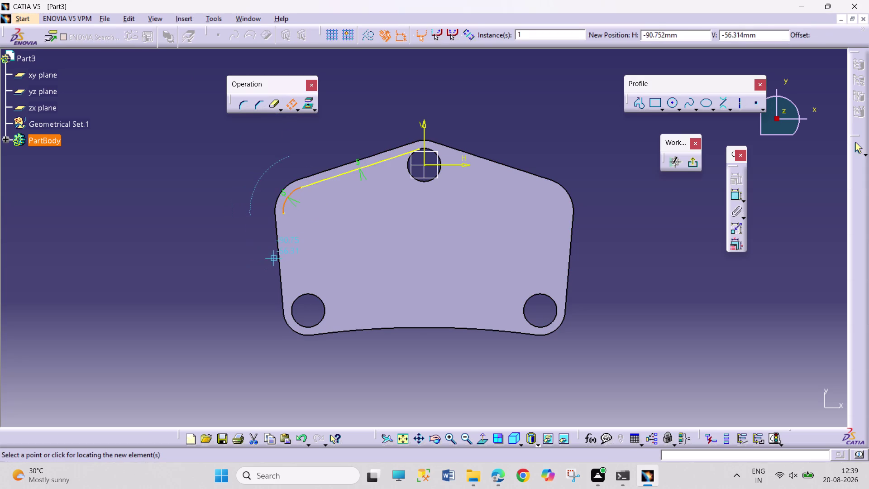
click(287, 106)
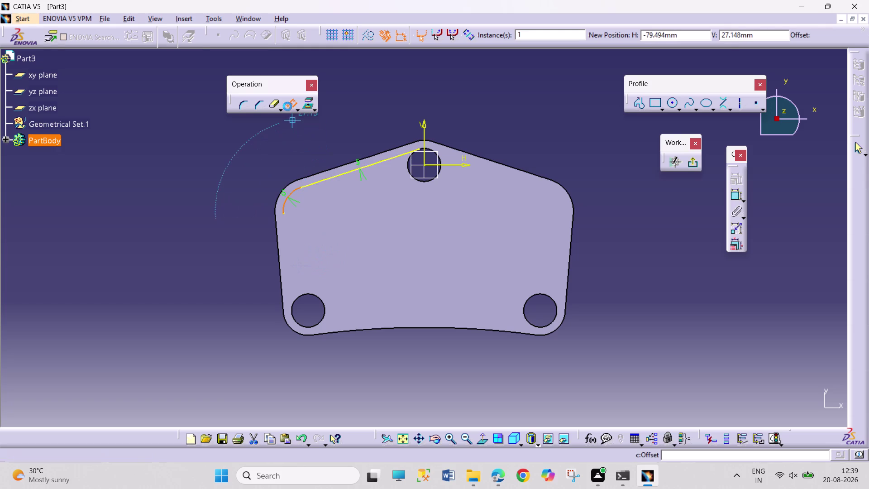
click(290, 104)
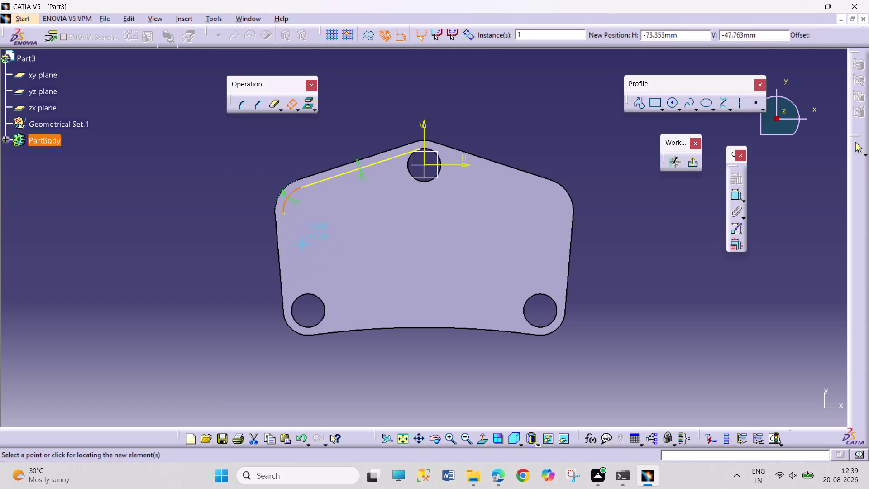
click(291, 103)
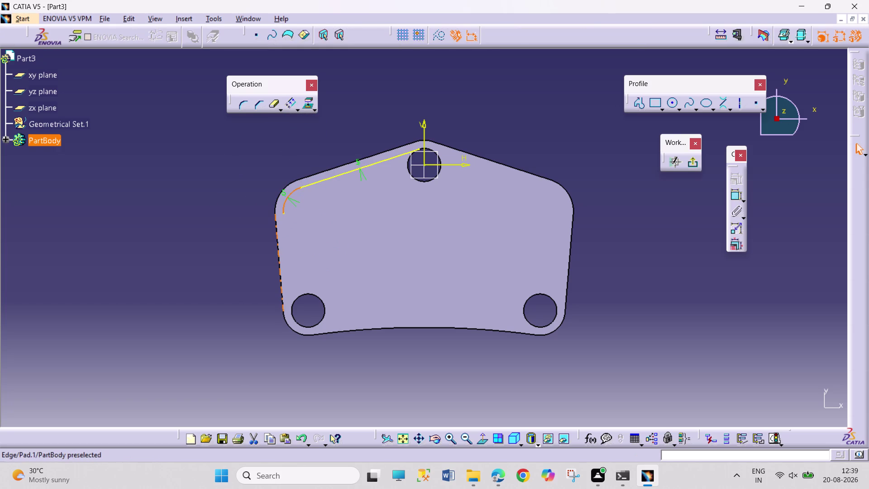
Offset the left straight edge and start offsetting the whole outline.
click(281, 274)
click(289, 102)
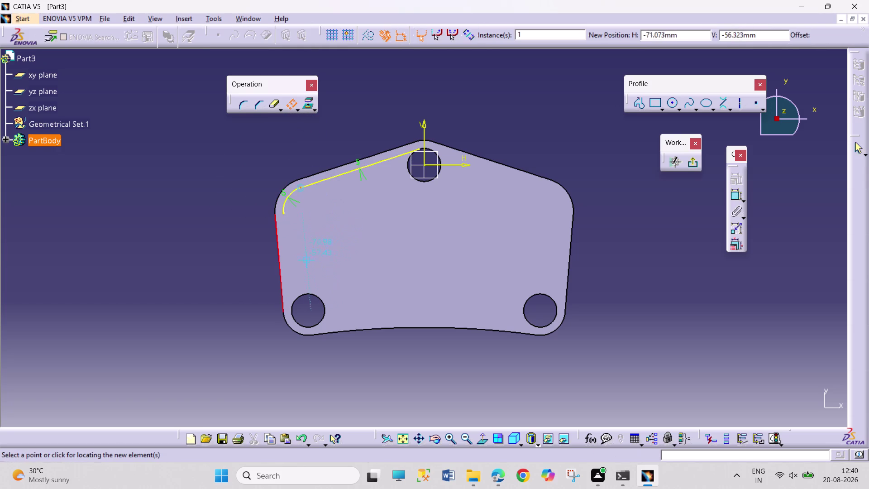
click(288, 229)
click(394, 283)
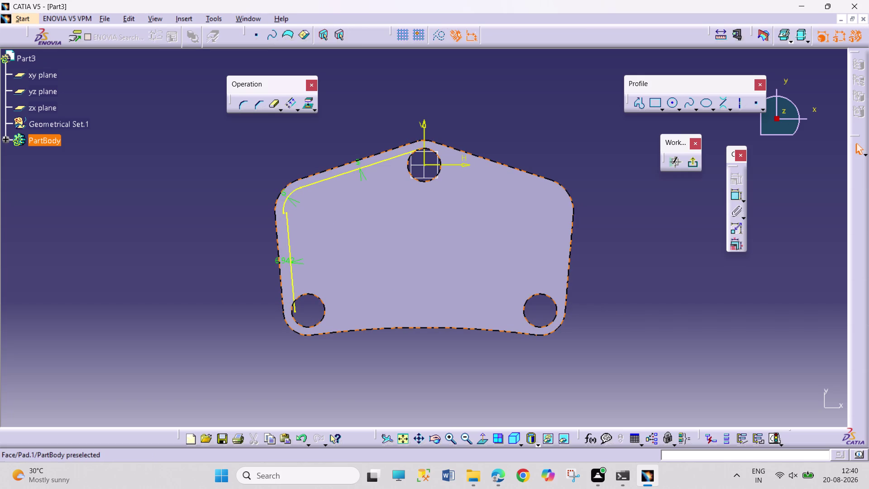
click(288, 102)
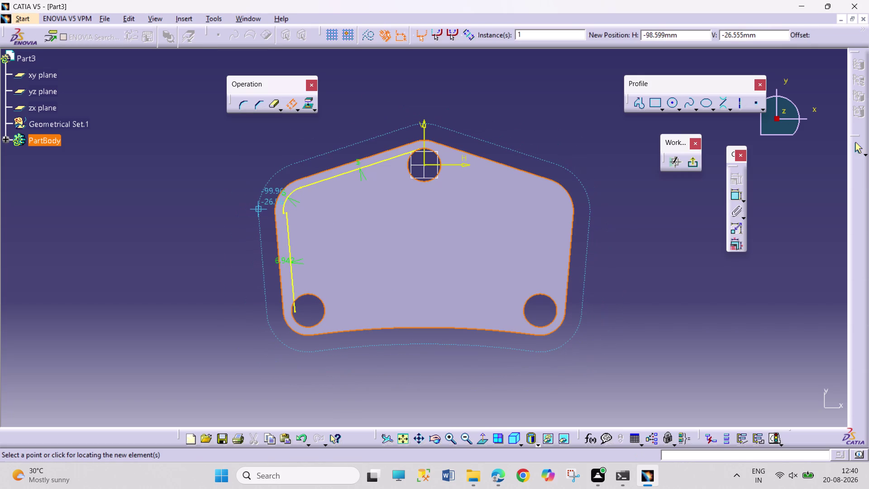
Cancel the offset command and undo all the trial offset lines.
key(Escape)
key(Escape)
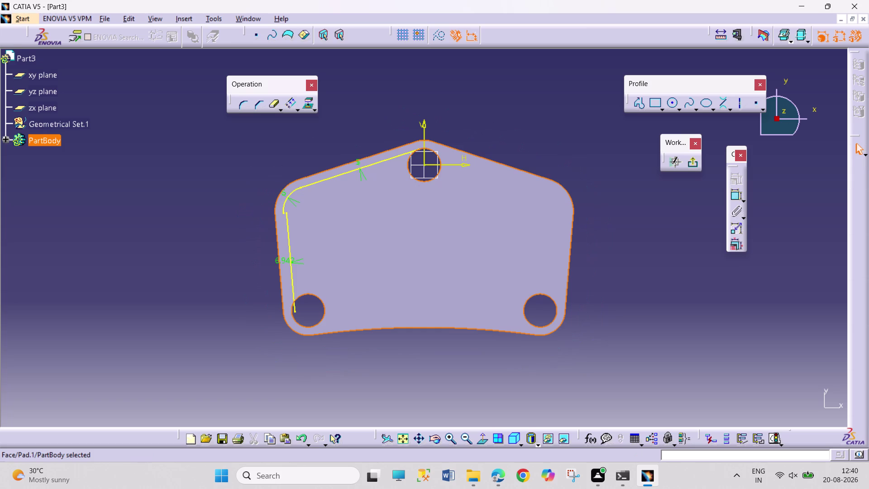
key(ctrl+z)
key(ctrl+z)
key(ctrl+z)
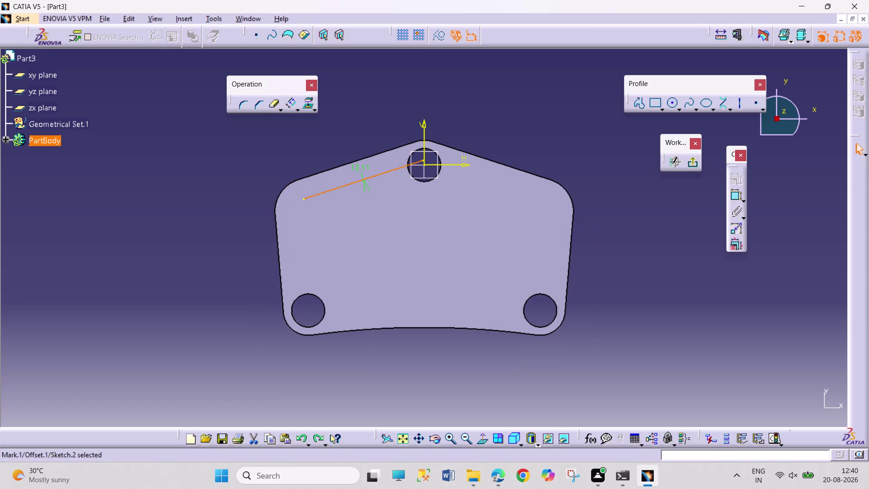
key(ctrl+z)
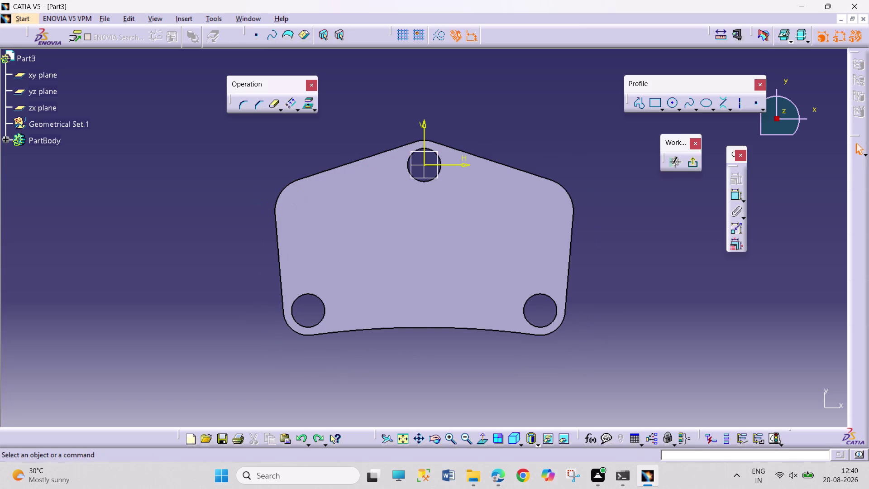
Offset the part outline 5 mm inward.
click(414, 278)
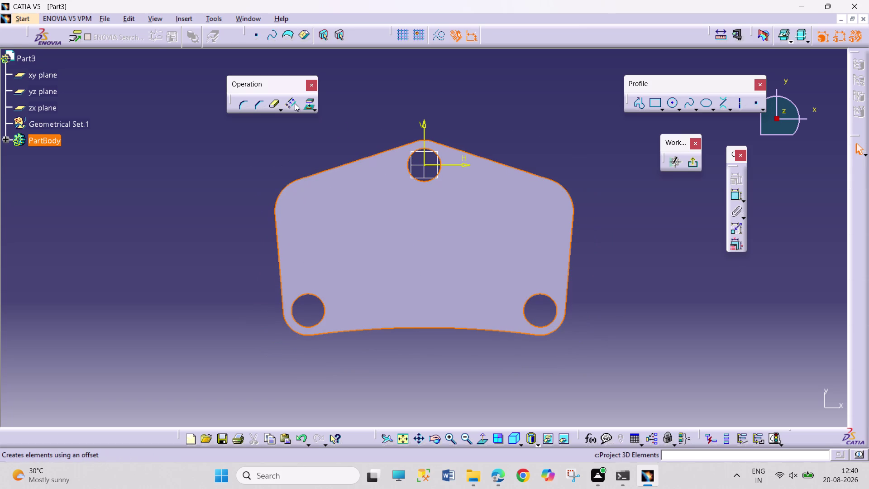
click(293, 103)
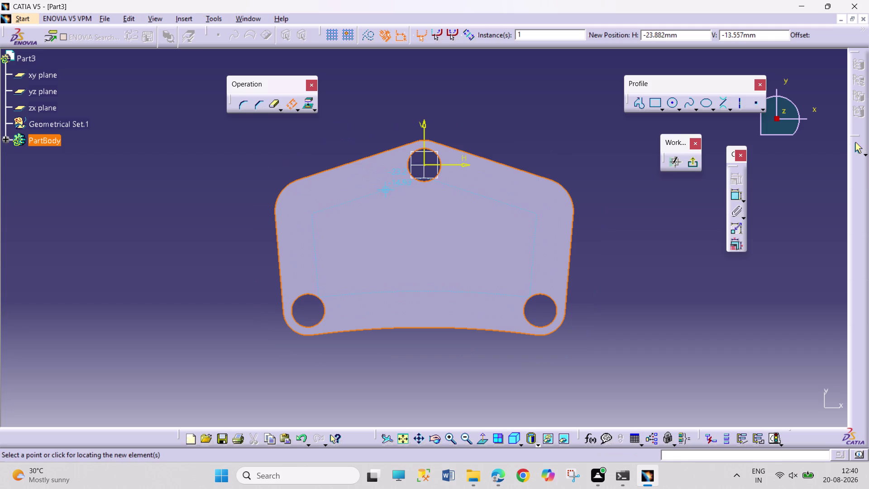
click(384, 187)
double_click(489, 173)
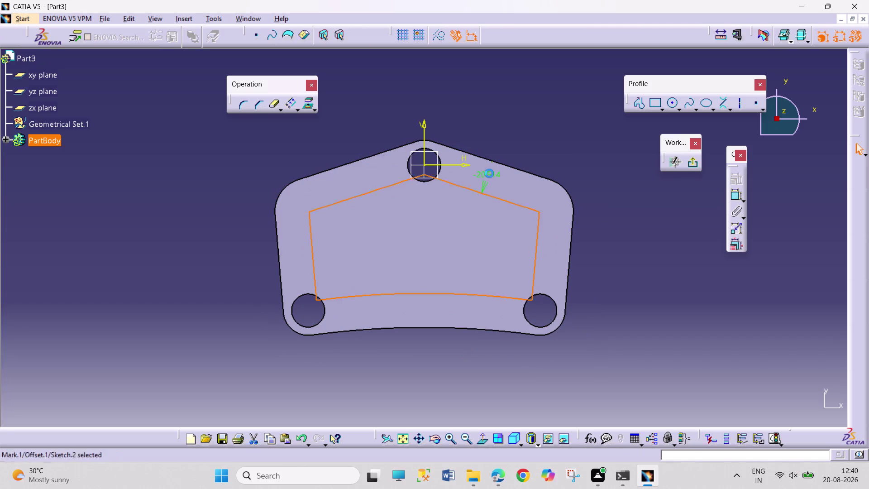
text(-)
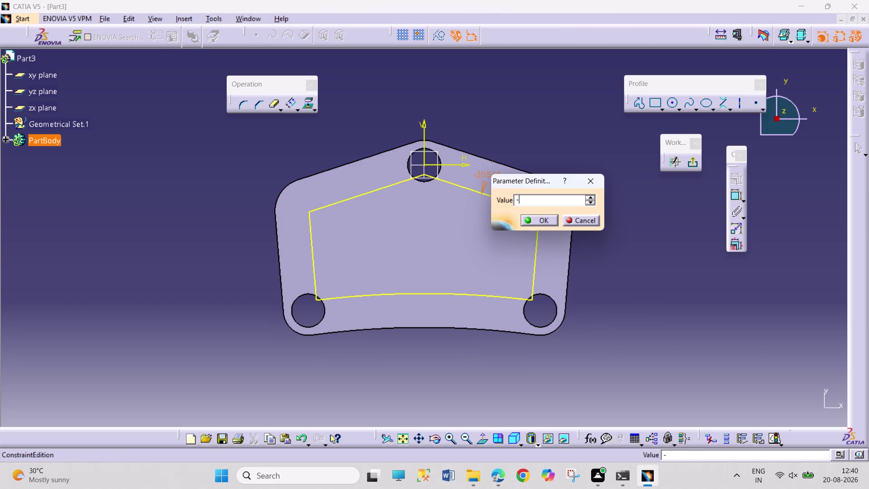
text(5)
key(Return)
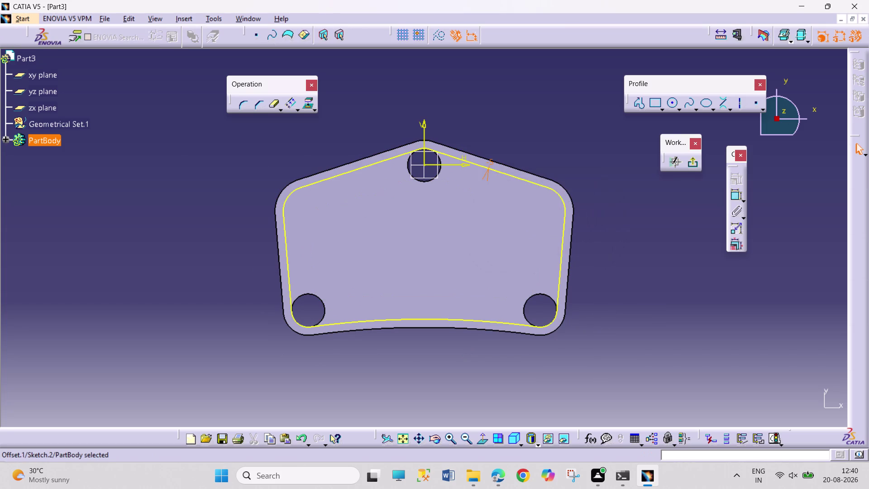
Add a 5 mm offset ring around the lower-left hole.
click(391, 383)
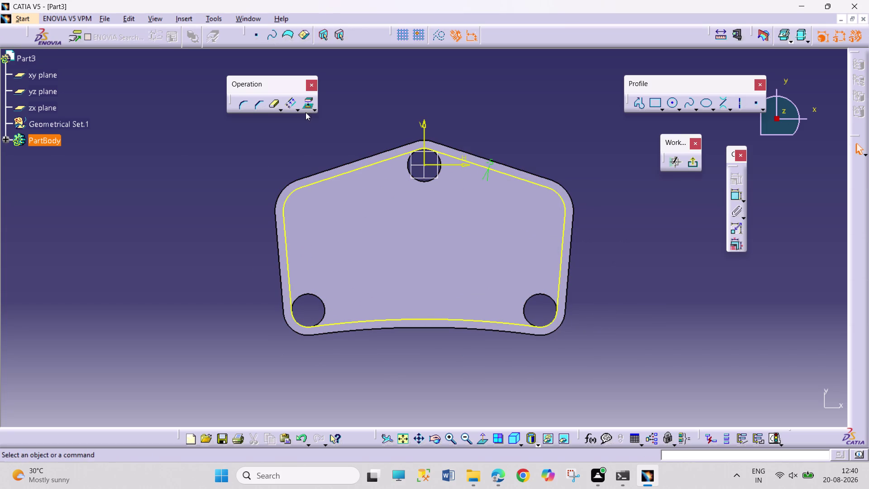
click(287, 107)
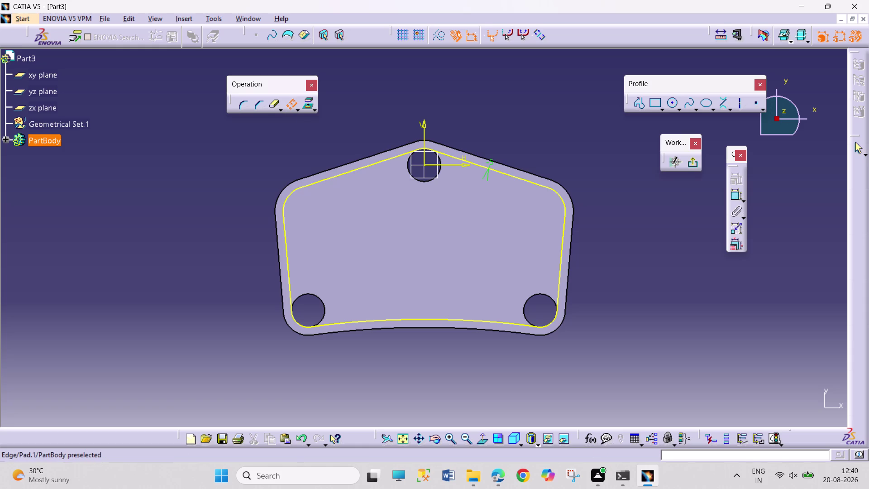
click(325, 300)
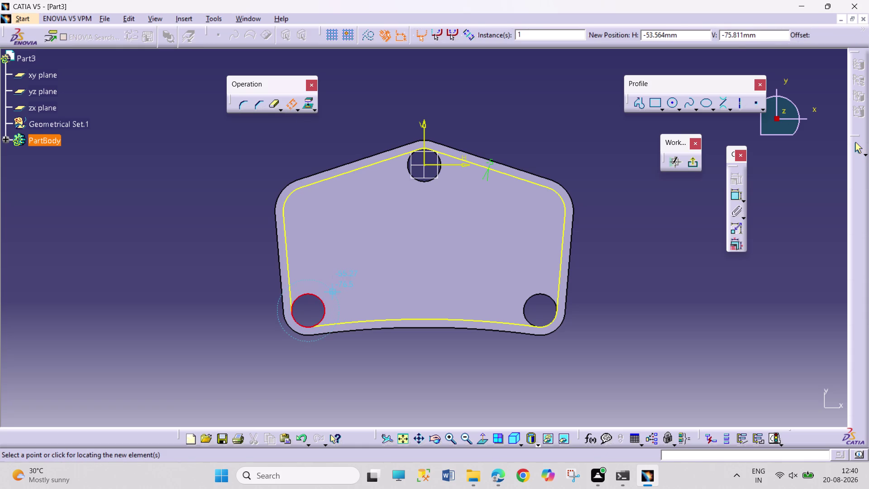
click(335, 289)
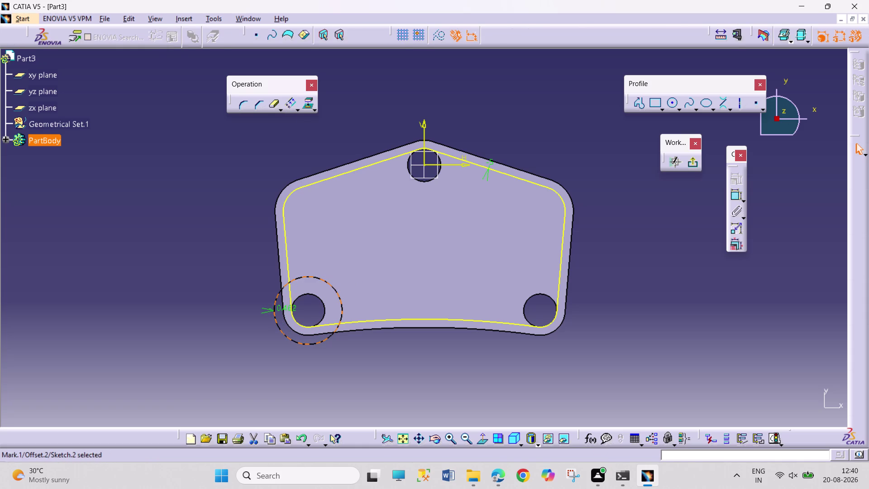
double_click(280, 308)
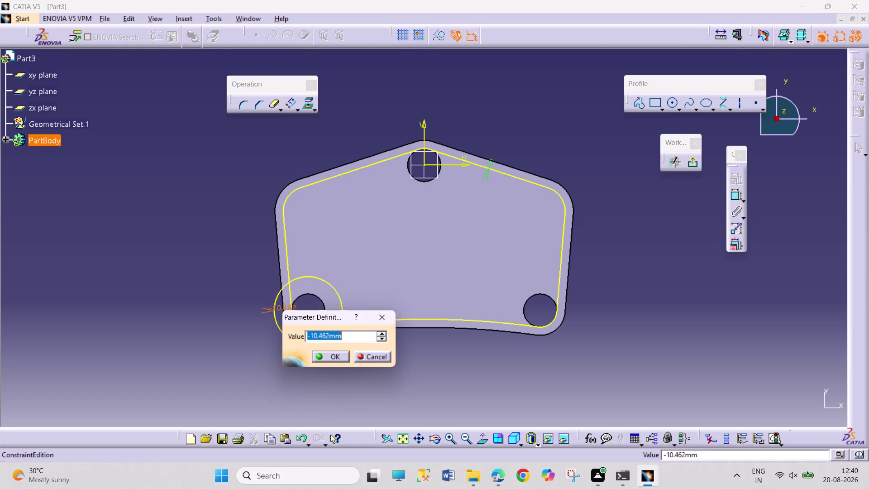
text(-5)
key(Return)
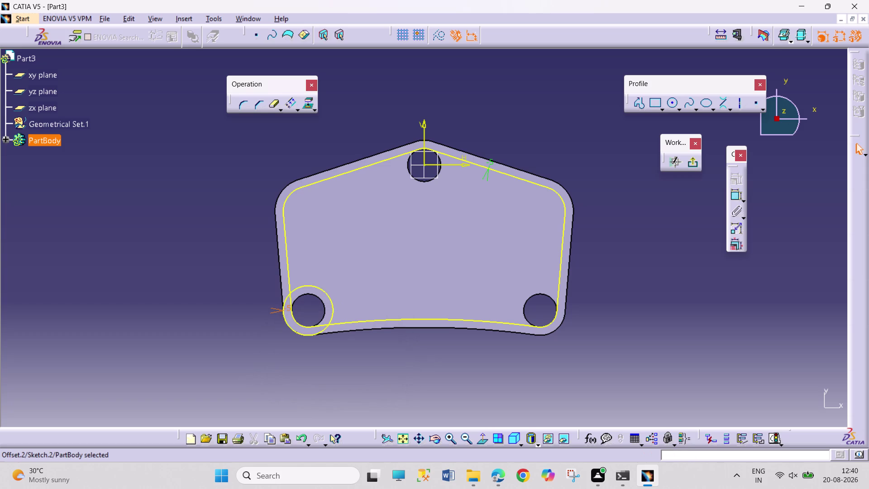
Add a 5 mm offset ring around the lower-right hole.
click(286, 105)
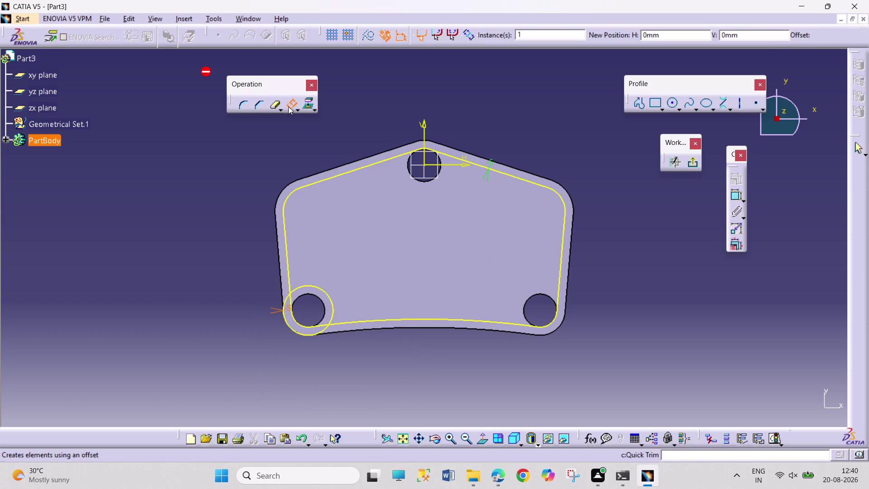
click(288, 103)
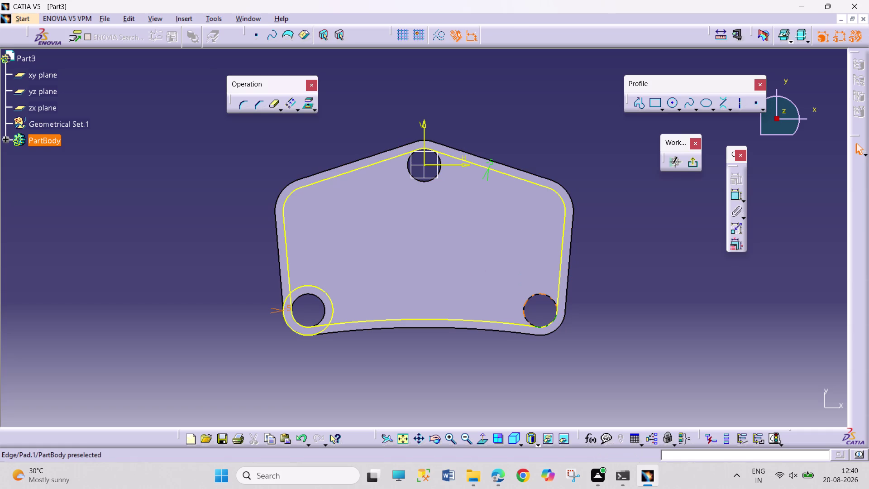
click(542, 294)
click(288, 101)
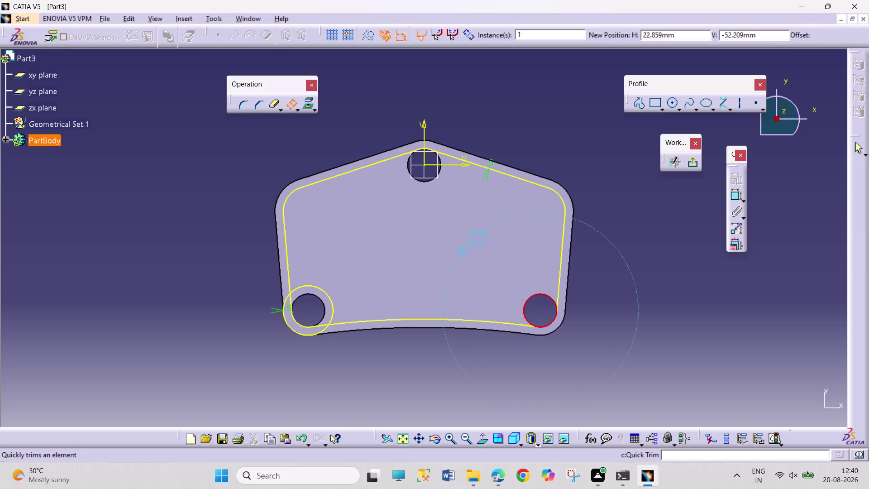
click(516, 284)
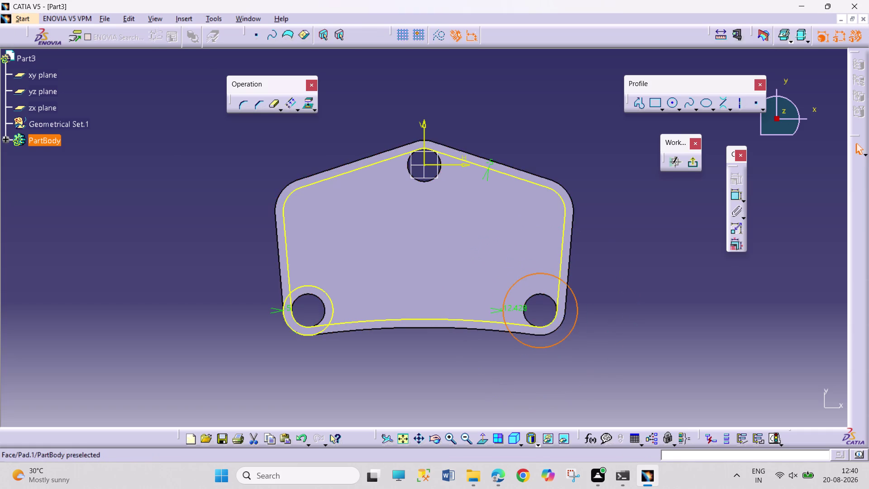
double_click(513, 306)
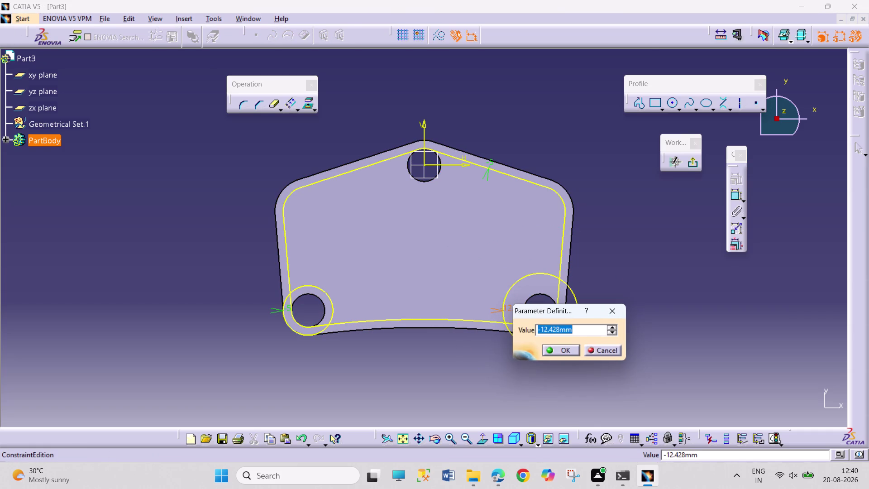
key(5)
key(Return)
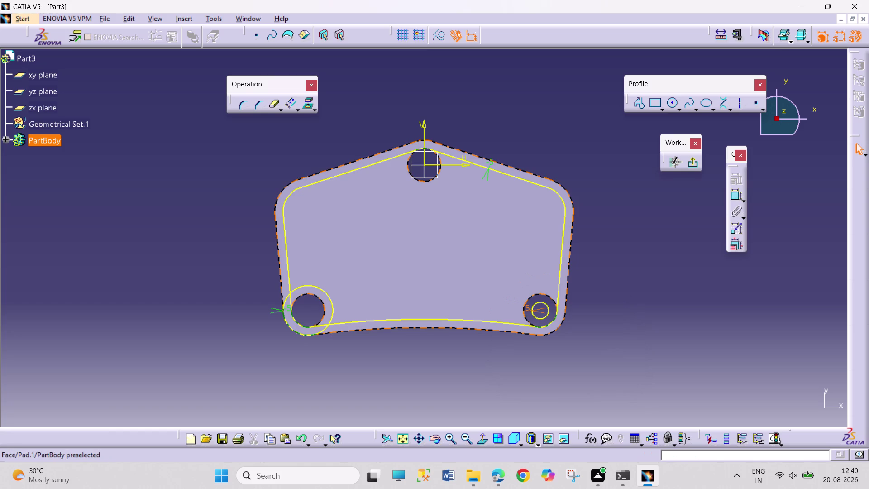
double_click(526, 309)
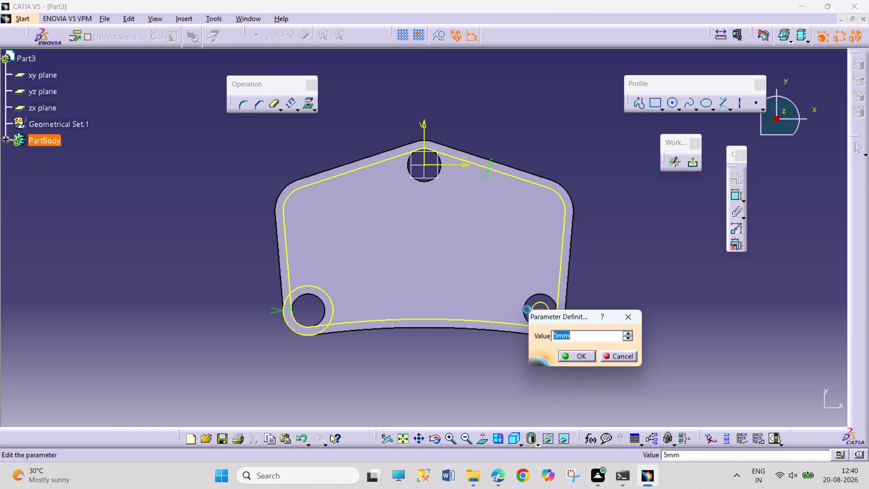
text(-5)
key(Return)
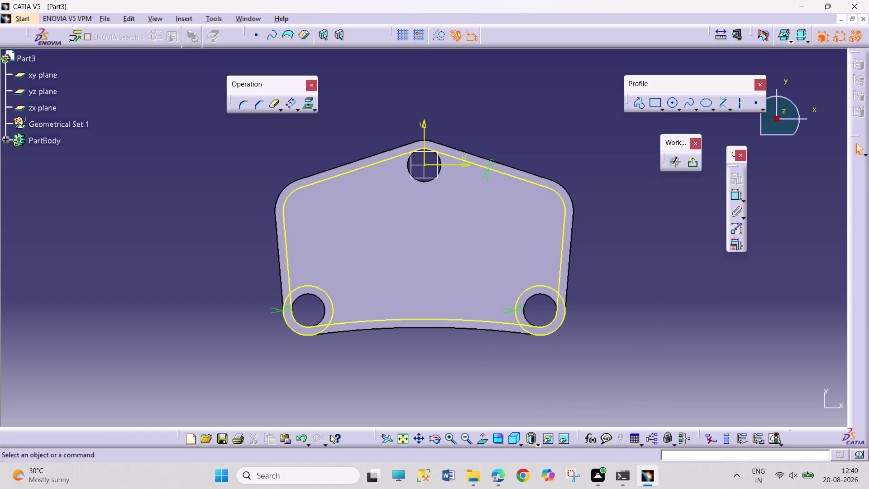
Begin an offset of the top hole's edge.
click(424, 183)
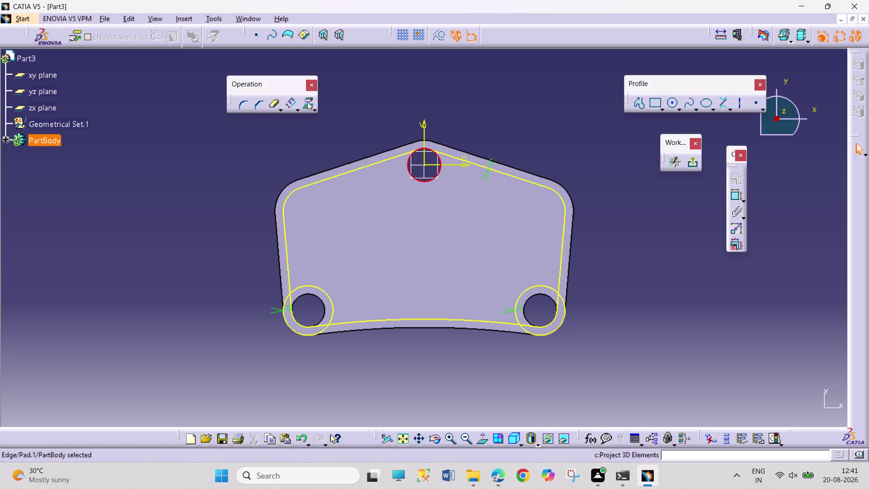
click(288, 104)
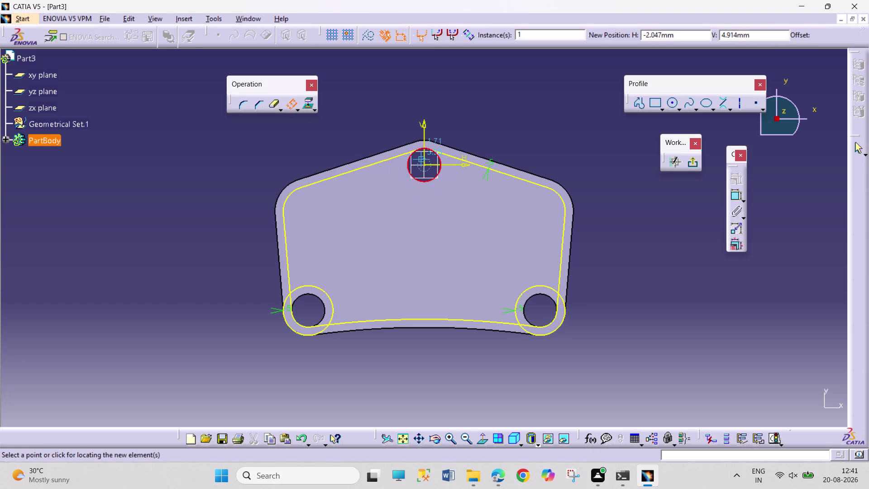
click(418, 119)
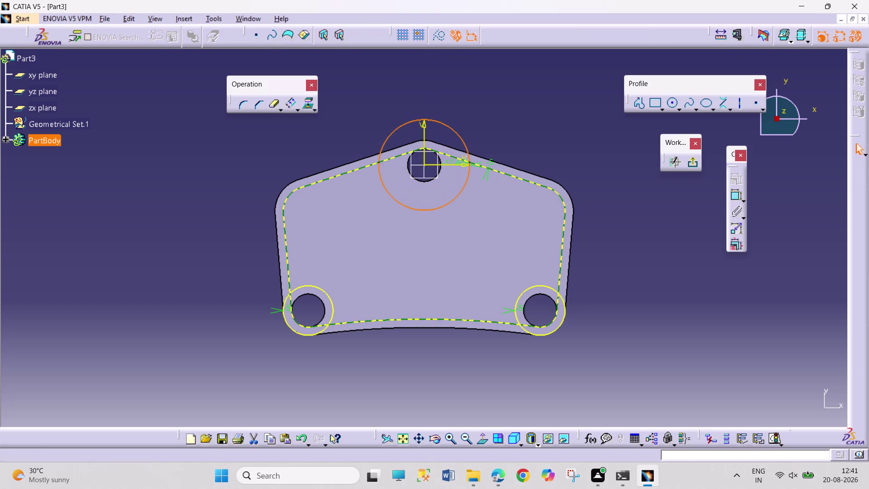
Change the top hole's offset distance to -5 mm so the ring sits close.
double_click(451, 160)
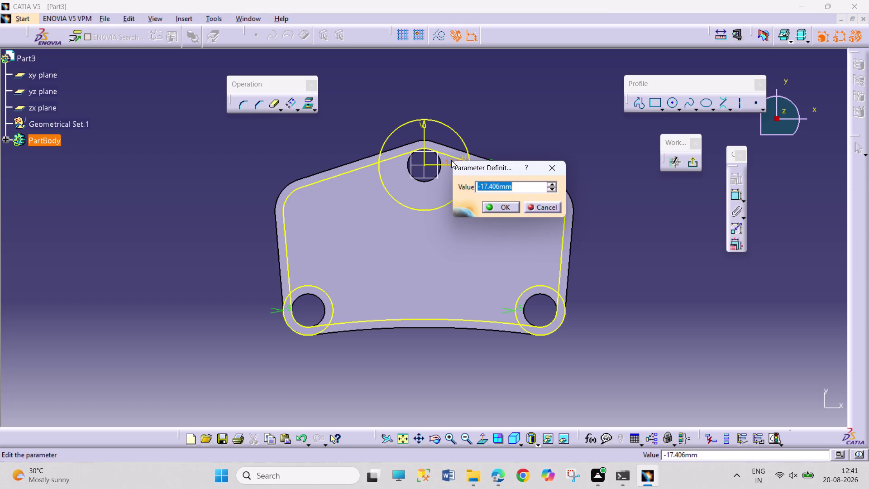
key(asterisk)
key(BackSpace)
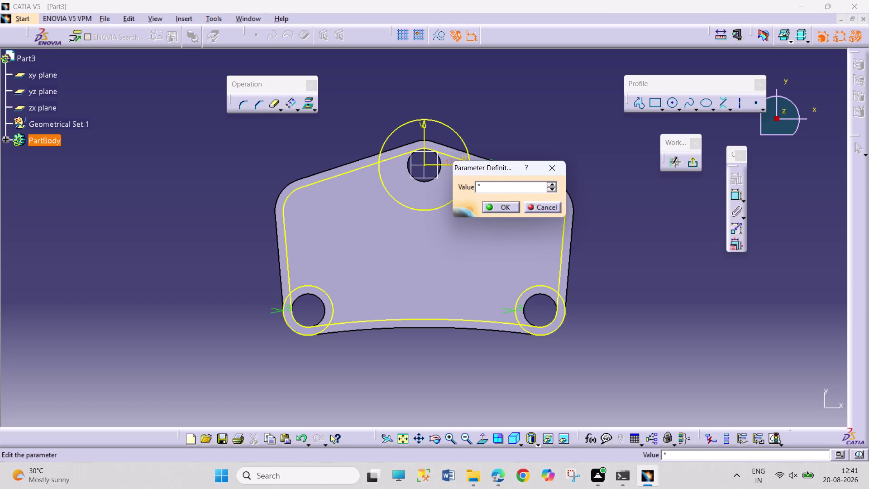
text(-5)
key(Return)
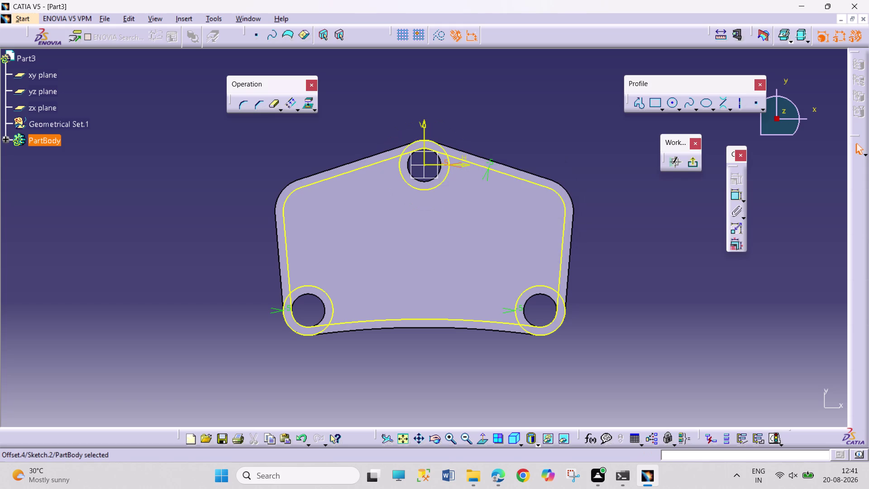
click(647, 283)
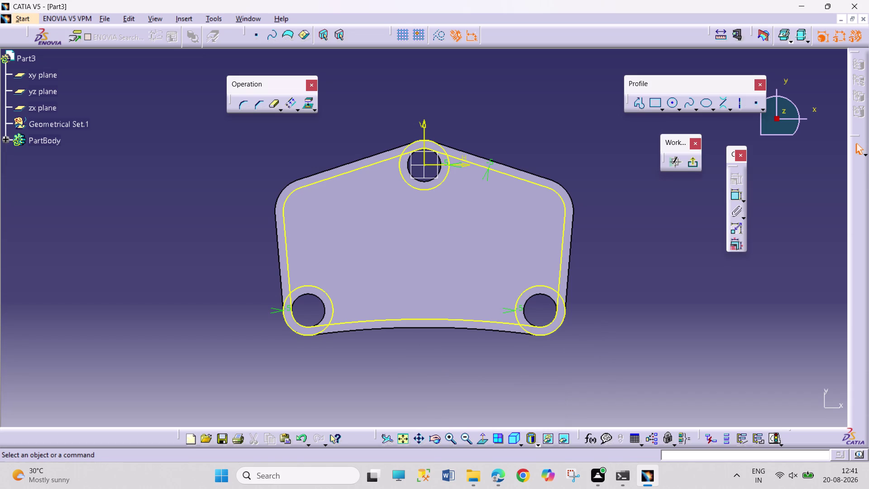
Blend the outline into the top hole's ring with 5 mm fillets on both sides.
click(244, 105)
click(382, 160)
click(400, 167)
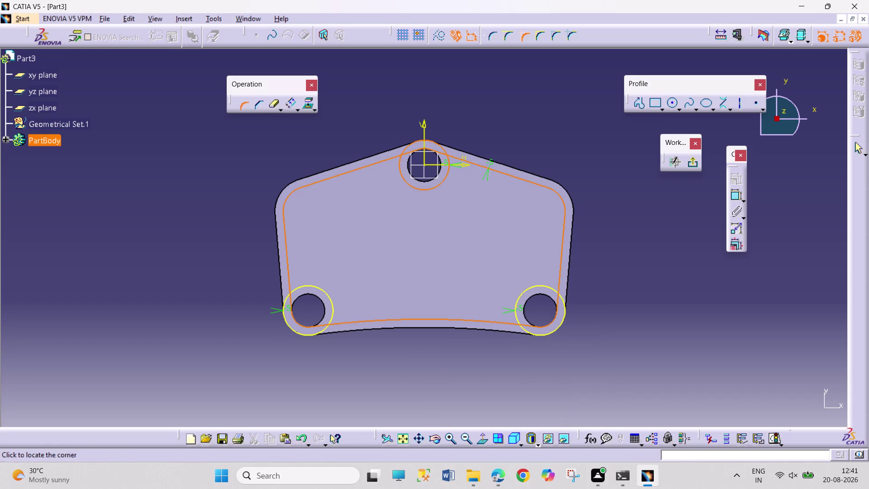
click(393, 165)
double_click(384, 170)
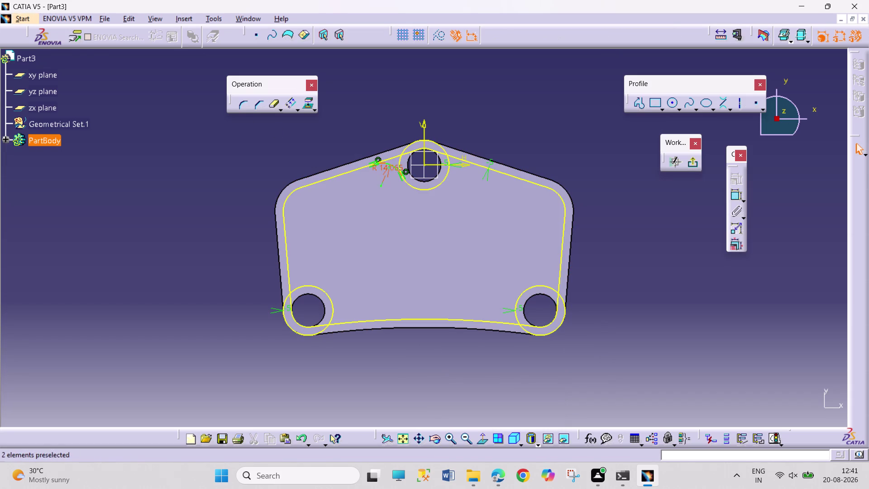
key(5)
key(Return)
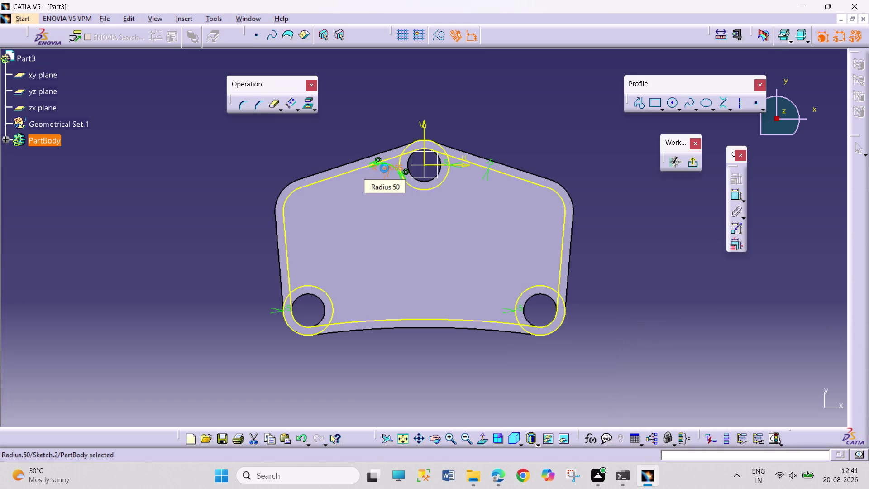
click(242, 108)
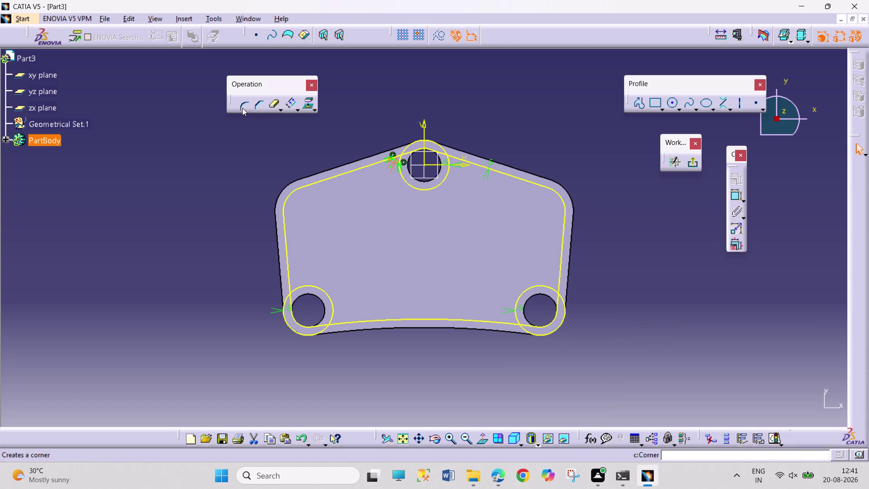
click(449, 172)
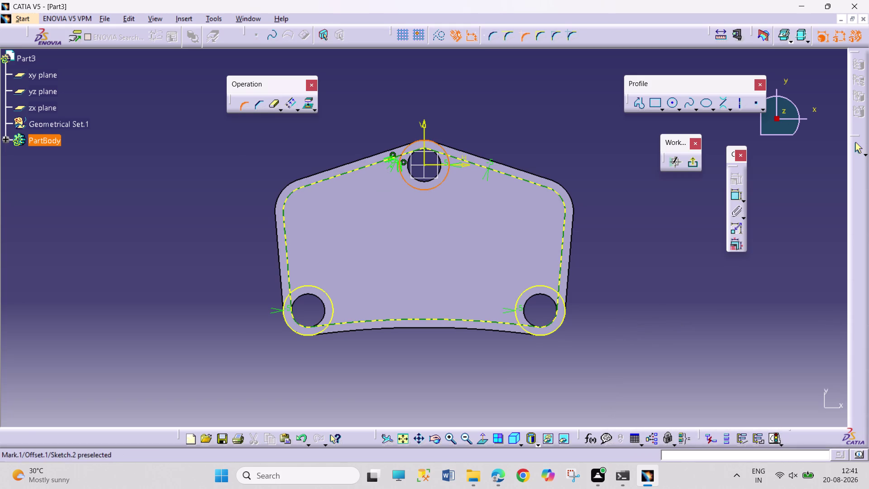
click(476, 164)
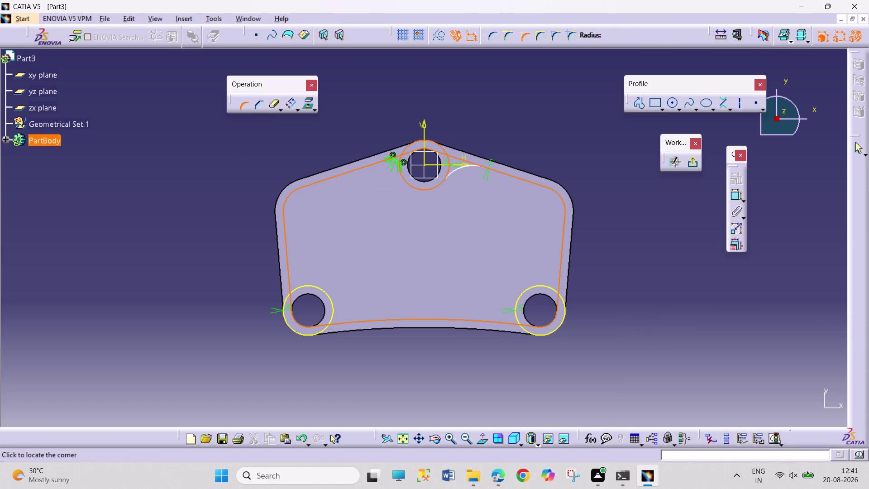
click(453, 170)
double_click(469, 171)
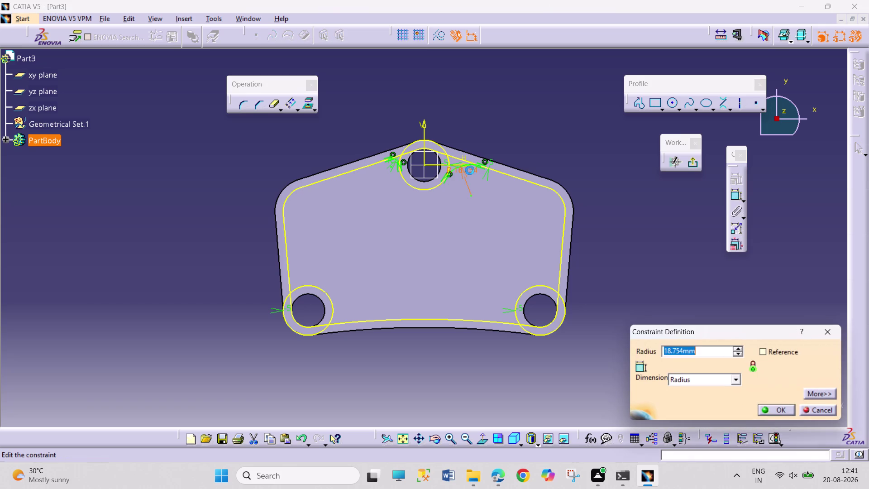
key(5)
key(Return)
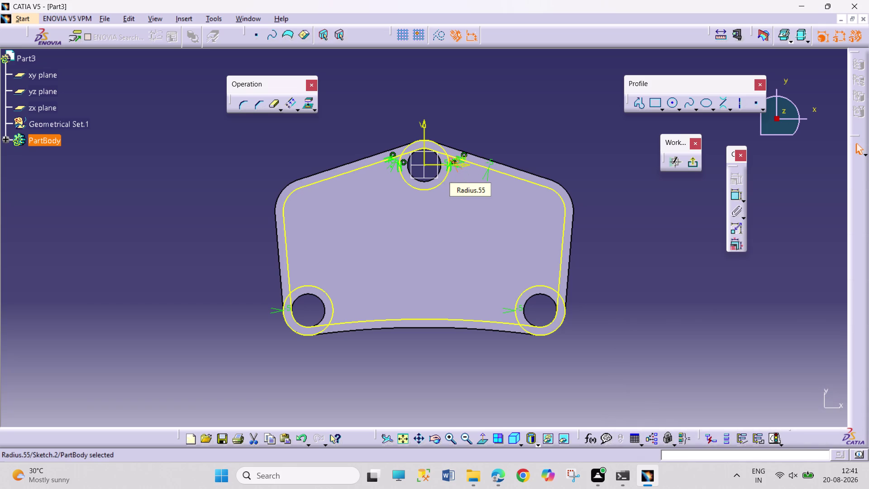
click(242, 108)
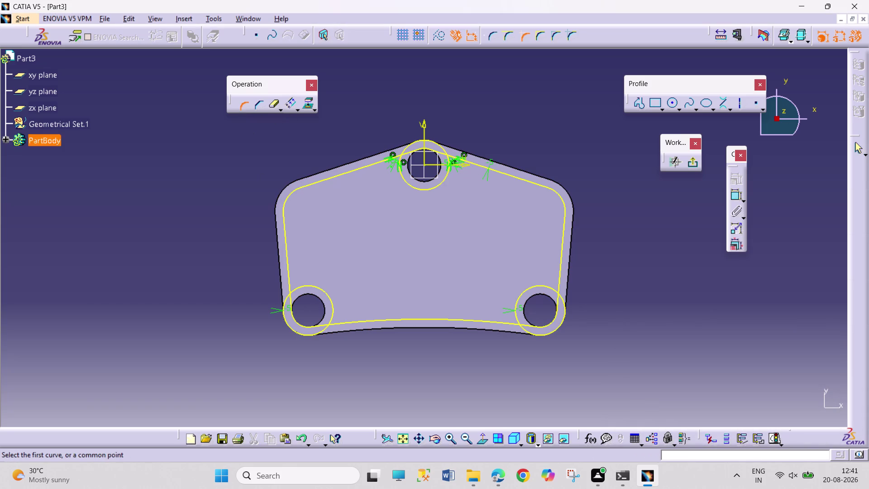
Add two 5 mm fillets joining the outline to the bottom-left hole's ring.
click(312, 286)
click(287, 280)
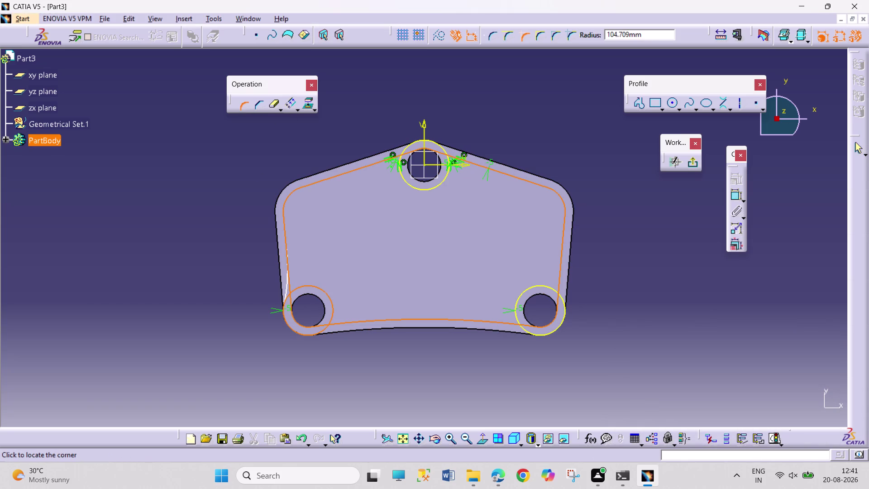
click(298, 281)
double_click(305, 273)
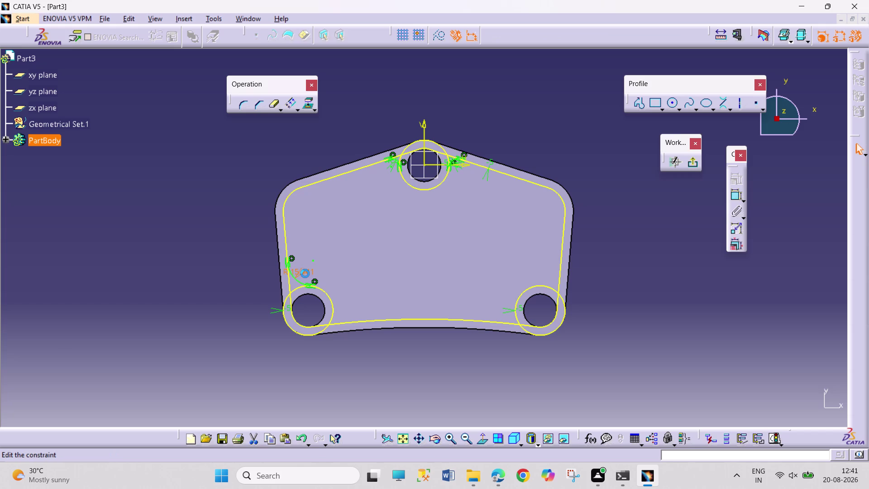
key(5)
key(Return)
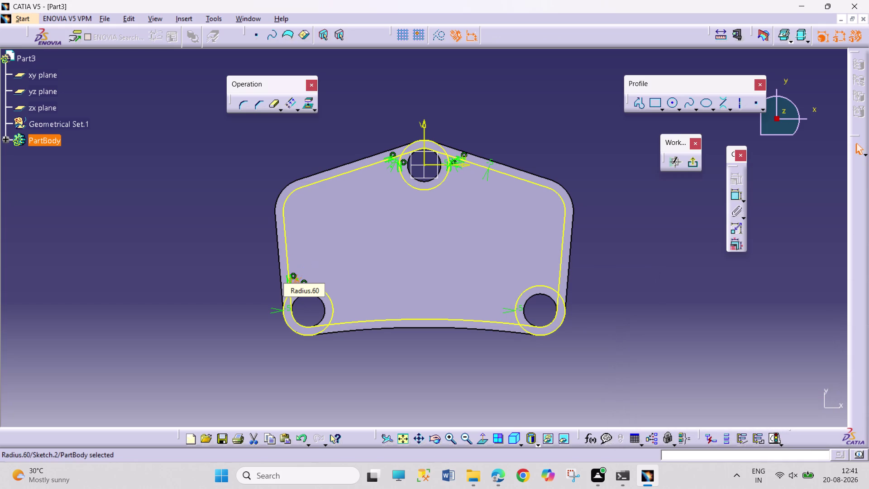
click(245, 107)
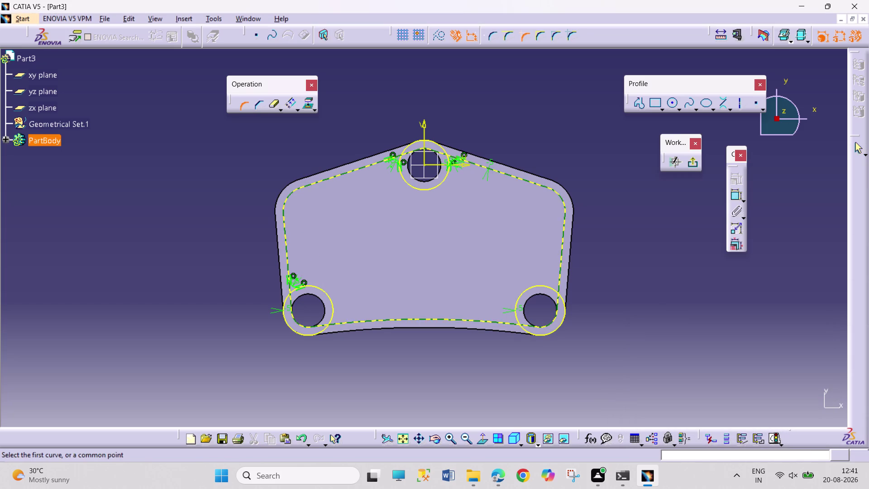
click(348, 321)
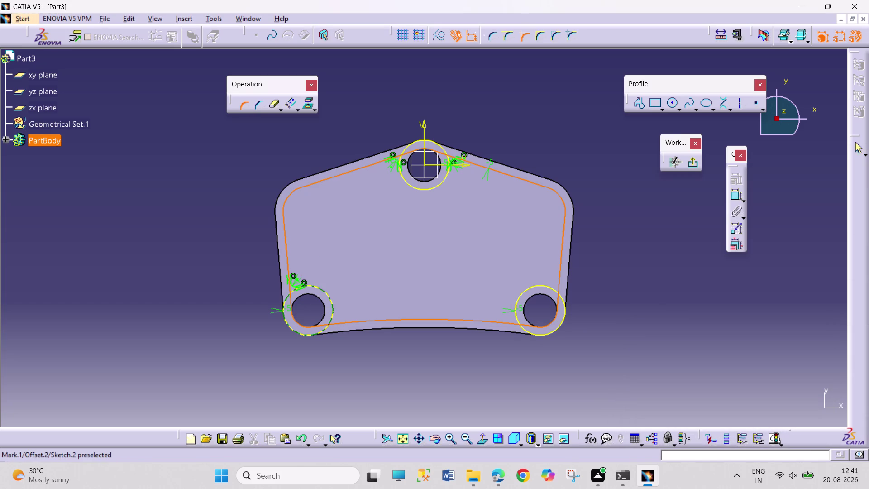
click(335, 314)
click(336, 316)
double_click(349, 312)
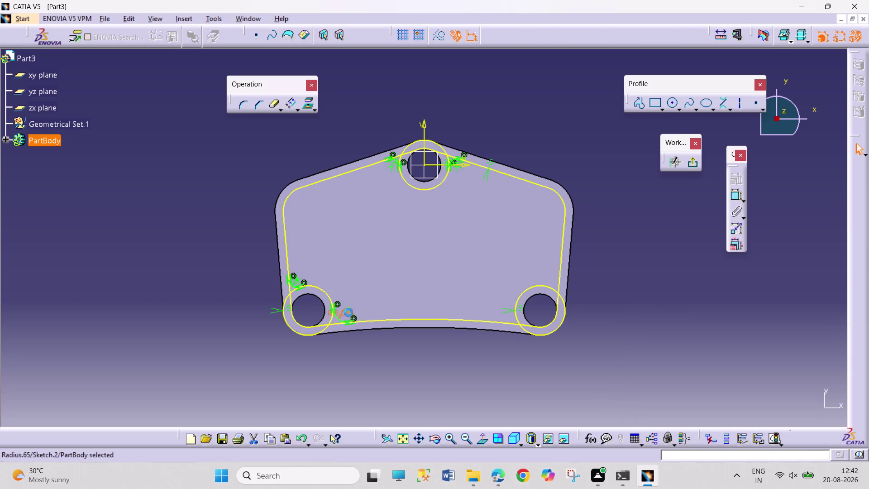
key(5)
key(Return)
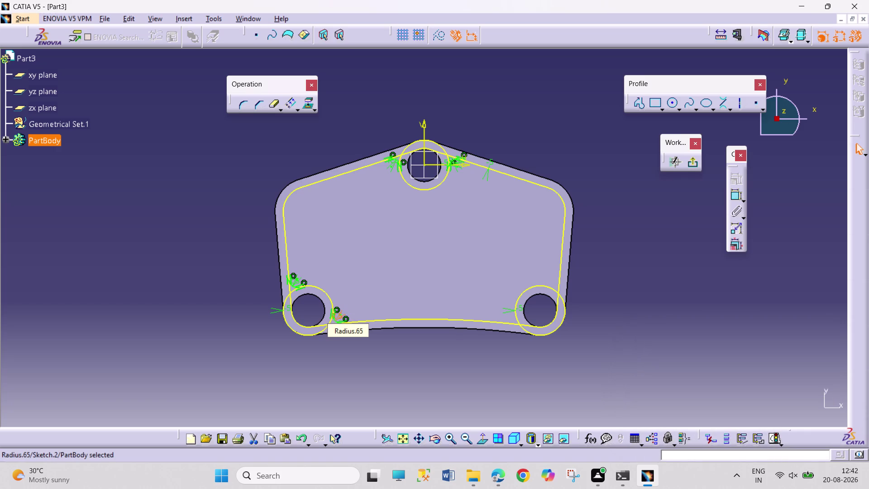
click(247, 105)
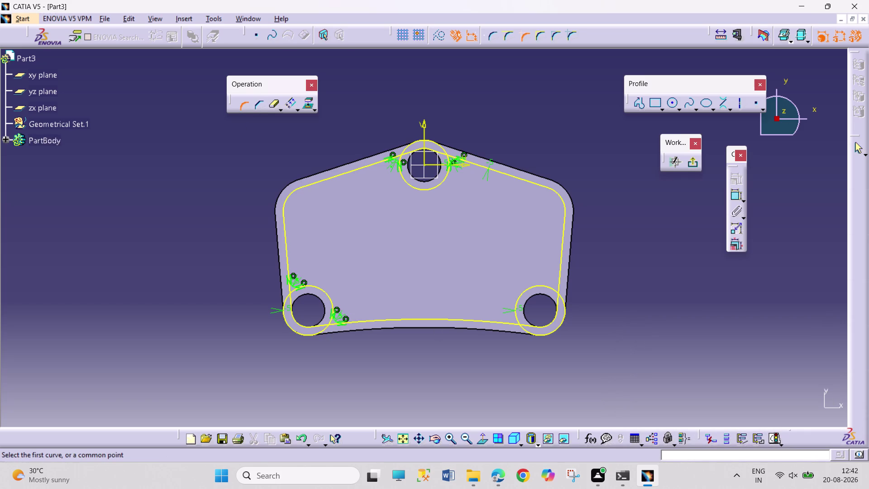
Add two 5 mm fillets joining the outline to the bottom-right hole's ring.
click(508, 323)
click(514, 317)
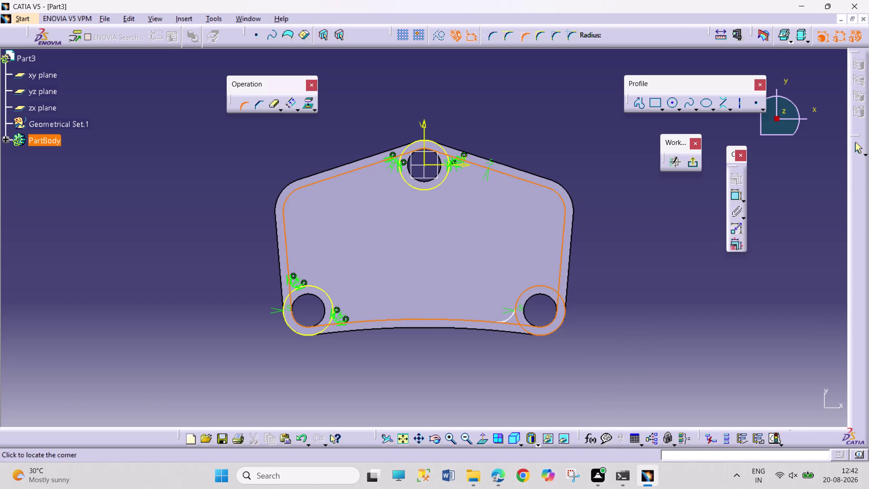
click(509, 317)
double_click(493, 314)
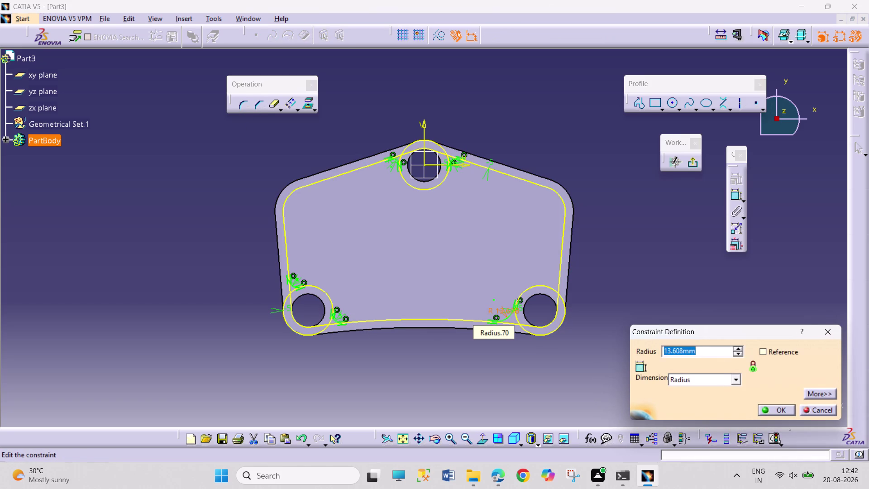
key(5)
key(Return)
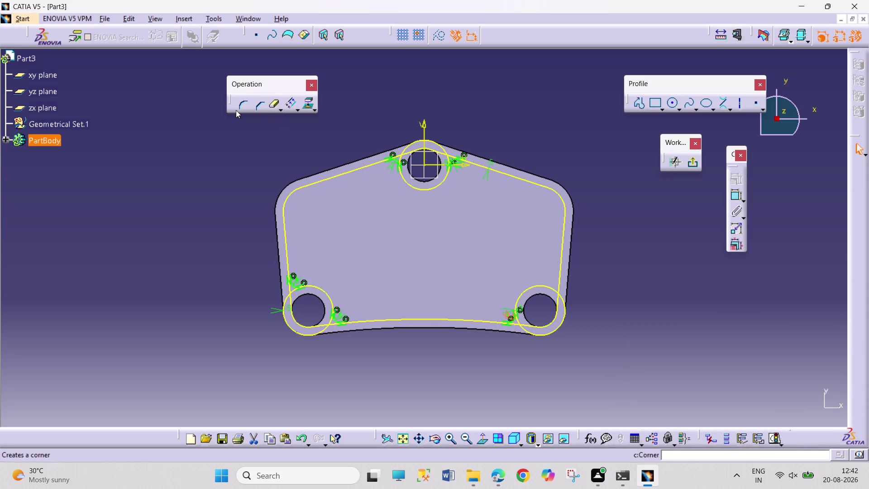
click(241, 103)
click(544, 286)
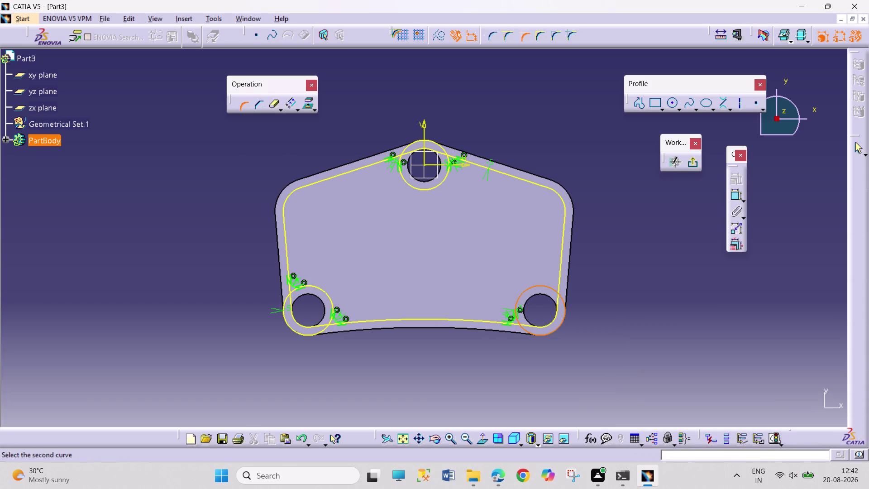
click(559, 278)
click(551, 285)
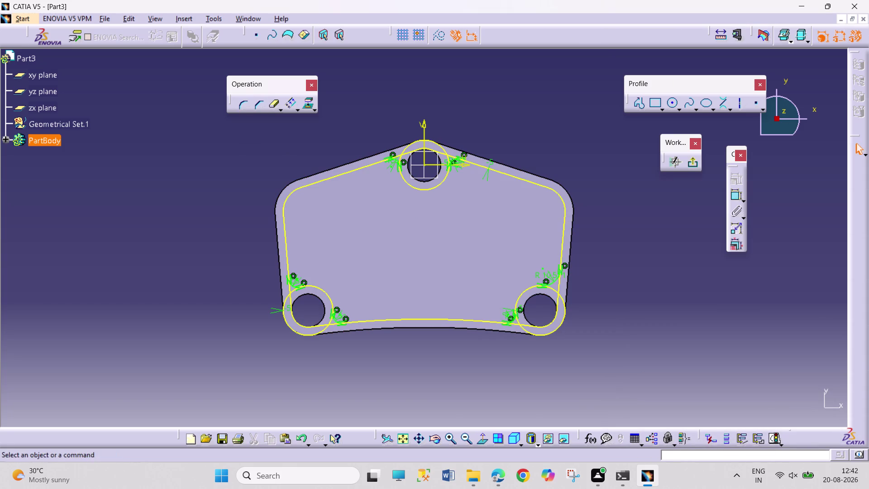
double_click(550, 272)
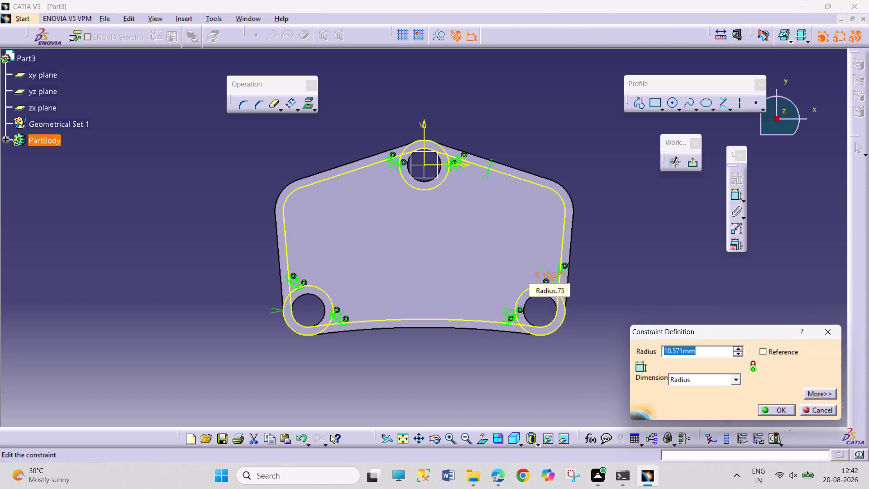
key(5)
key(Return)
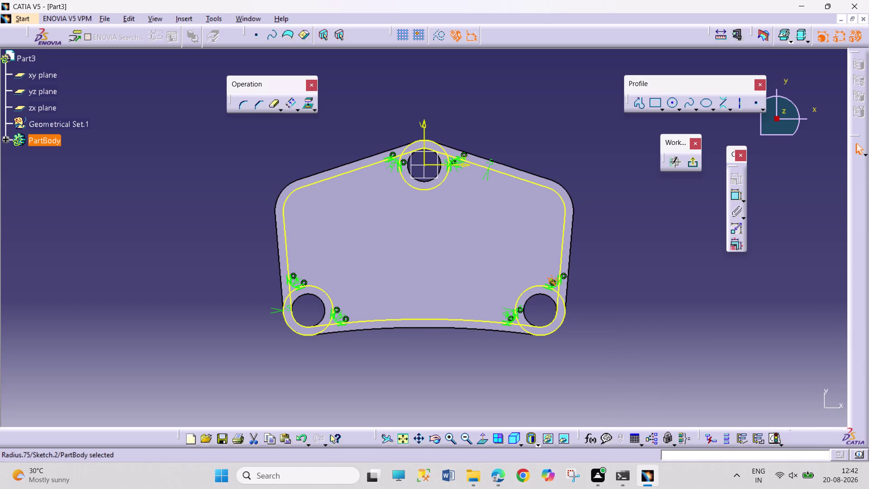
click(270, 106)
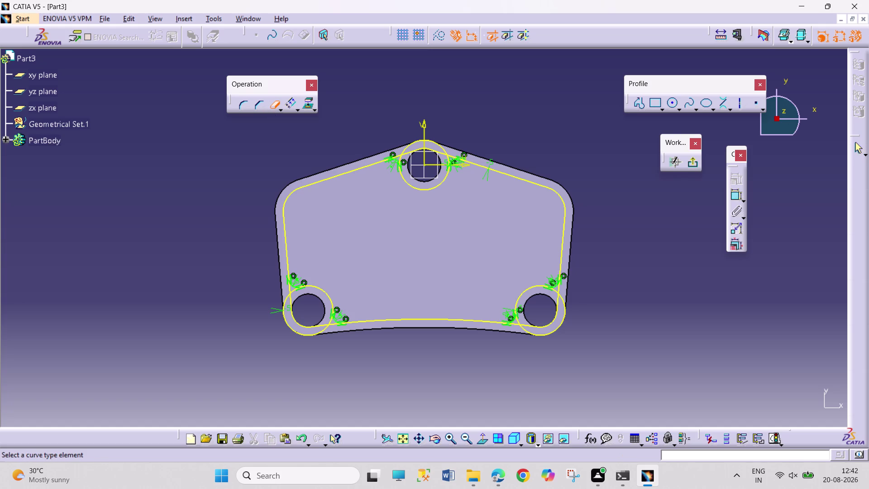
Start Quick Trim and try trimming the offset outline curve near the bottom.
click(291, 329)
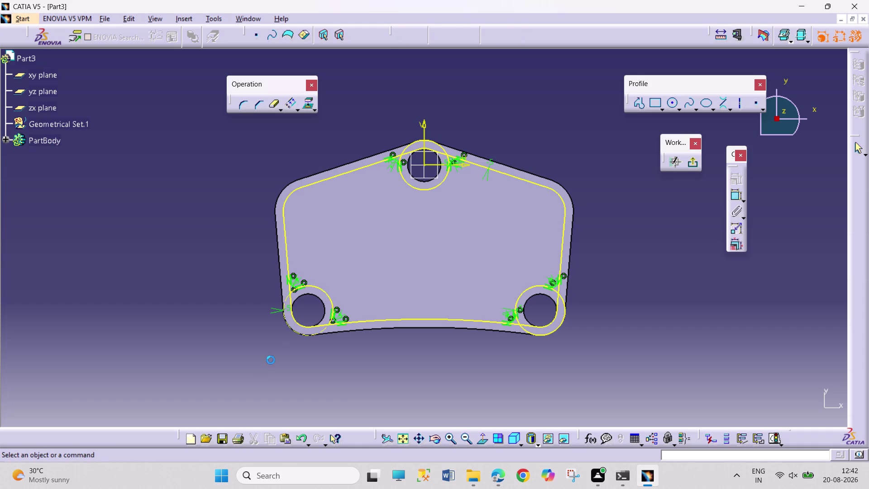
click(271, 104)
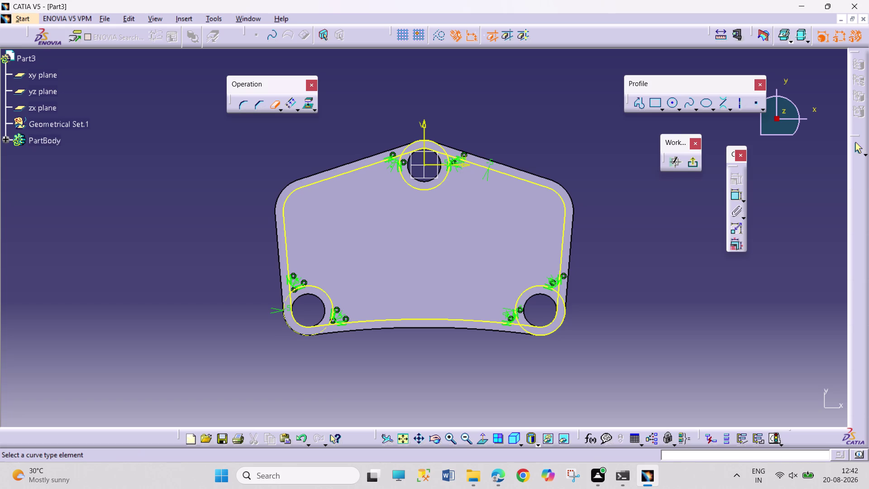
middle_drag(321, 388, 320, 352)
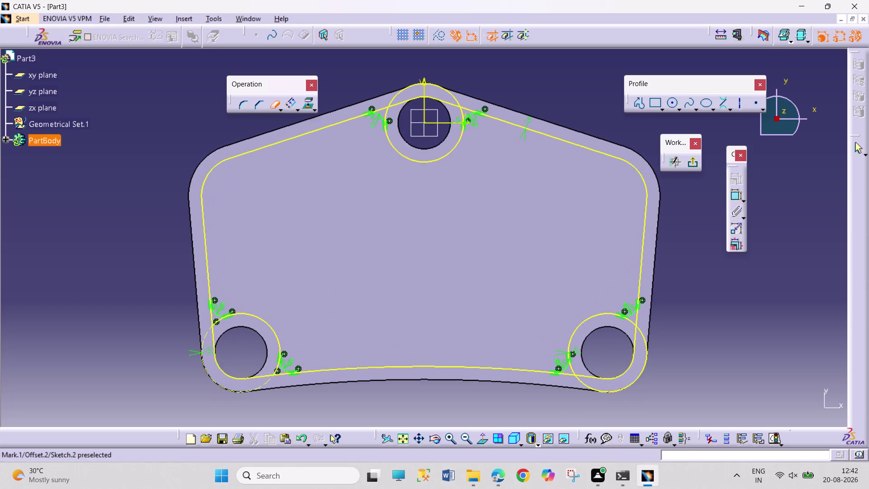
click(273, 104)
click(270, 108)
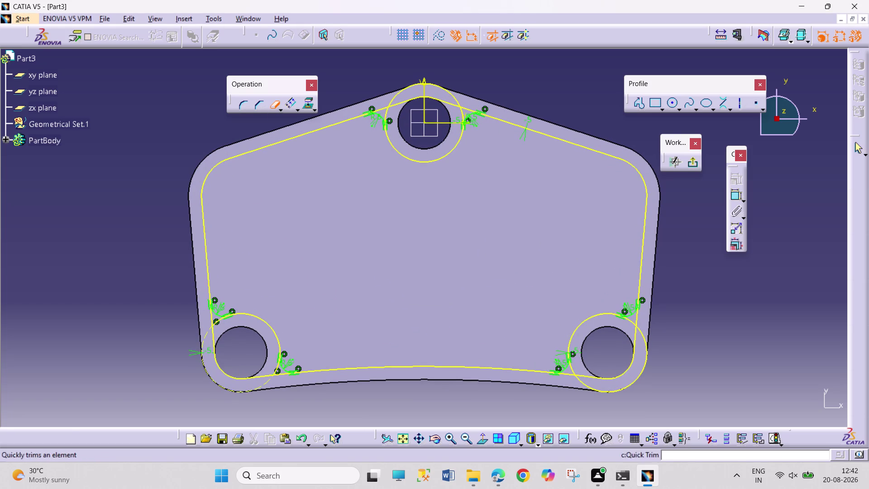
click(260, 377)
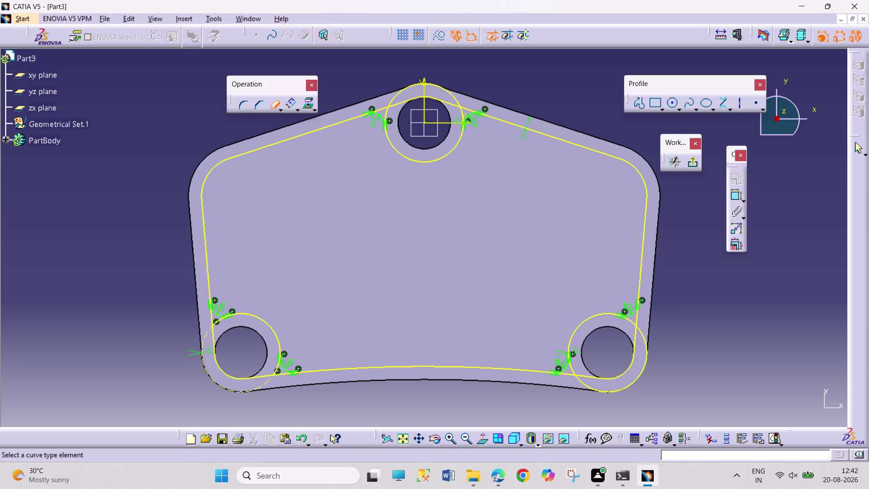
key(Escape)
key(Escape)
key(Escape)
click(238, 380)
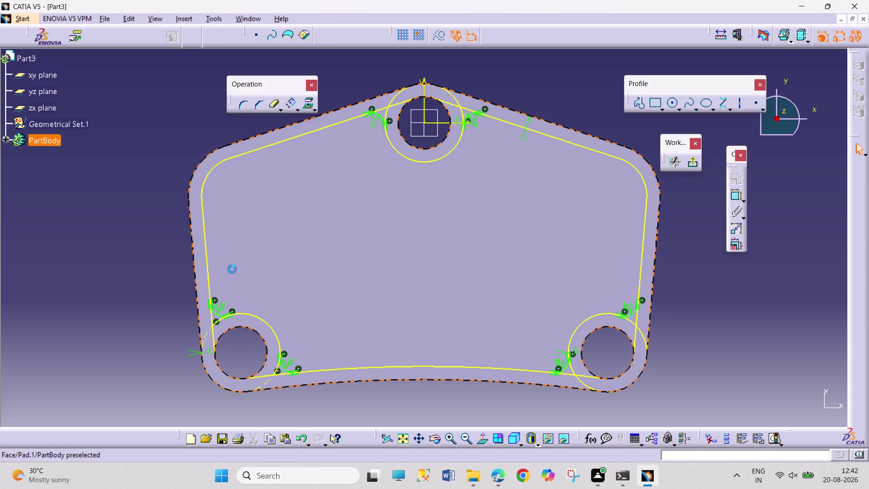
click(133, 377)
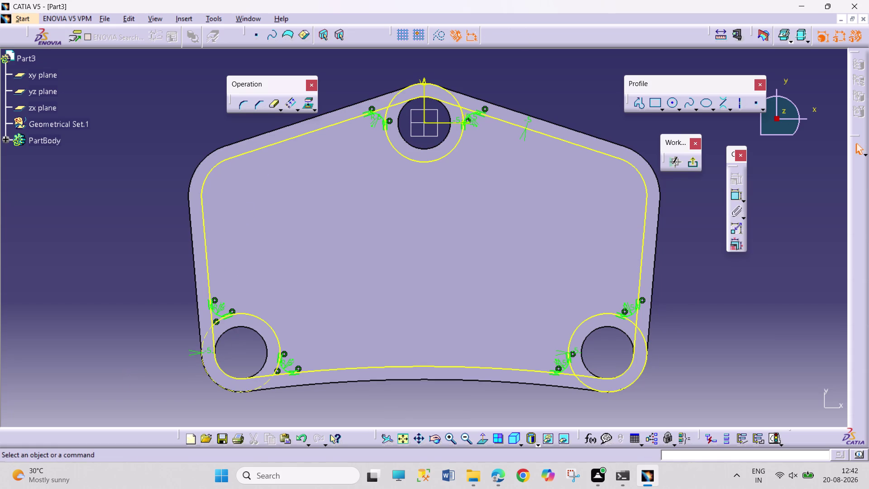
click(231, 378)
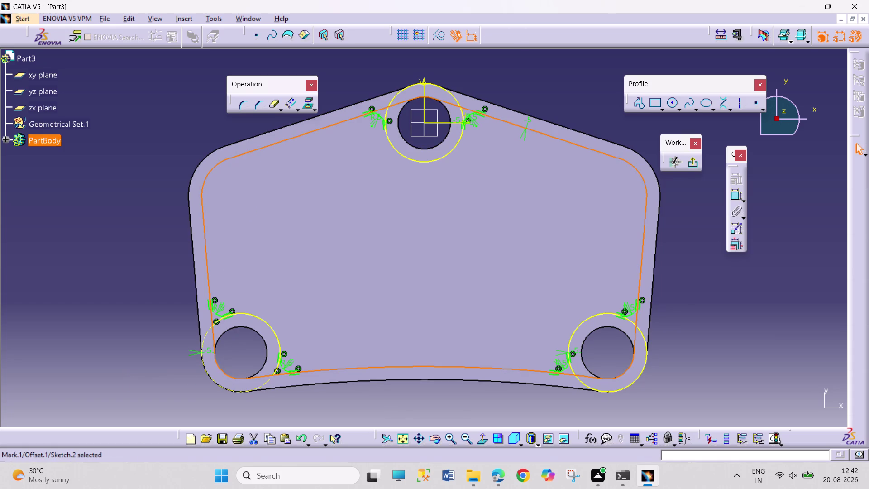
click(152, 364)
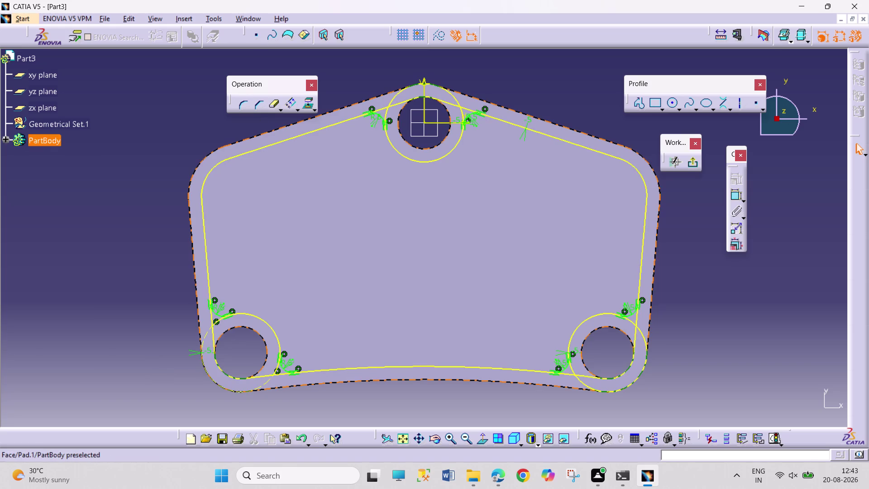
click(269, 107)
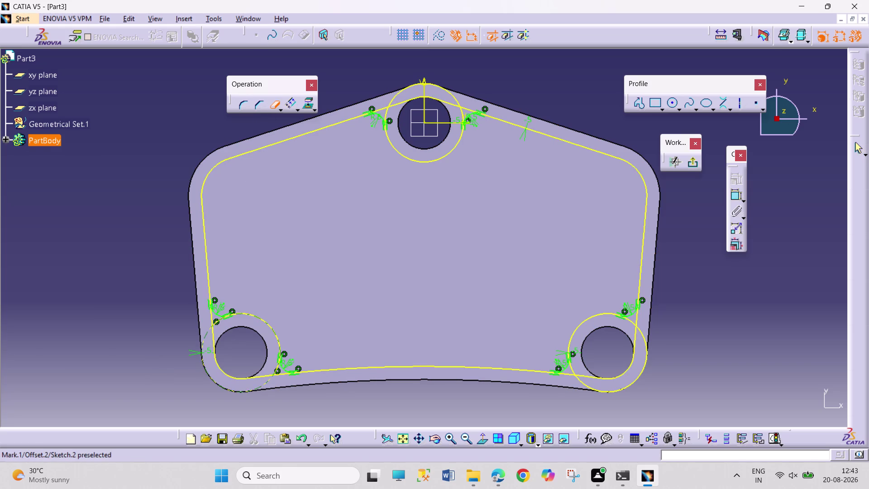
Trim the circles around the top hole and the lower-right hole.
click(210, 331)
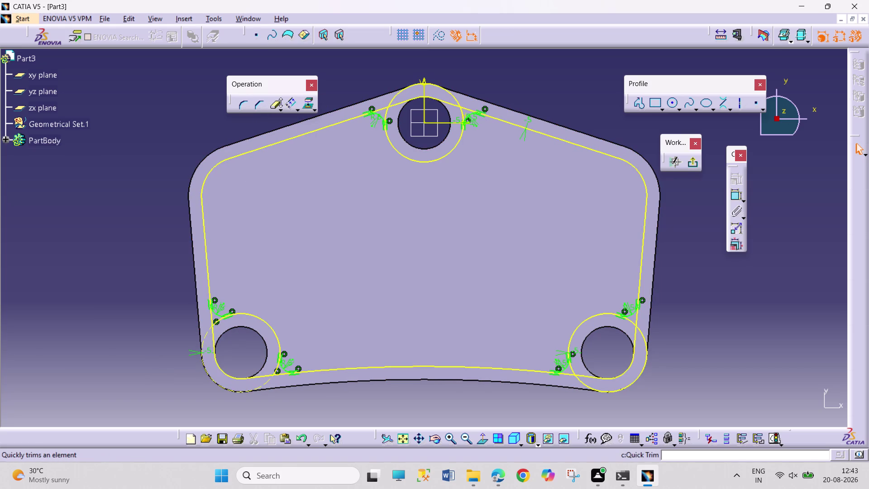
click(272, 104)
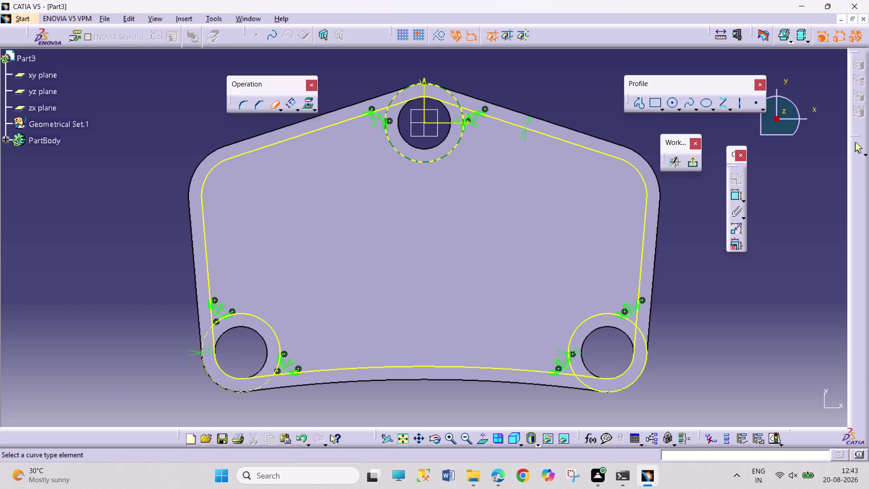
click(438, 88)
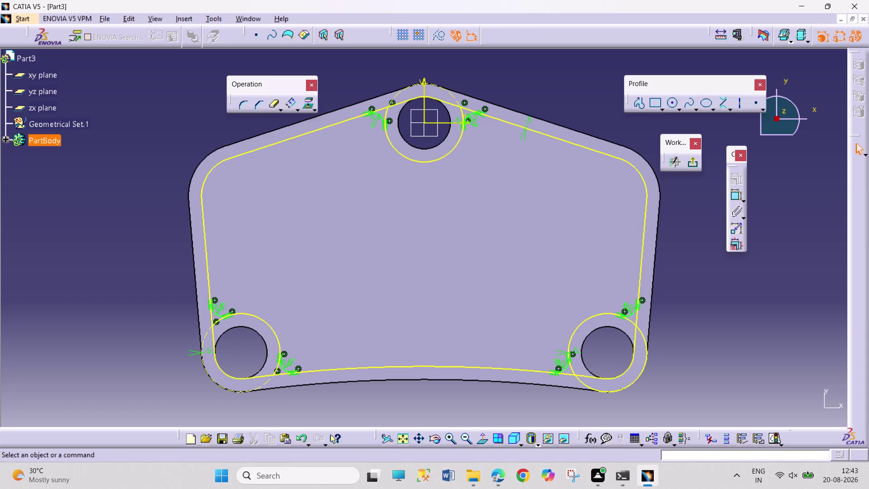
click(277, 103)
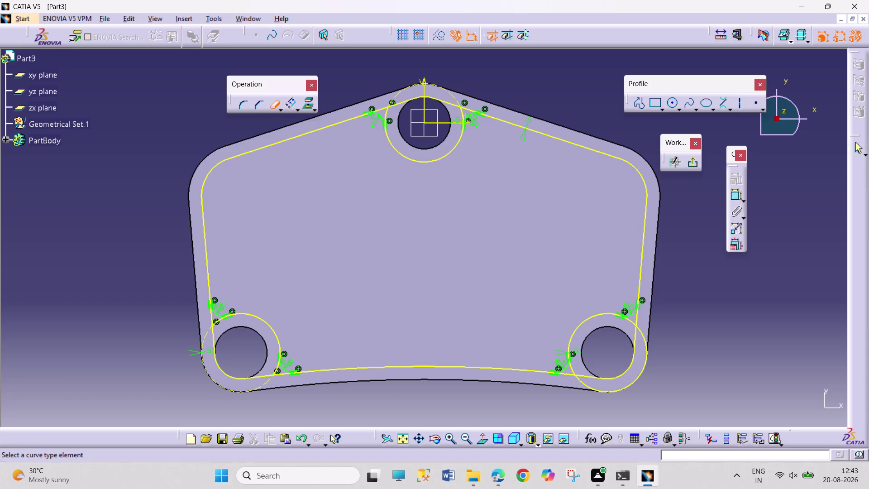
click(275, 107)
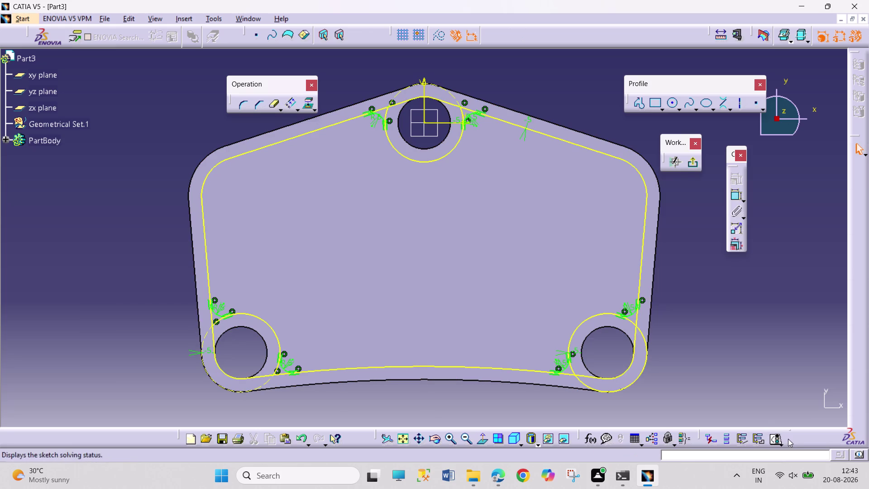
click(272, 105)
click(632, 381)
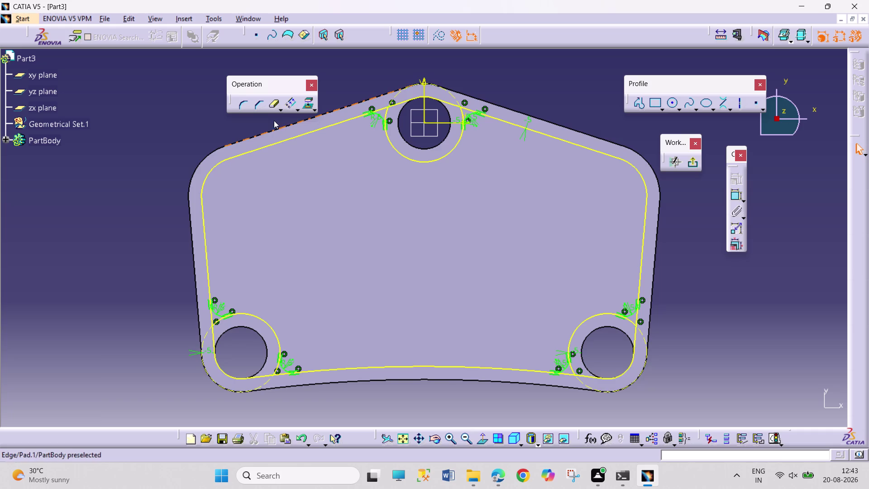
click(267, 105)
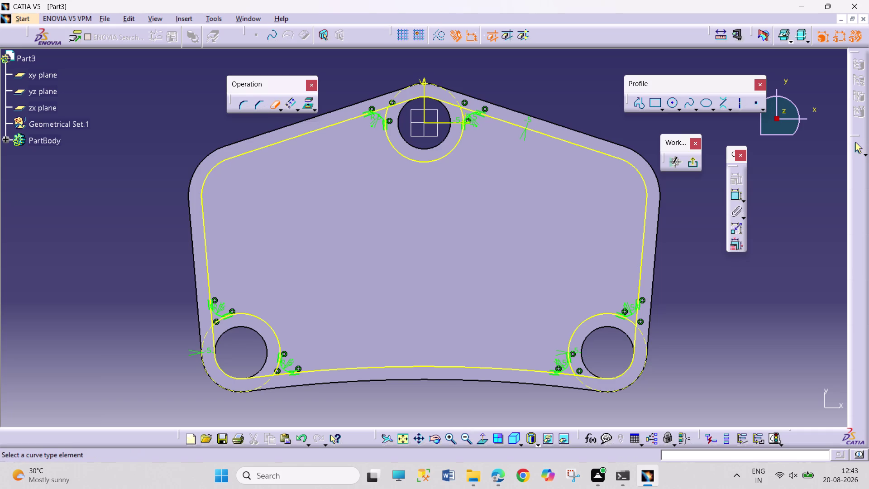
click(267, 103)
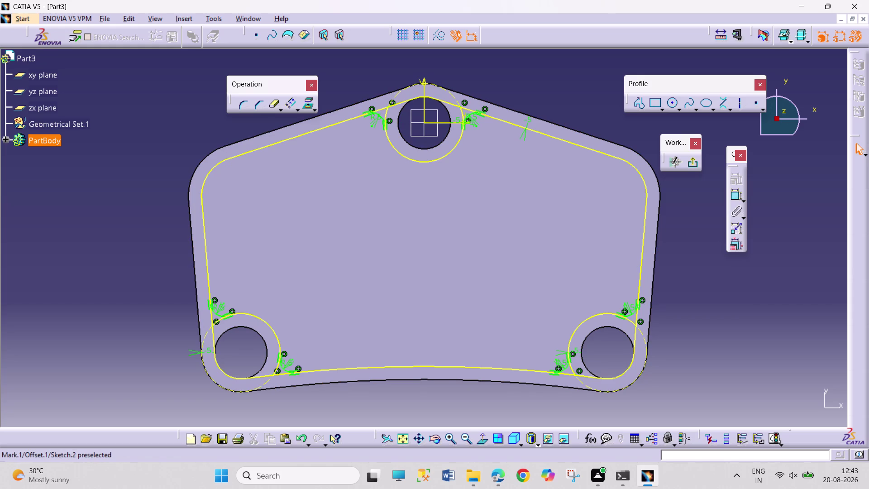
click(271, 105)
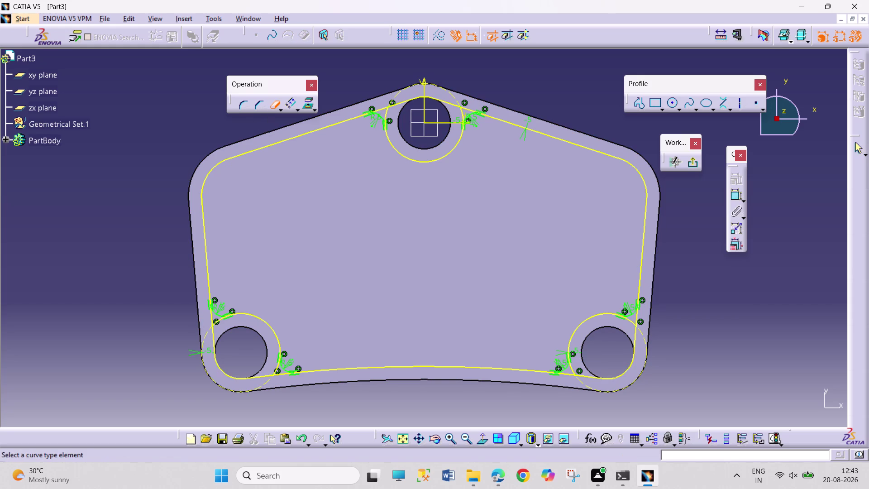
click(213, 321)
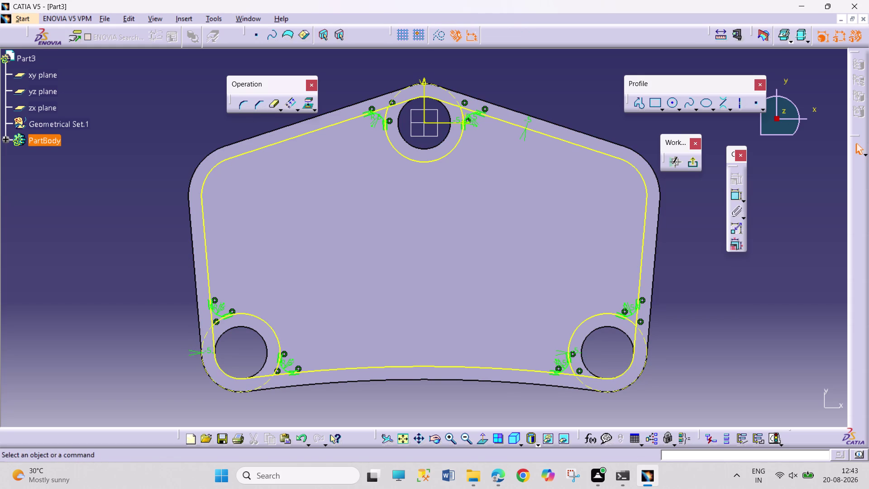
Run Quick Trim again on the offset outline curve.
click(269, 109)
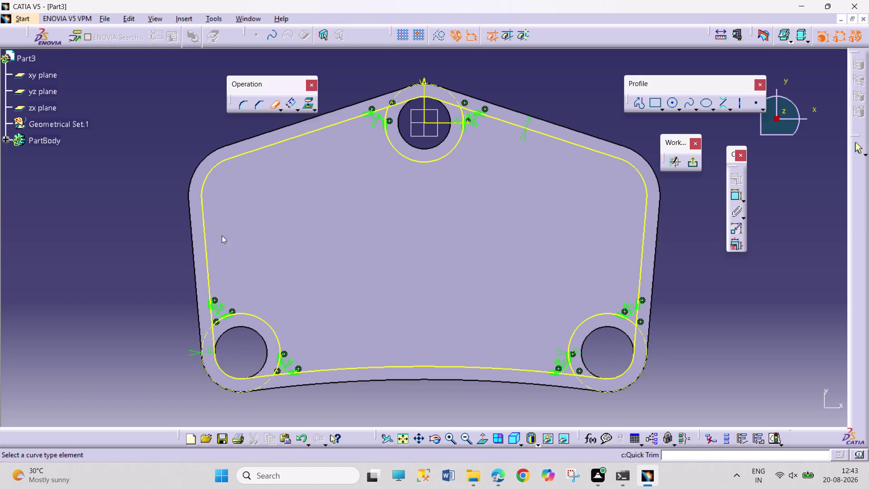
click(210, 333)
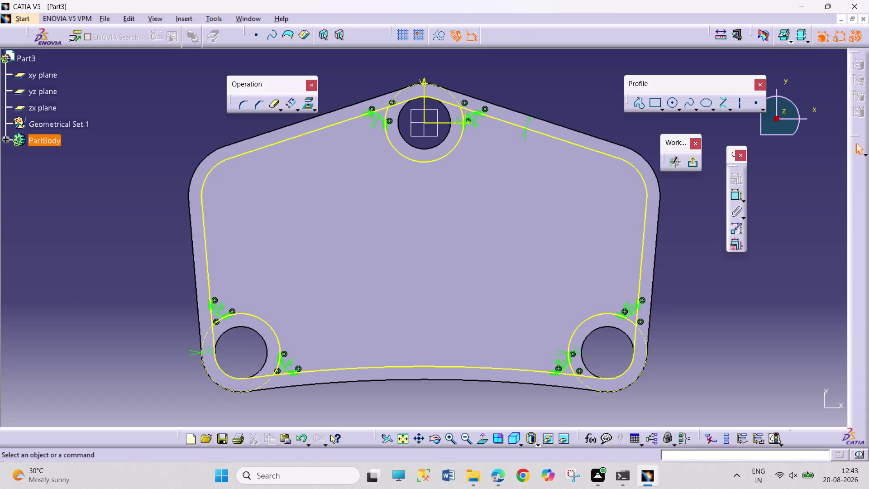
click(271, 102)
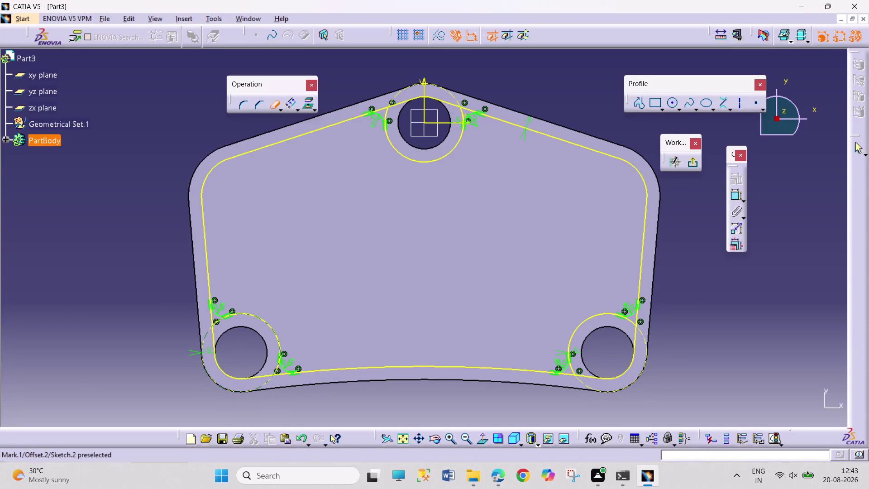
click(210, 332)
drag(271, 104, 270, 109)
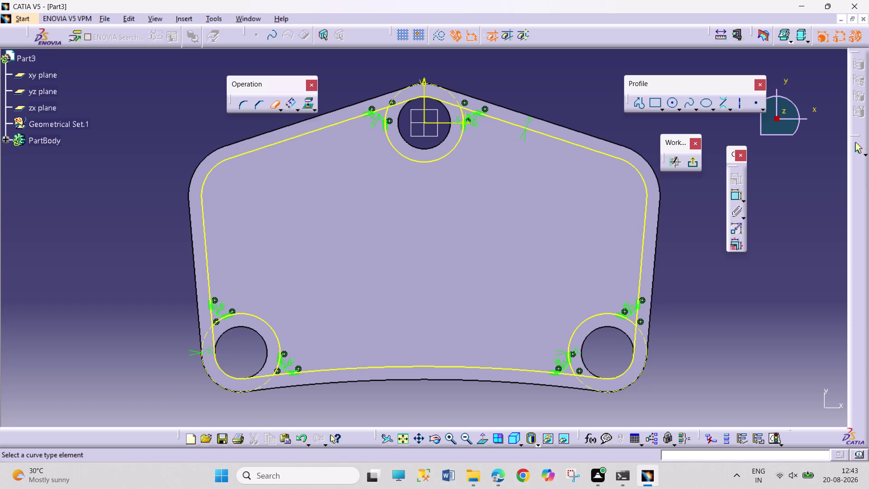
click(271, 106)
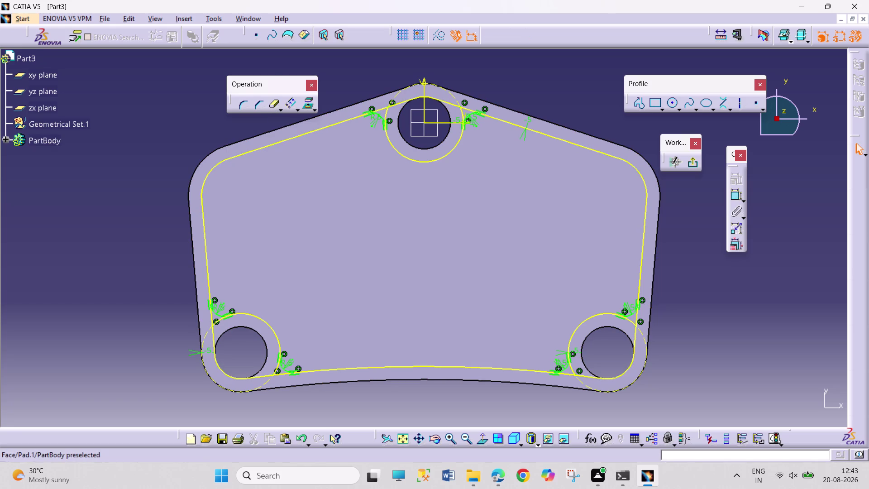
click(217, 360)
Delete the offset outline curves using the right-click menu.
right_click(215, 360)
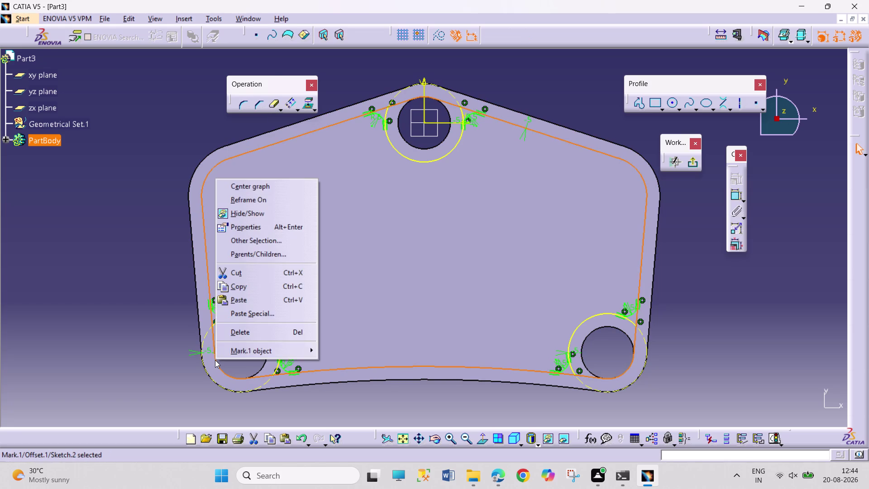
click(238, 326)
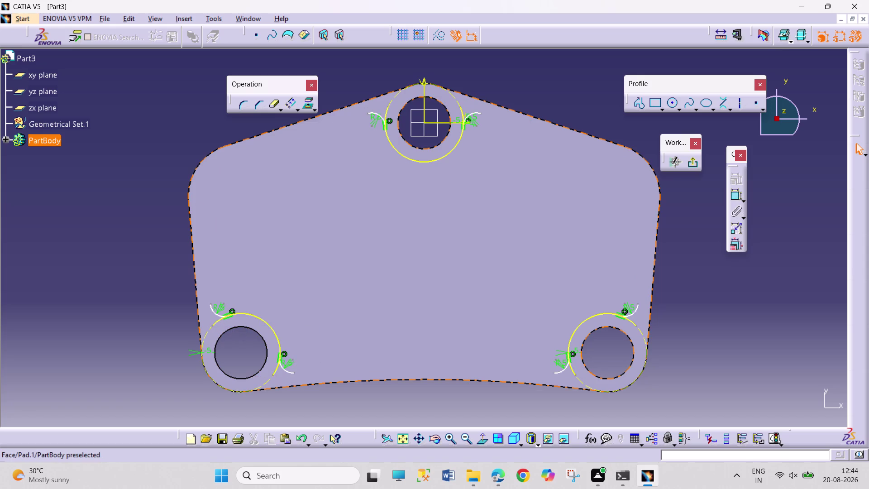
click(728, 340)
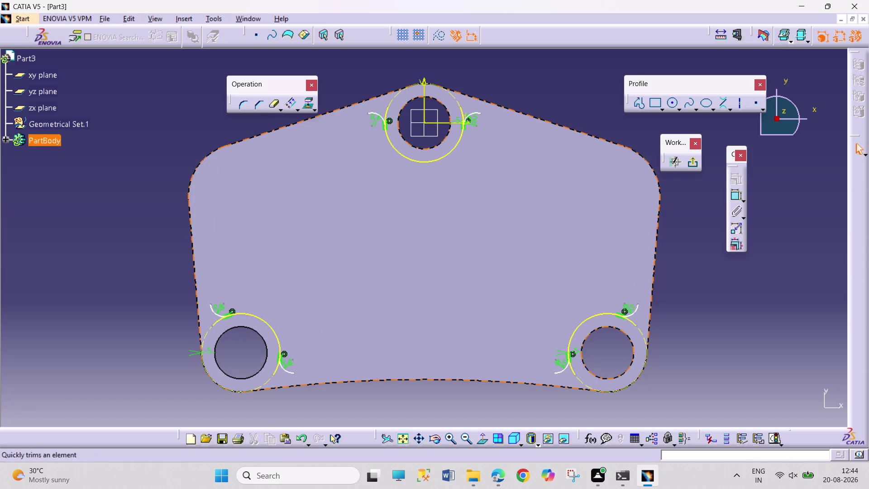
click(289, 106)
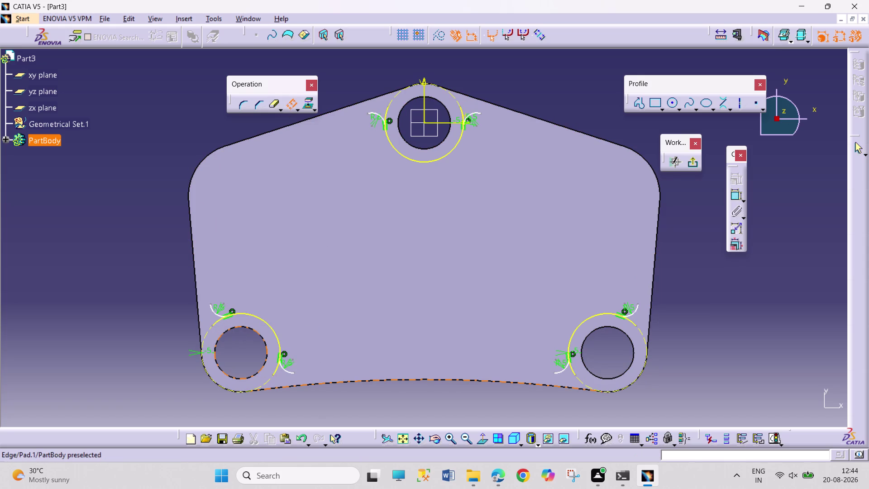
Place an inner offset copy of the plate's curved bottom edge.
click(382, 380)
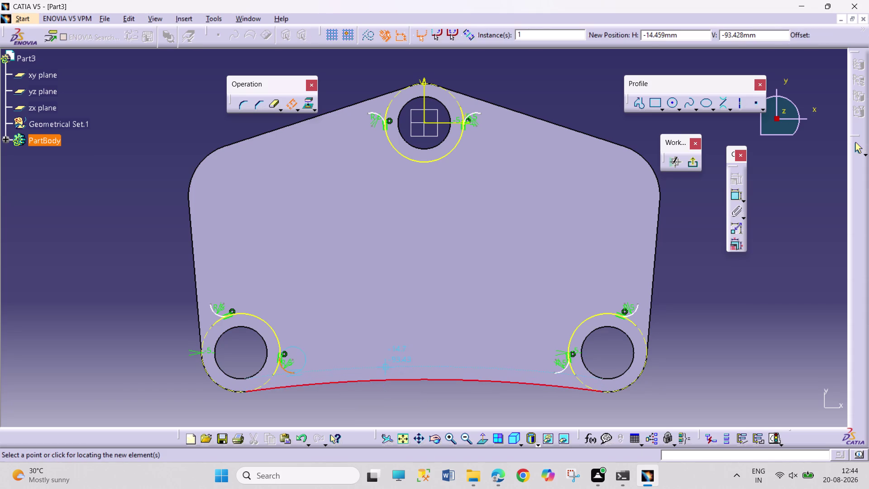
click(387, 365)
click(368, 413)
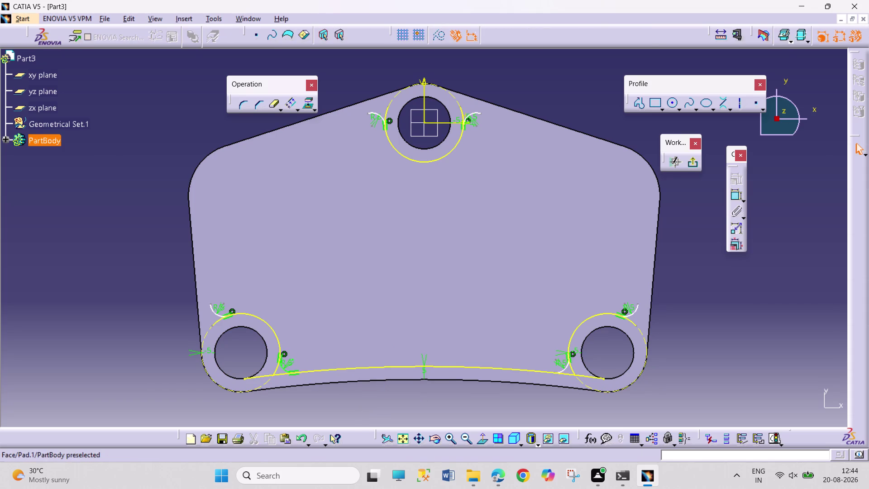
drag(421, 358, 426, 329)
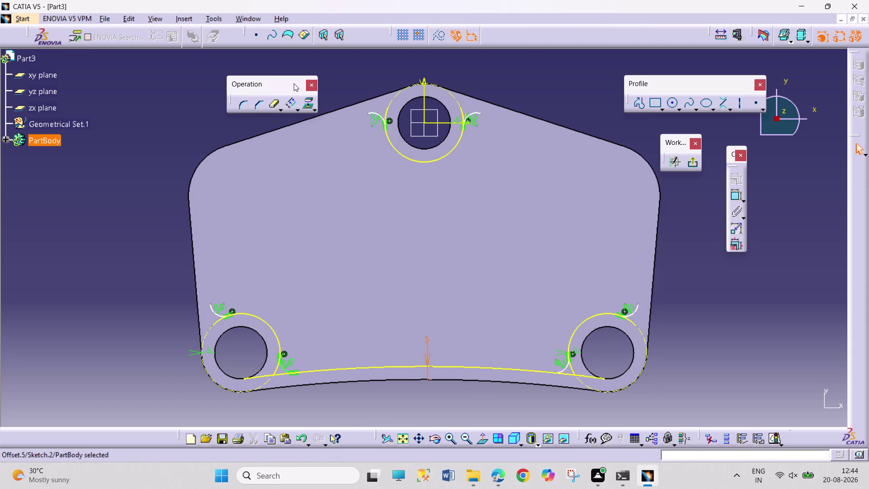
click(273, 106)
click(264, 376)
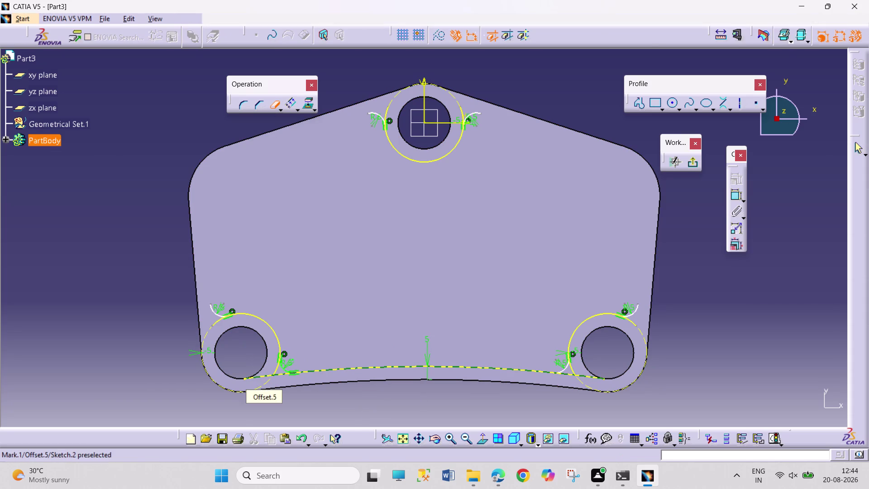
click(269, 103)
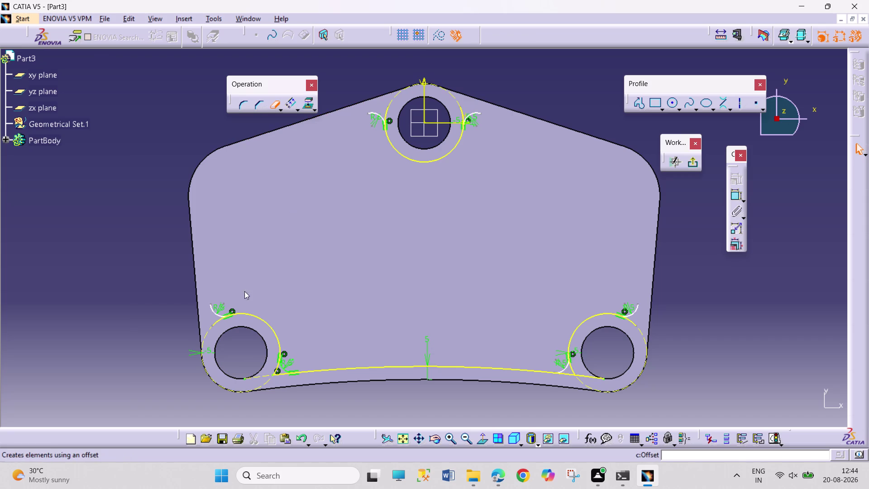
click(277, 374)
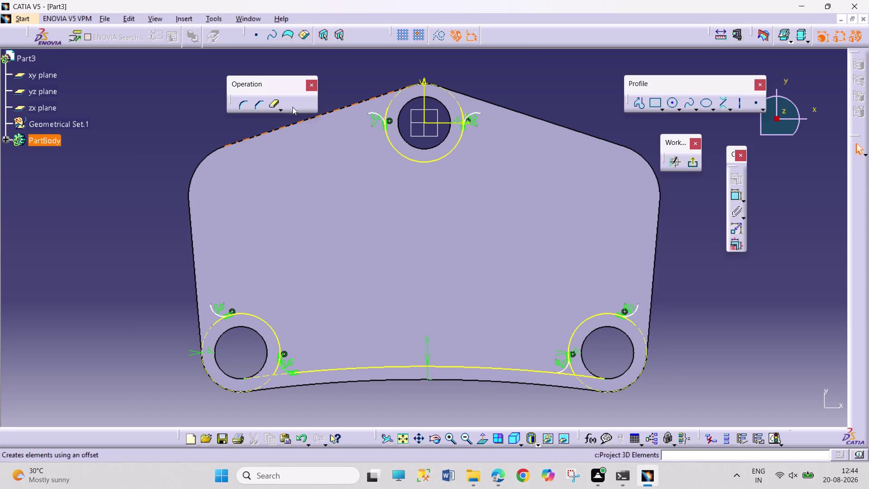
drag(272, 102, 273, 106)
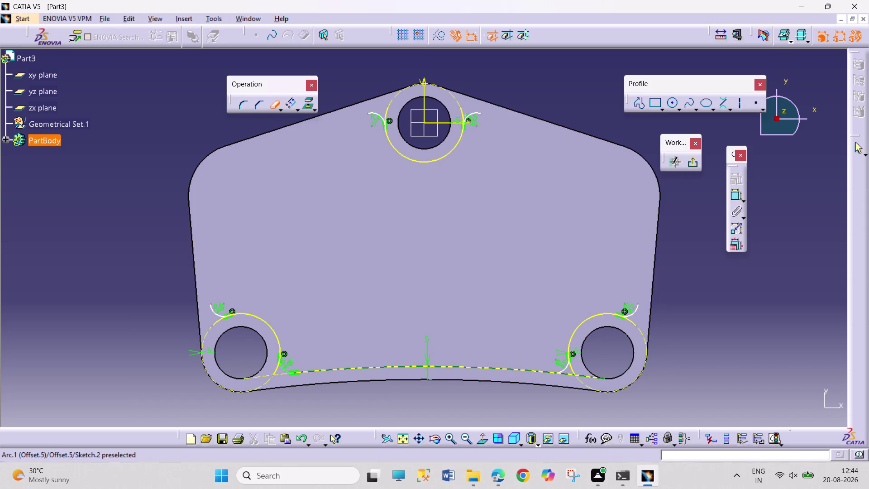
Create further offset curves along the bottom edge and end the offset operation.
click(569, 375)
click(273, 105)
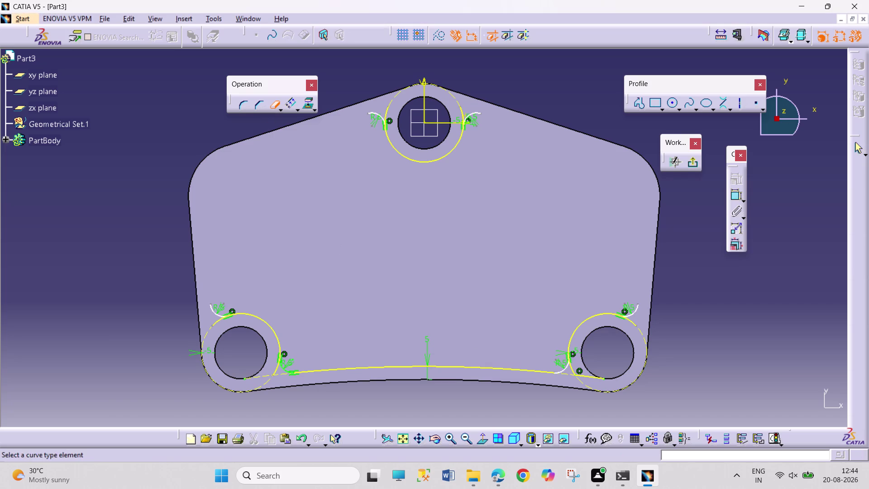
click(573, 371)
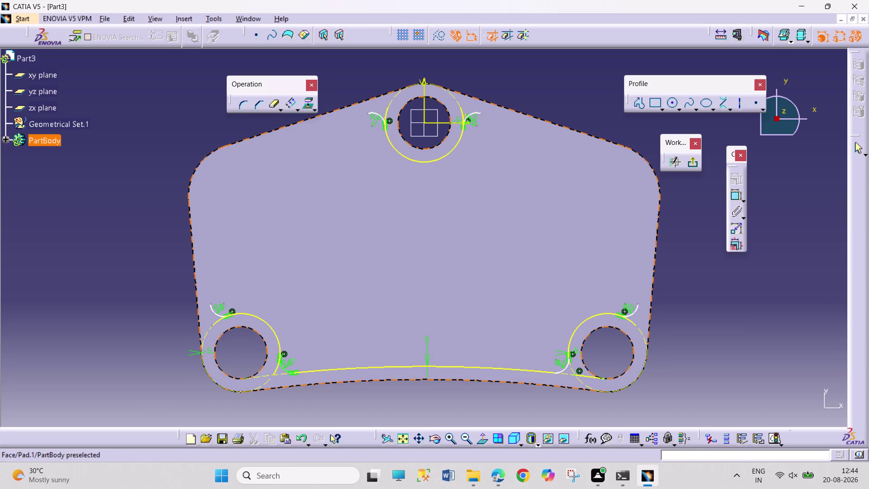
click(270, 101)
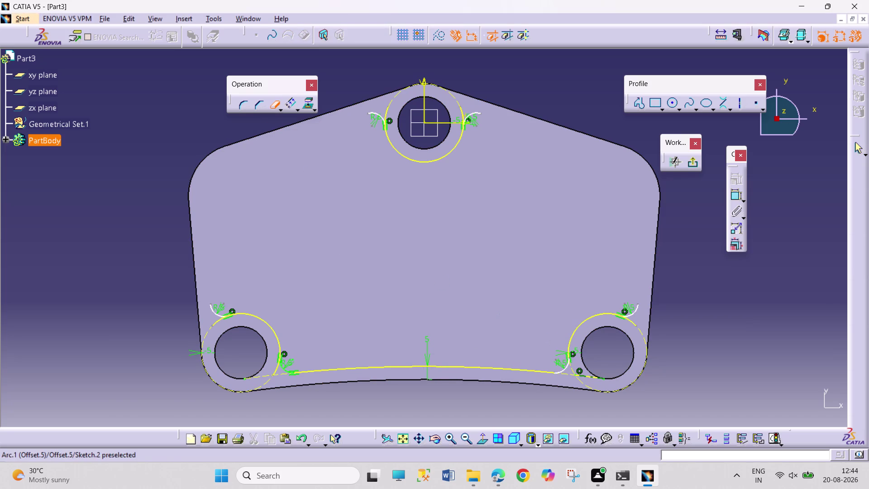
click(586, 377)
click(497, 411)
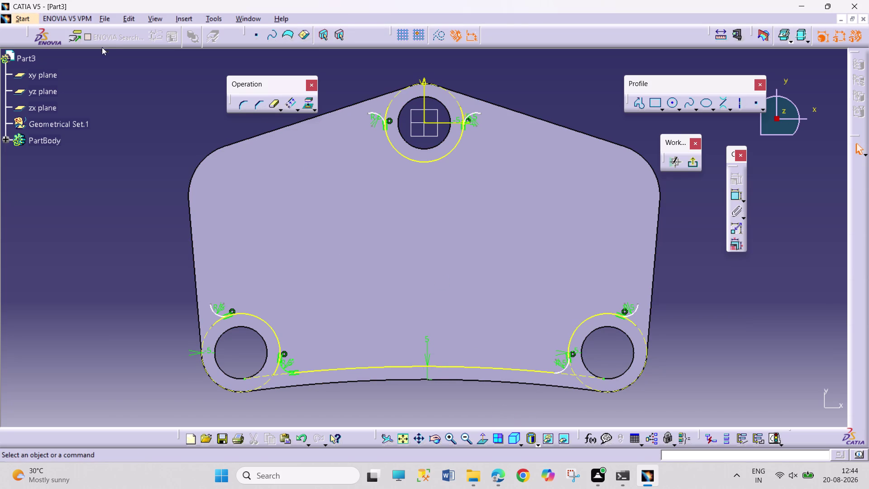
click(288, 105)
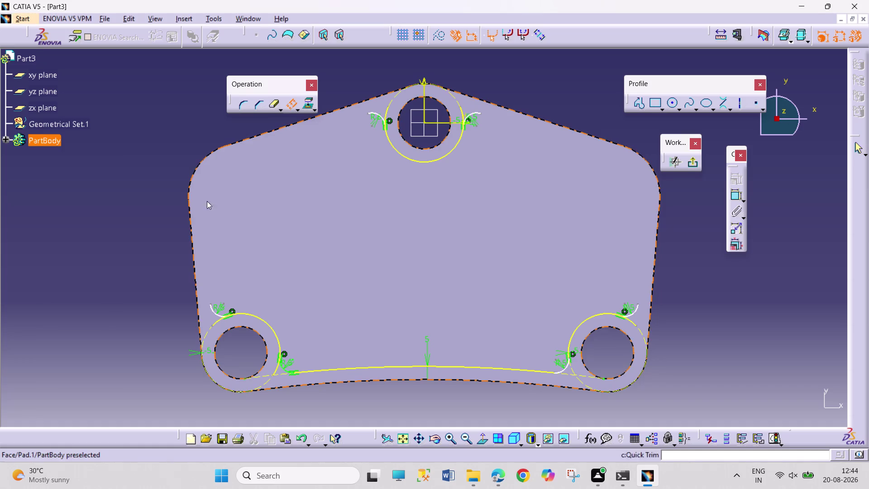
Offset the plate's left straight edge inward to create an inner copy.
click(193, 243)
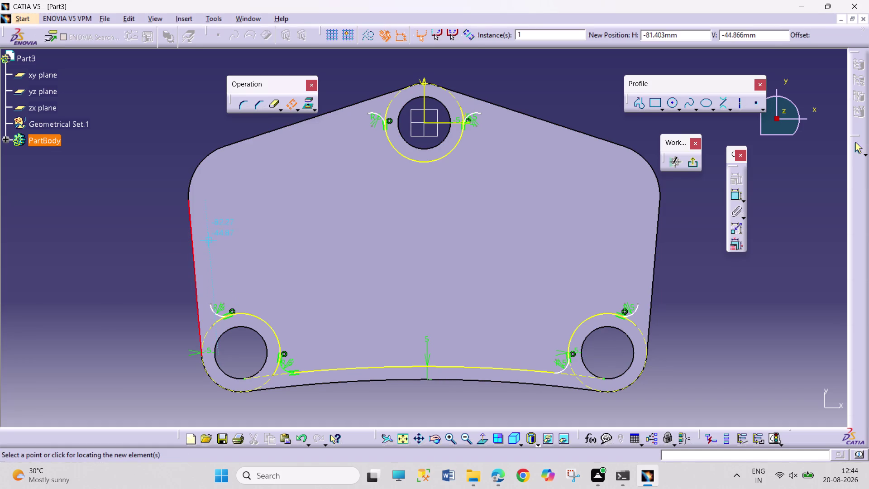
click(205, 230)
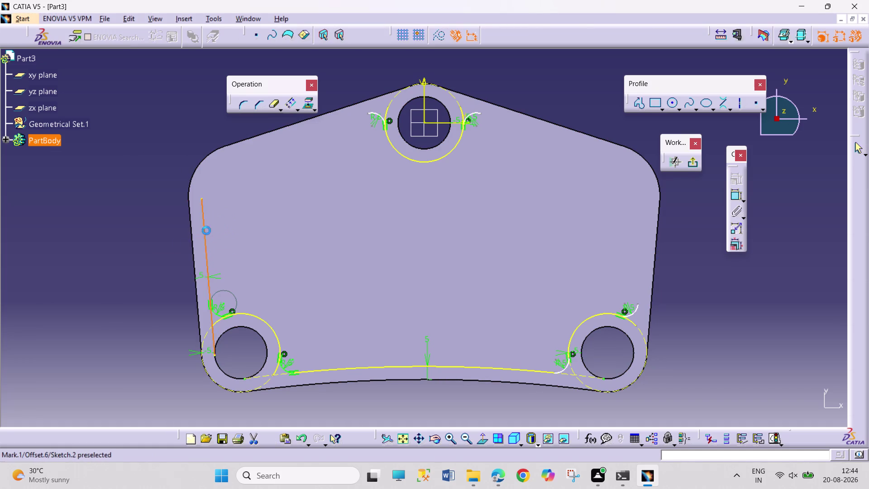
click(273, 106)
click(213, 333)
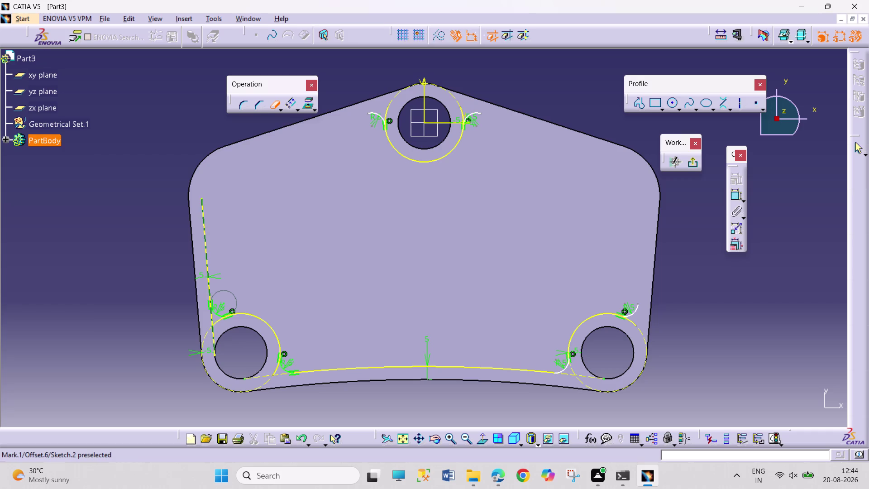
click(270, 103)
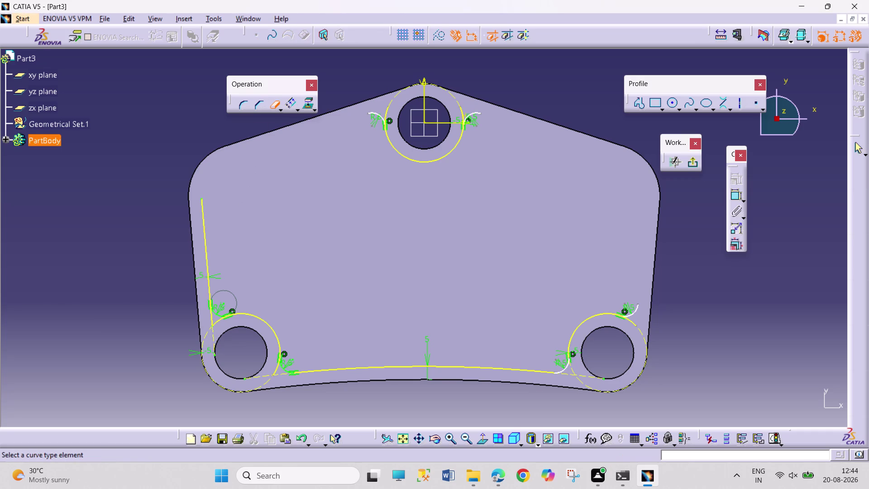
click(218, 322)
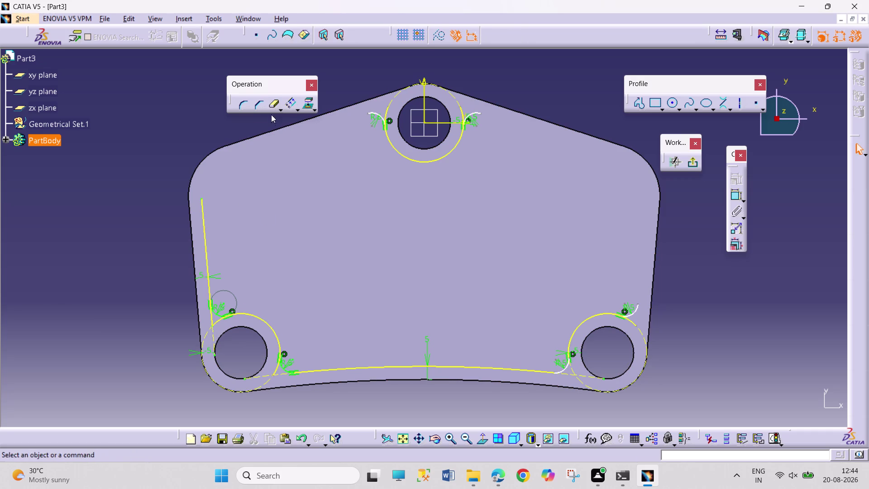
click(271, 107)
click(212, 320)
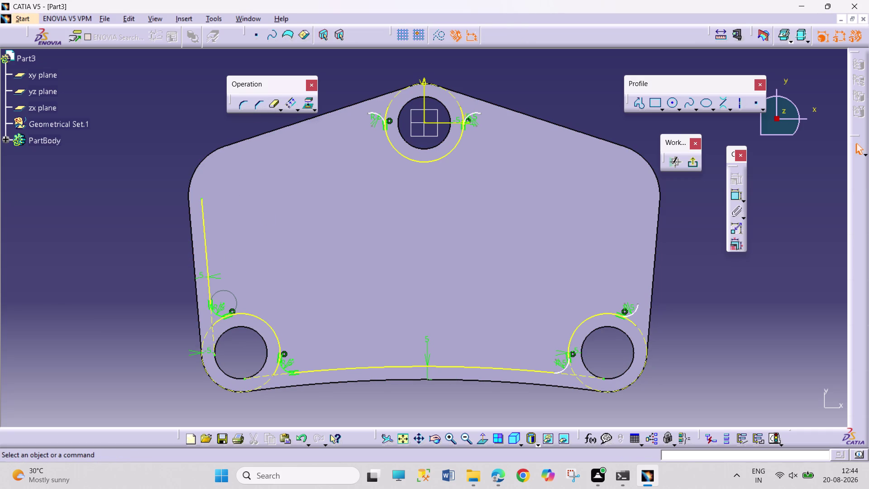
Offset the upper-left rounded corner inward with an offset distance of 5.
click(290, 105)
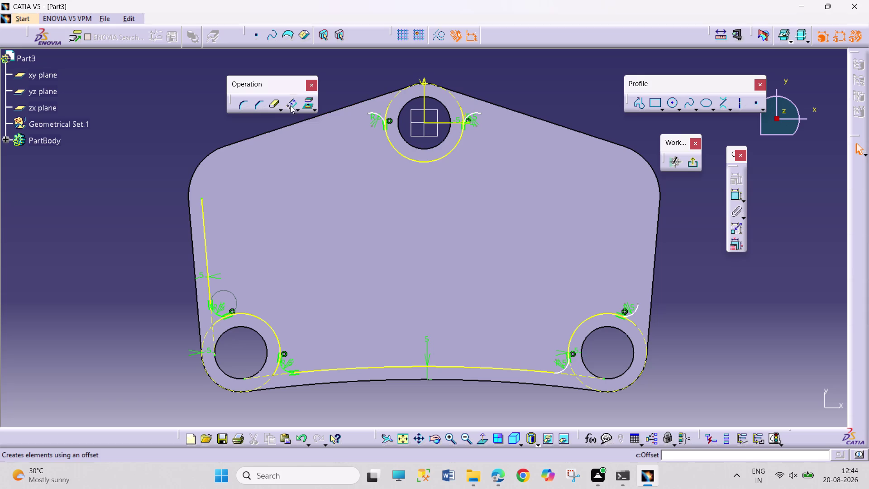
click(200, 161)
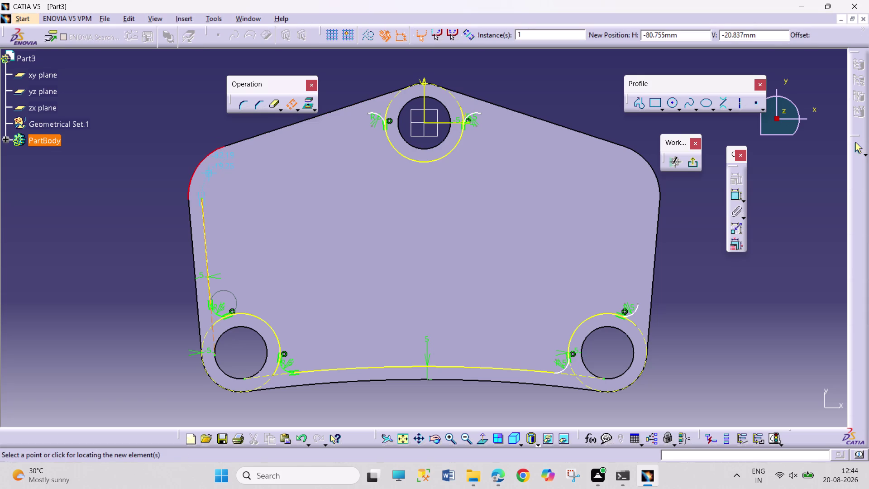
click(213, 177)
double_click(207, 172)
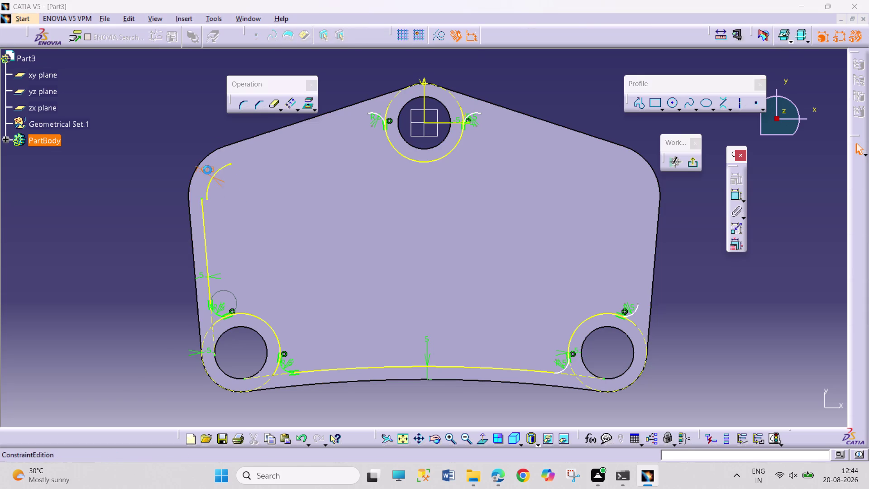
key(5)
key(Return)
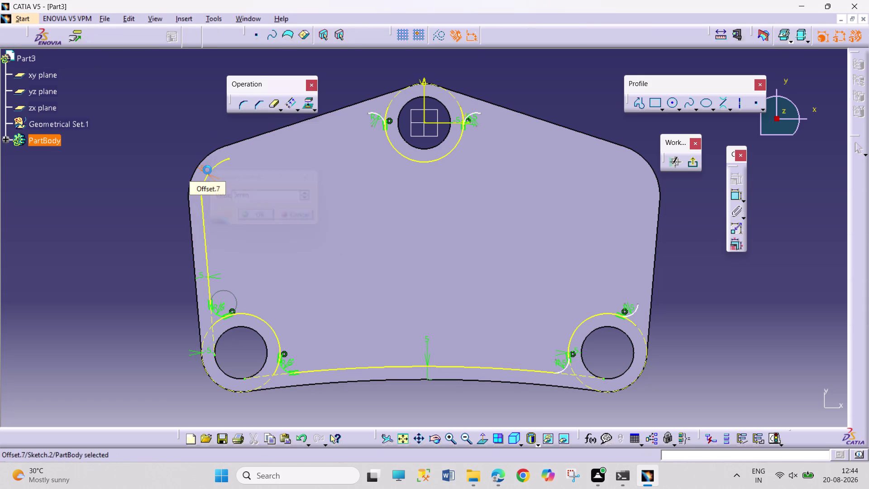
click(126, 103)
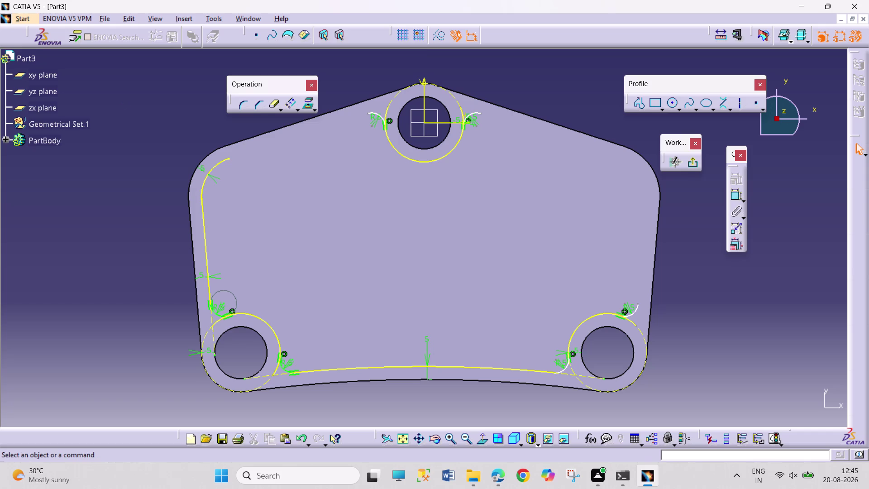
click(287, 100)
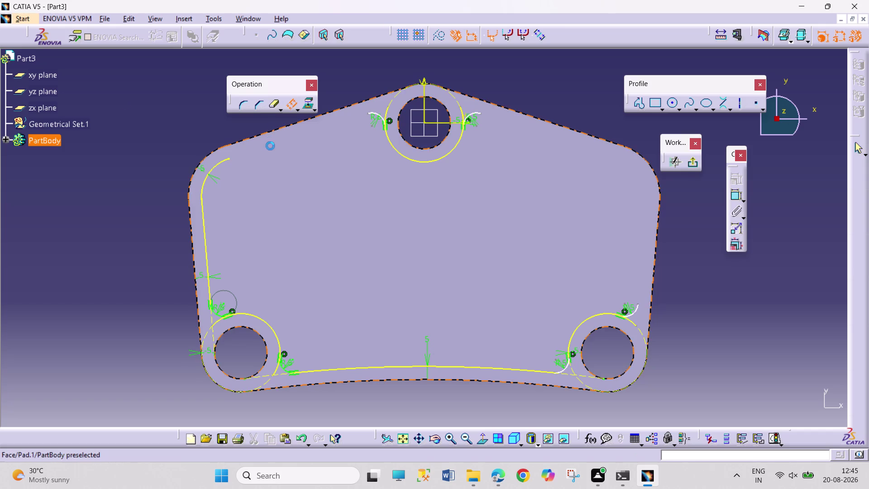
Offset the upper-left slanted edge inward inside the profile.
click(278, 130)
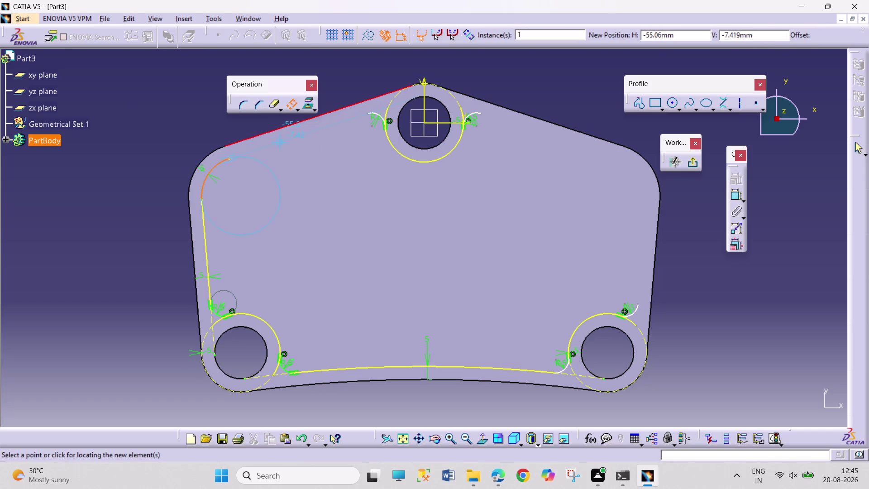
click(275, 143)
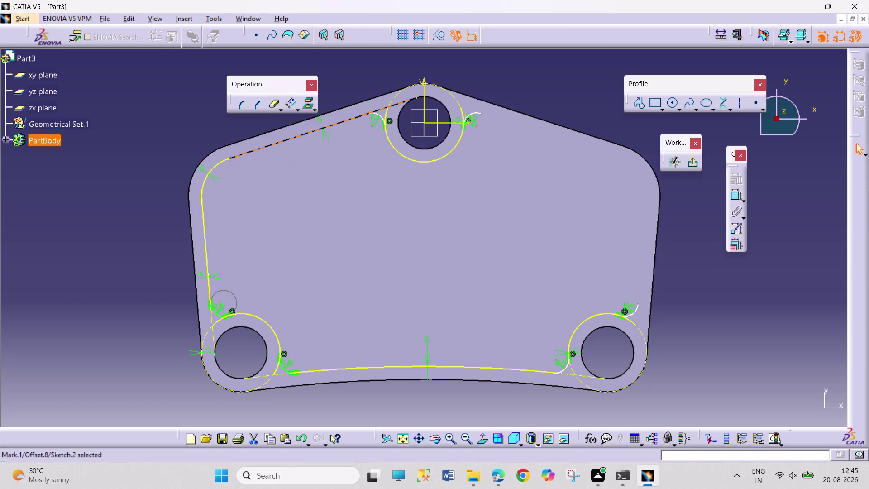
click(274, 107)
click(403, 105)
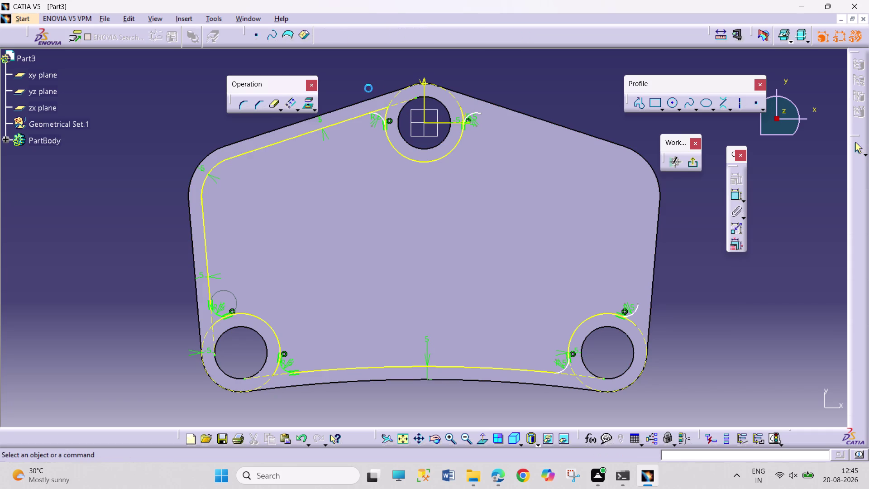
click(274, 104)
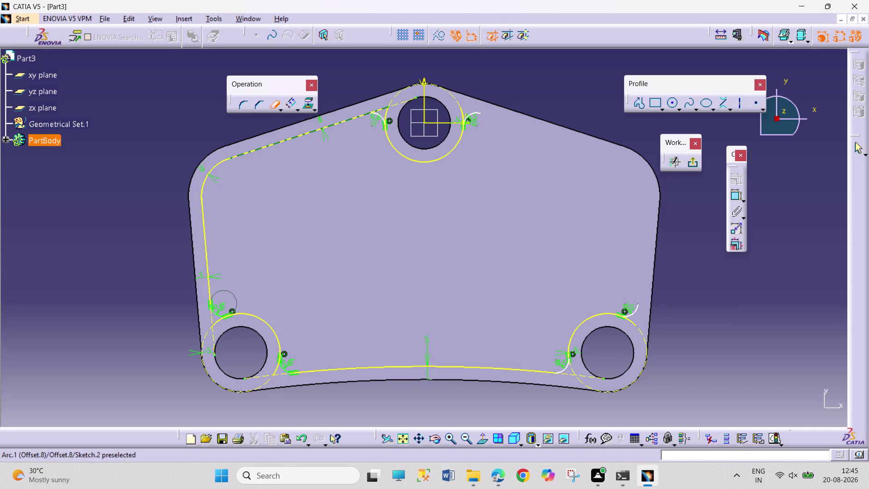
click(382, 108)
click(271, 98)
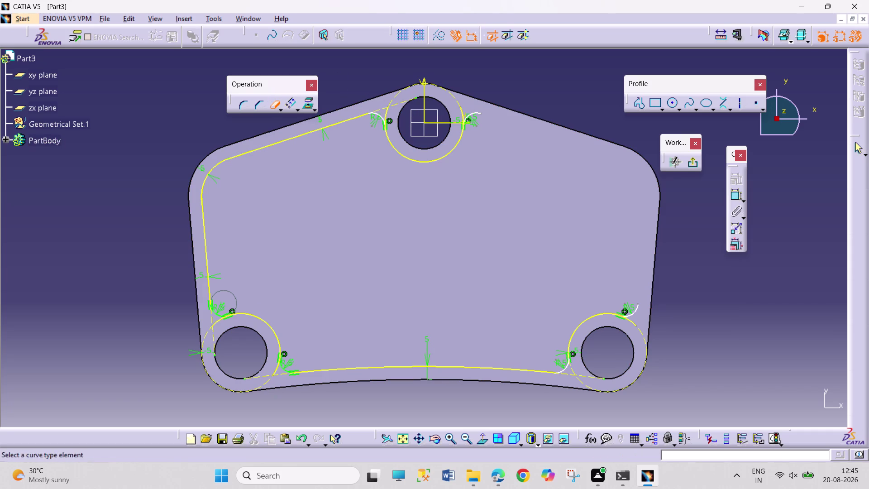
click(386, 111)
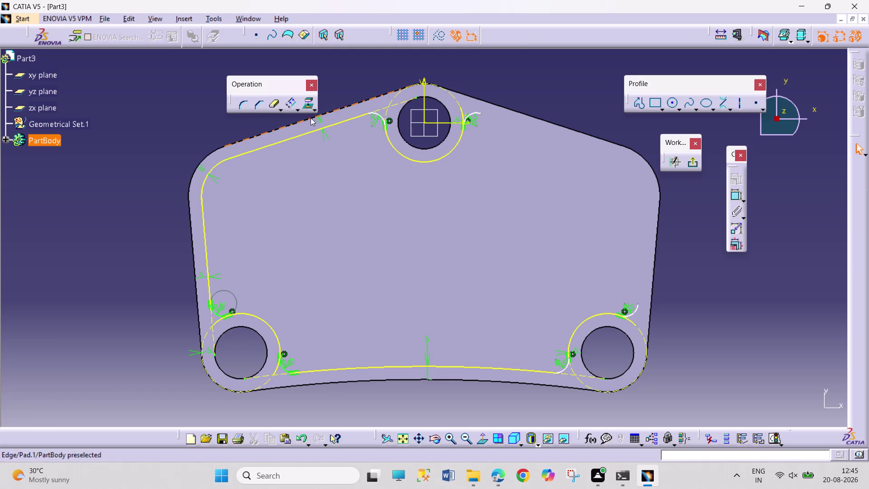
click(495, 82)
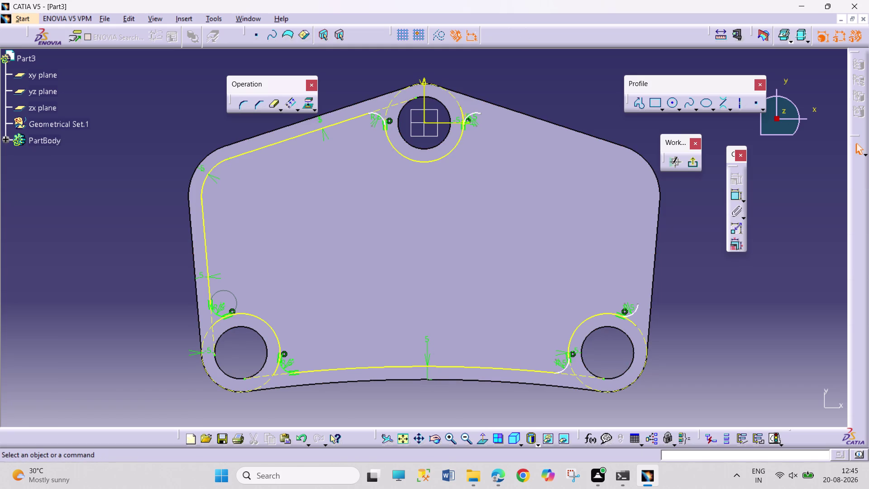
Offset the plate's right straight edge inward with an offset distance of 5.
click(291, 109)
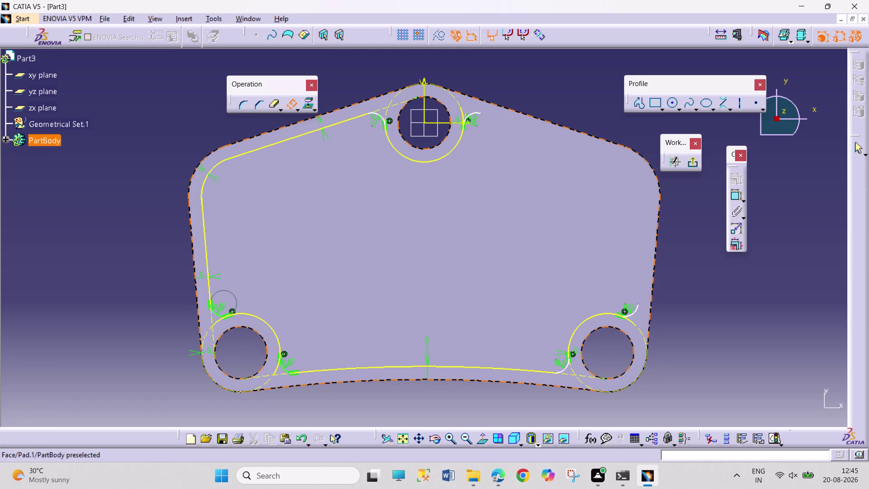
click(657, 242)
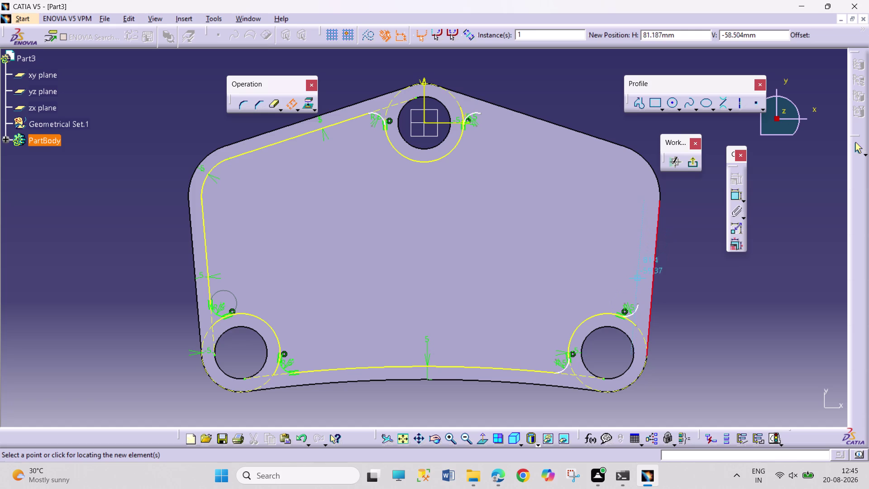
click(638, 224)
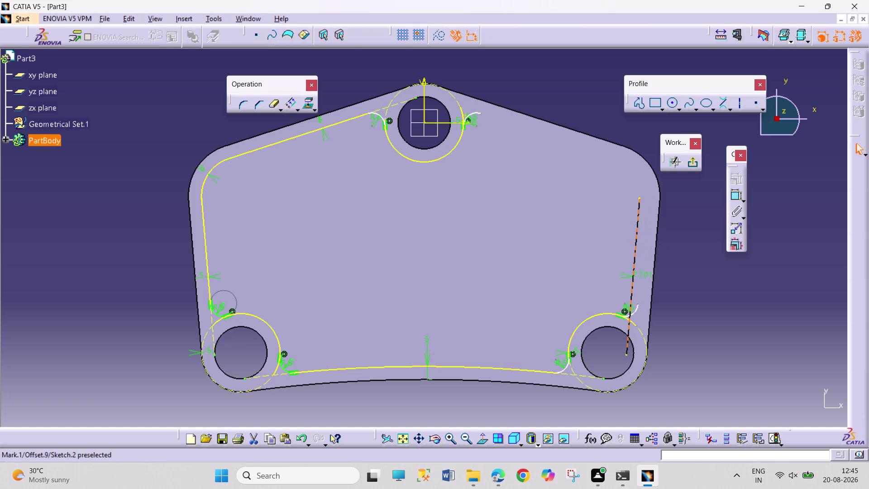
double_click(644, 273)
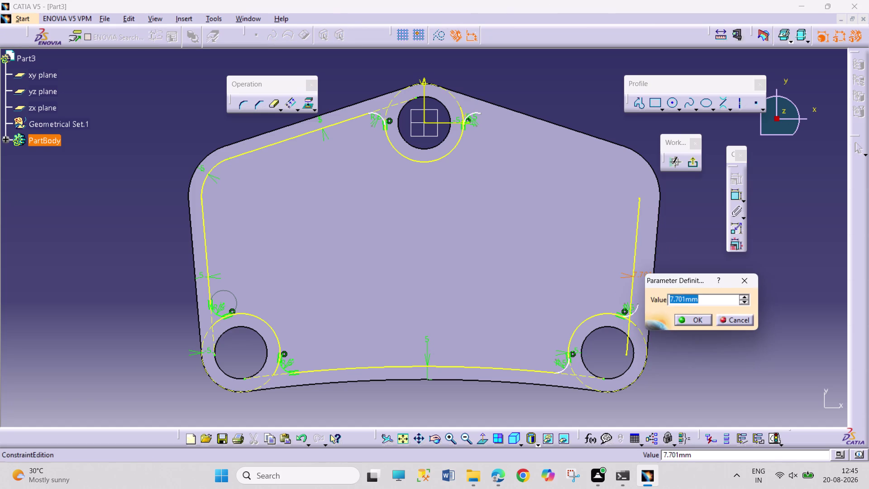
key(5)
key(Return)
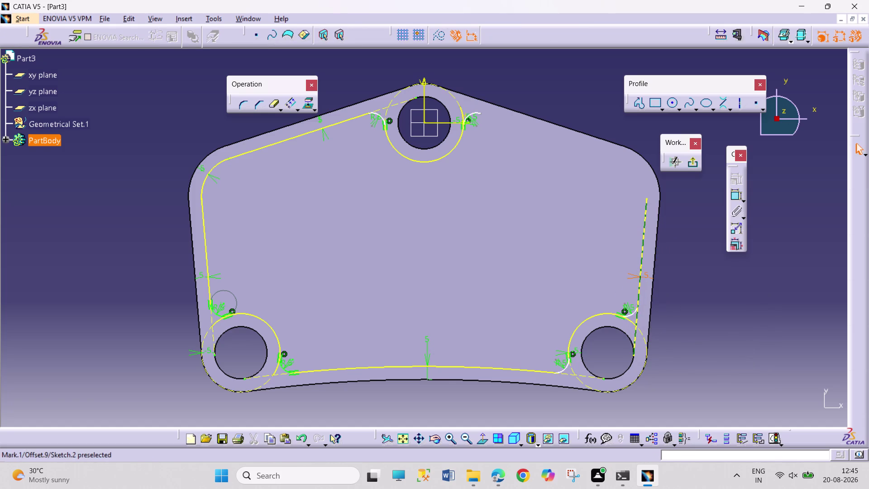
click(266, 103)
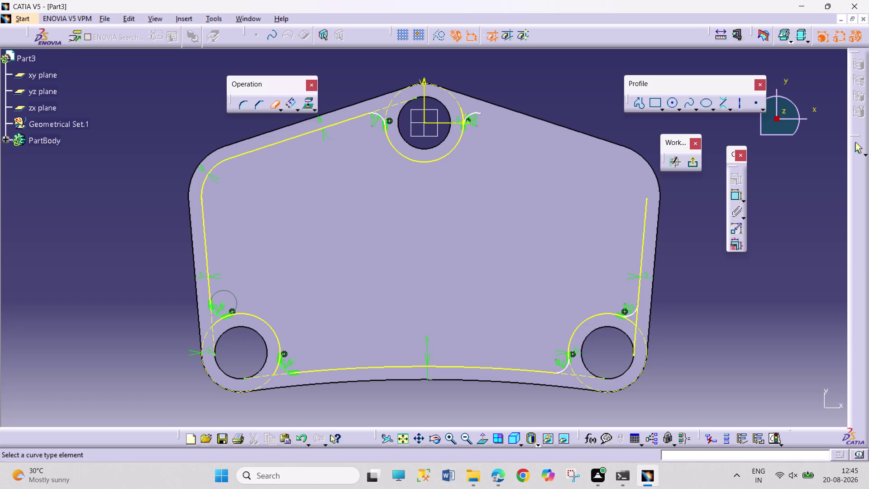
Quick-trim the leftover arc and excess near the lower-right hole and corner.
click(637, 338)
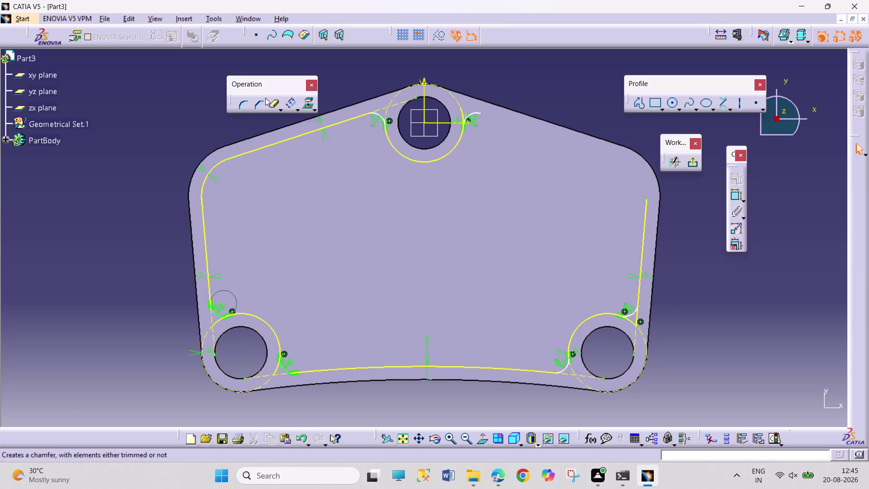
click(276, 101)
click(631, 324)
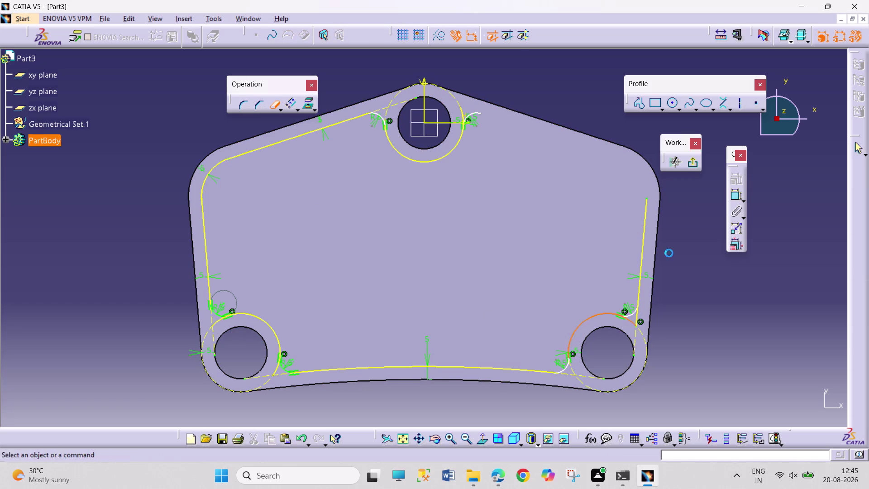
click(273, 101)
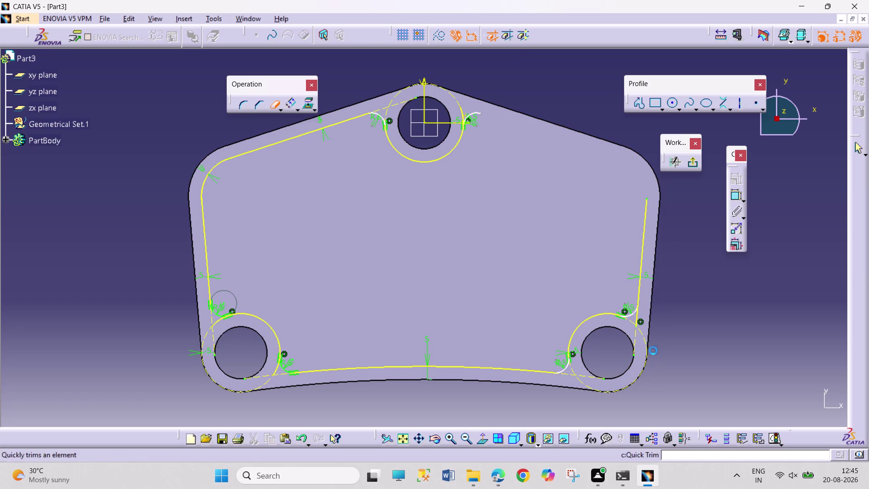
click(638, 319)
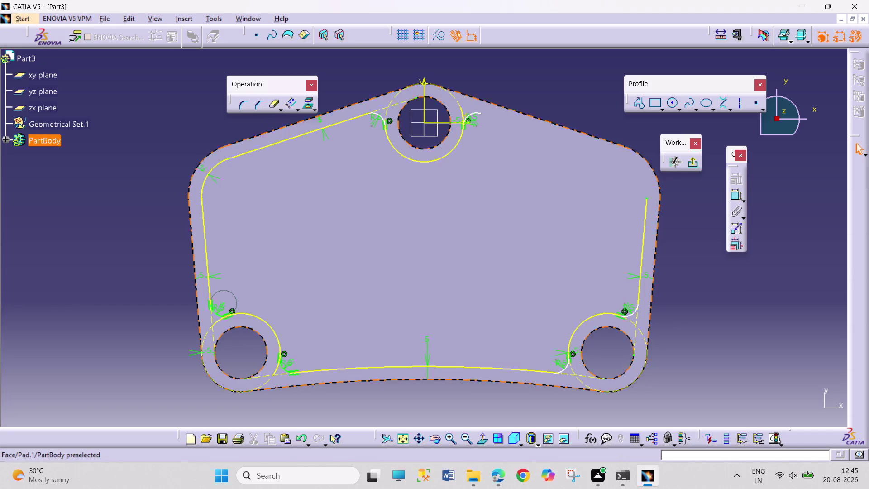
Offset the top-right corner fillet inward with an offset distance of 5.
click(292, 103)
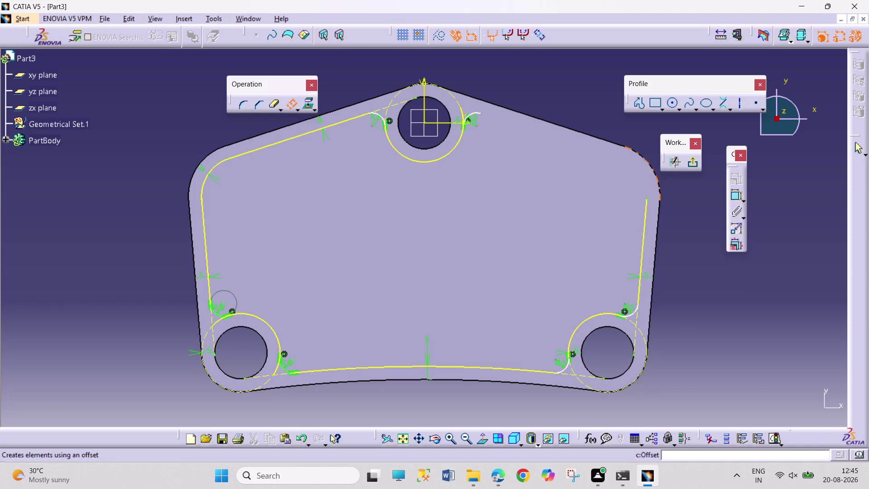
click(647, 162)
click(622, 169)
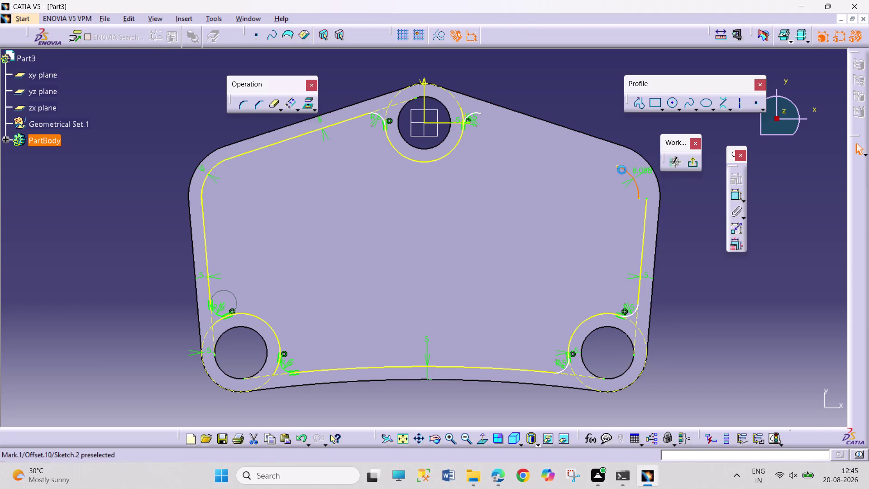
double_click(635, 167)
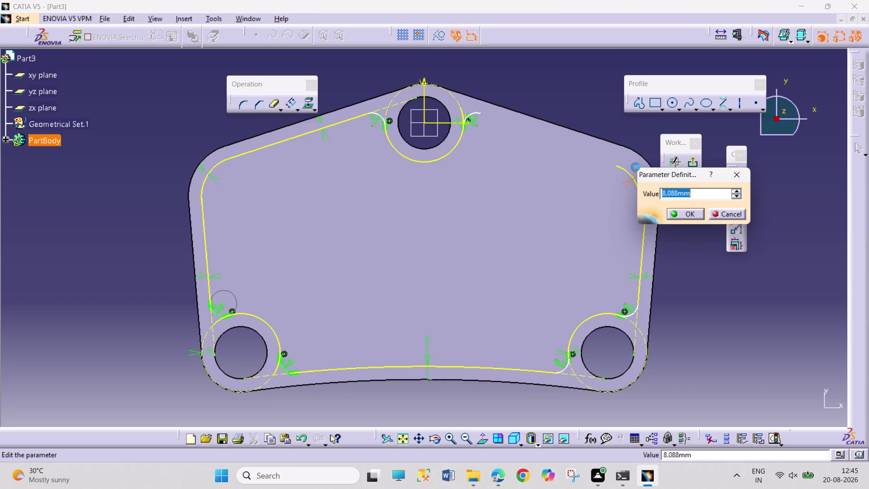
key(5)
key(Return)
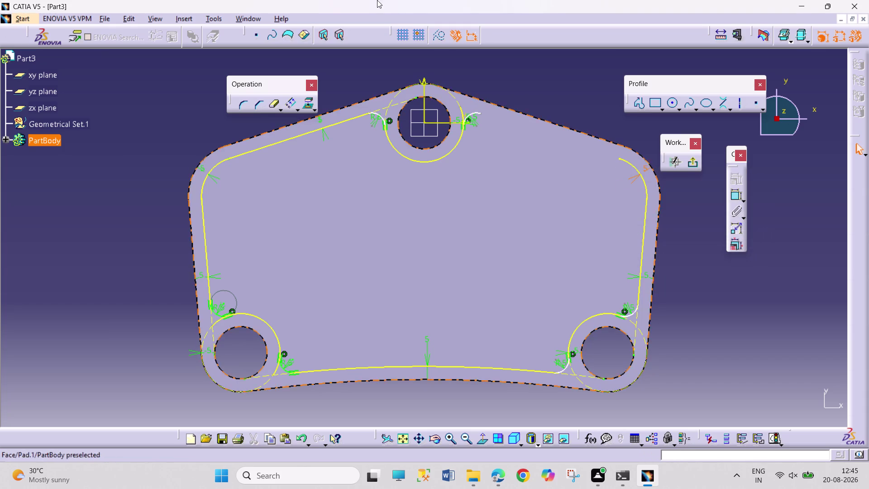
Offset the upper-right edge of the part inside the outline.
click(543, 98)
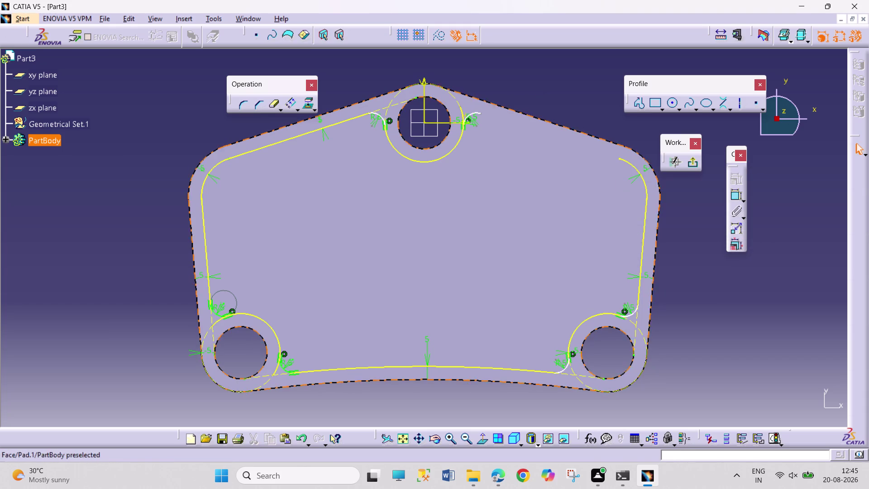
click(288, 103)
click(570, 128)
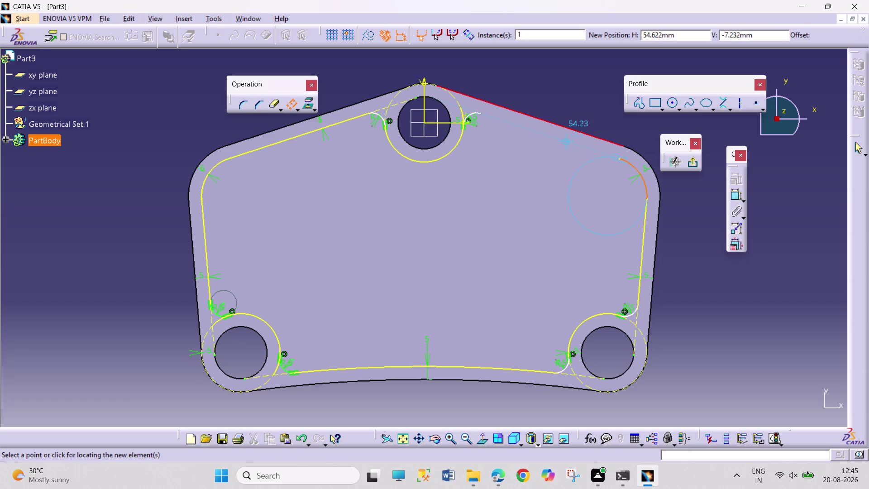
click(569, 138)
drag(525, 134, 533, 95)
click(275, 106)
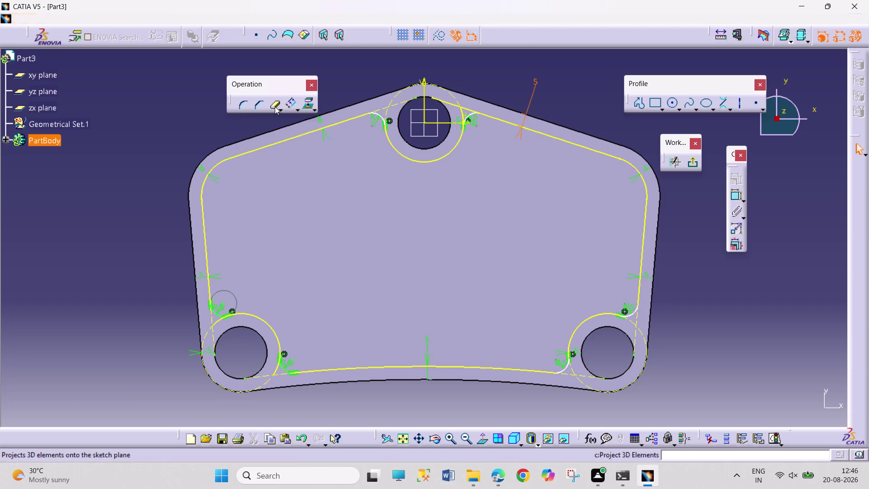
Quick-trim the stray end and overhang beside the top hole's offset arc.
click(452, 104)
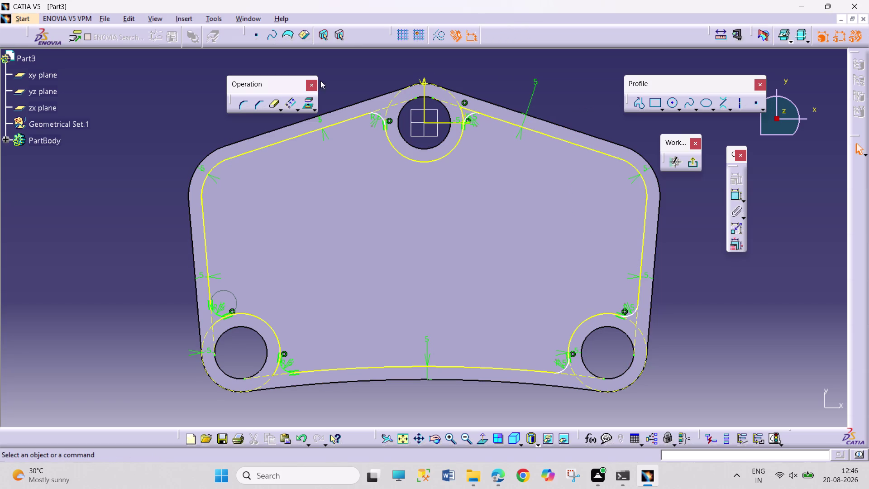
click(272, 103)
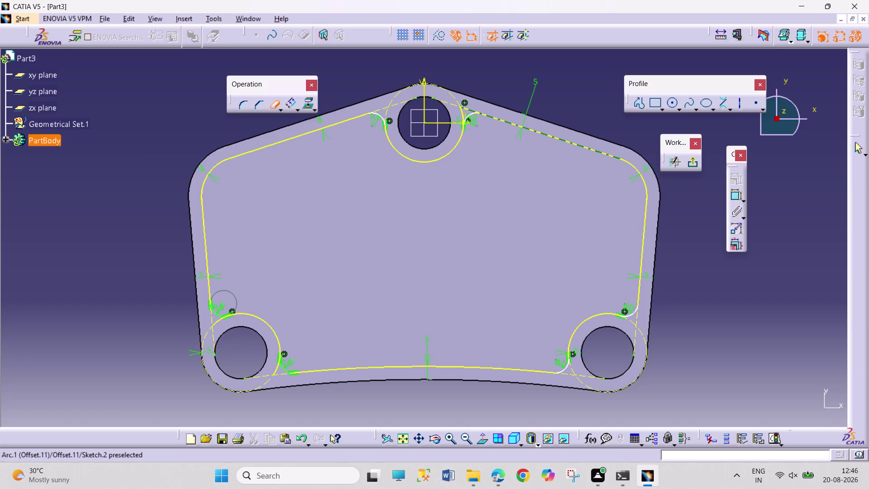
click(467, 109)
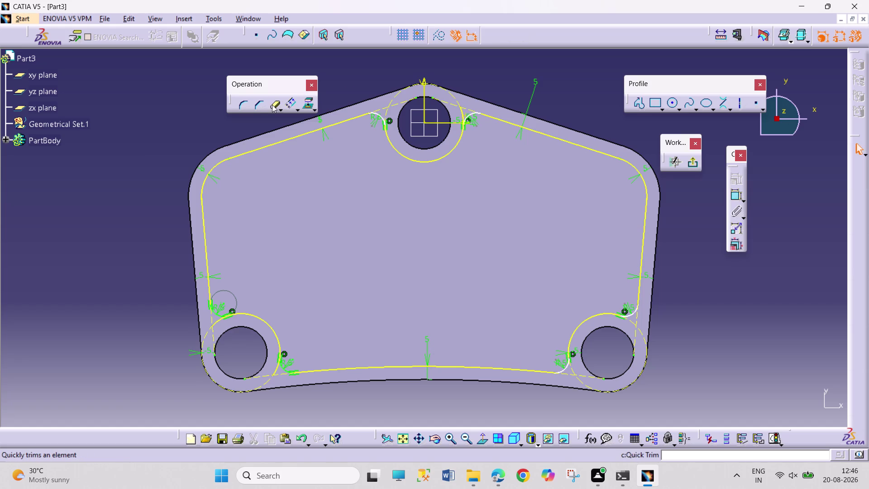
click(272, 104)
click(461, 114)
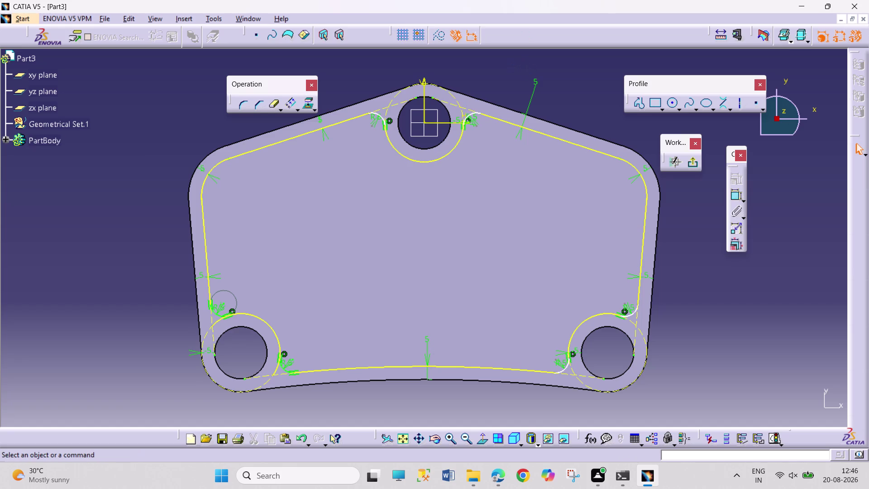
click(530, 71)
click(271, 104)
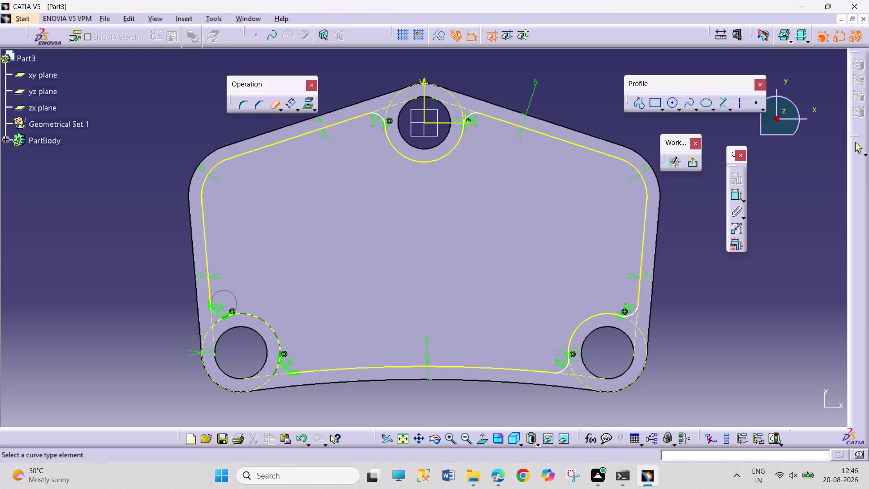
Trim the leftovers at the lower-left hole arc so the outline joins the left side.
click(272, 371)
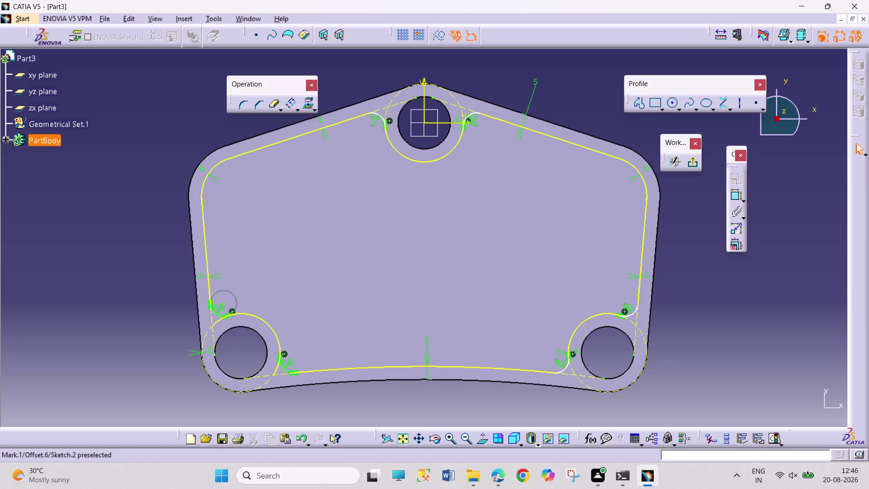
click(273, 105)
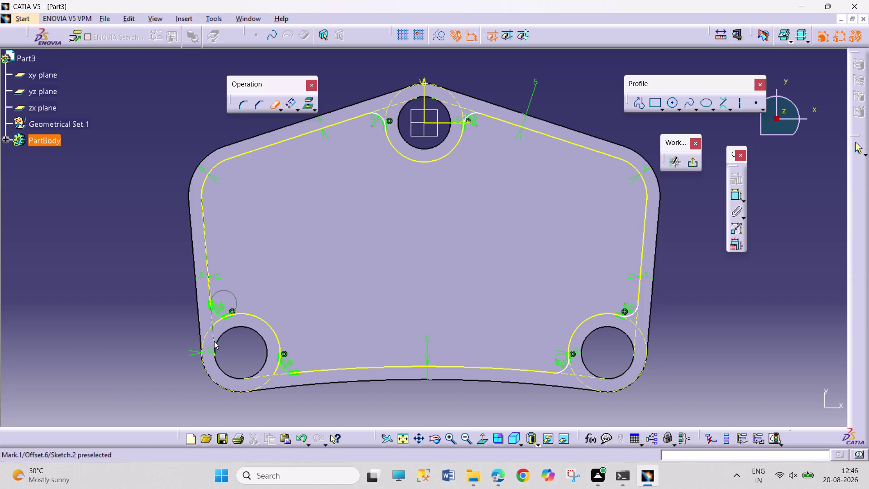
click(217, 323)
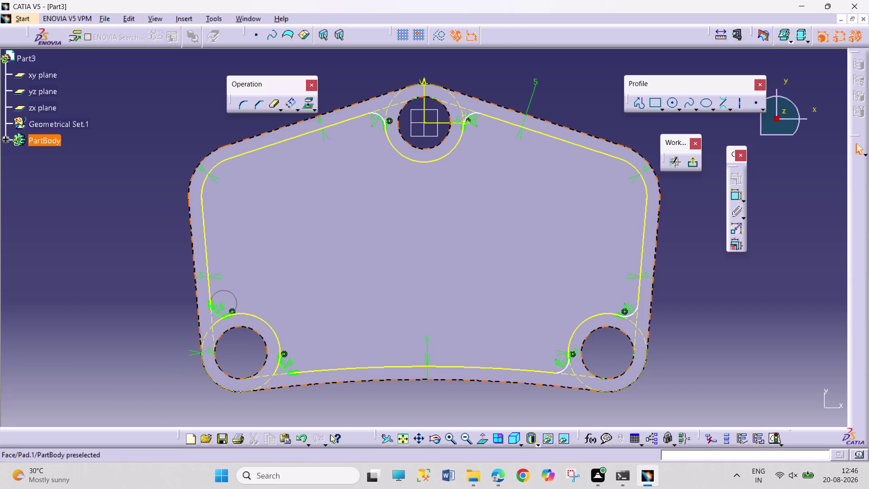
drag(274, 102, 271, 106)
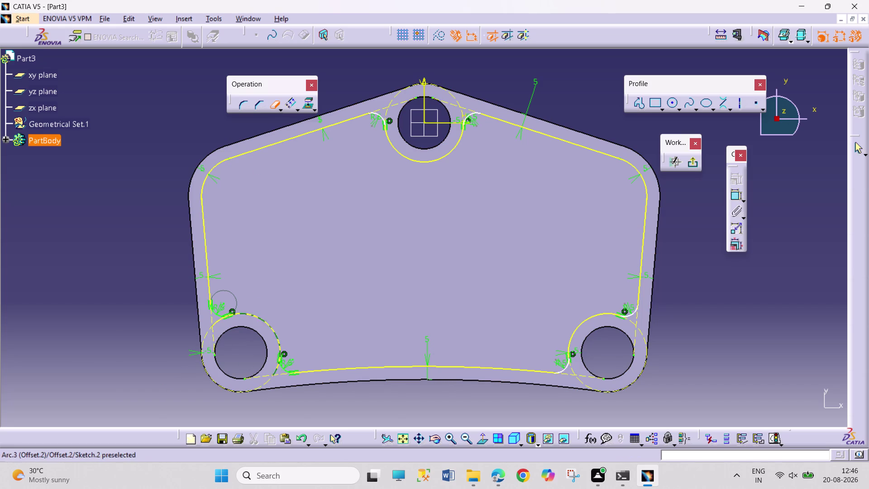
click(275, 372)
click(275, 368)
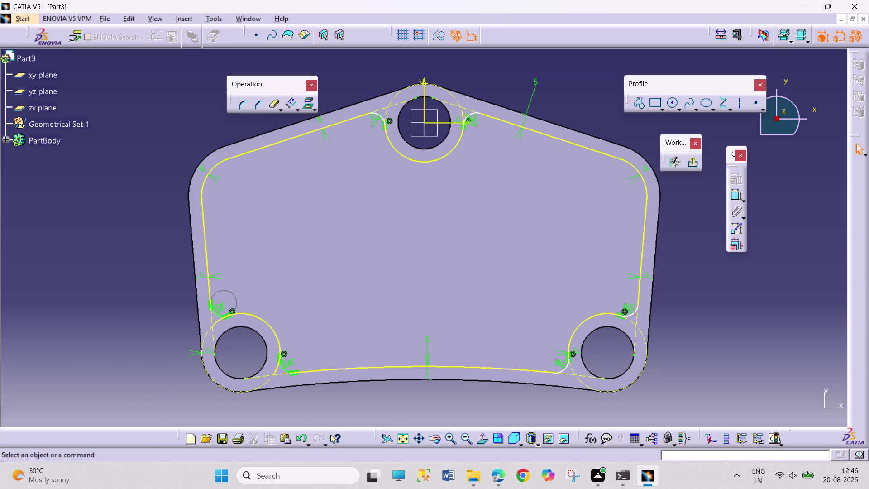
click(277, 371)
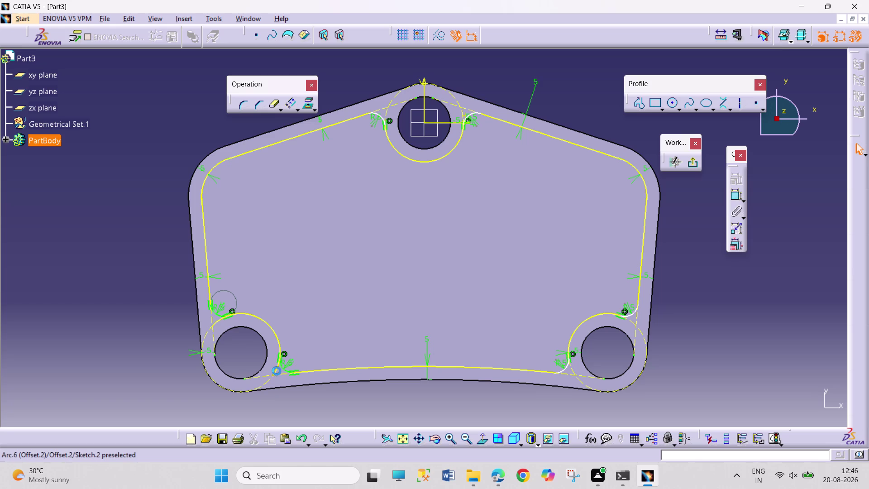
click(279, 398)
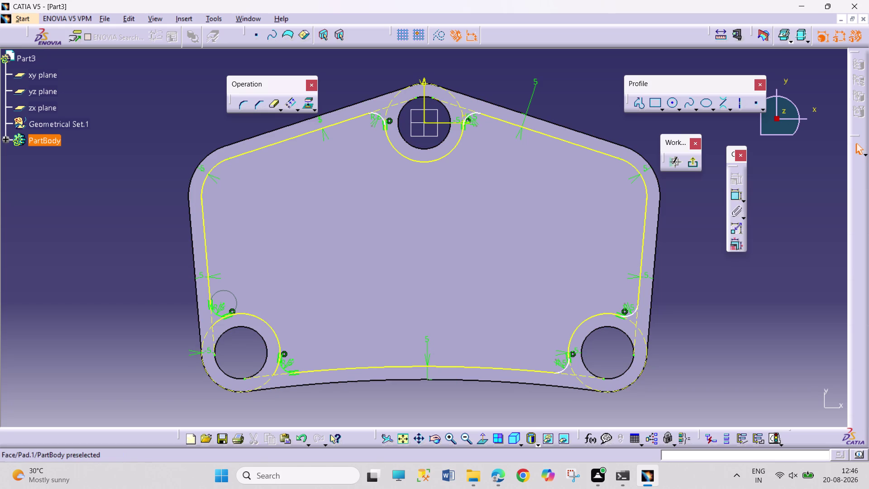
Delete the unwanted sketch elements along the lower-left of the inner outline.
right_click(275, 330)
click(297, 305)
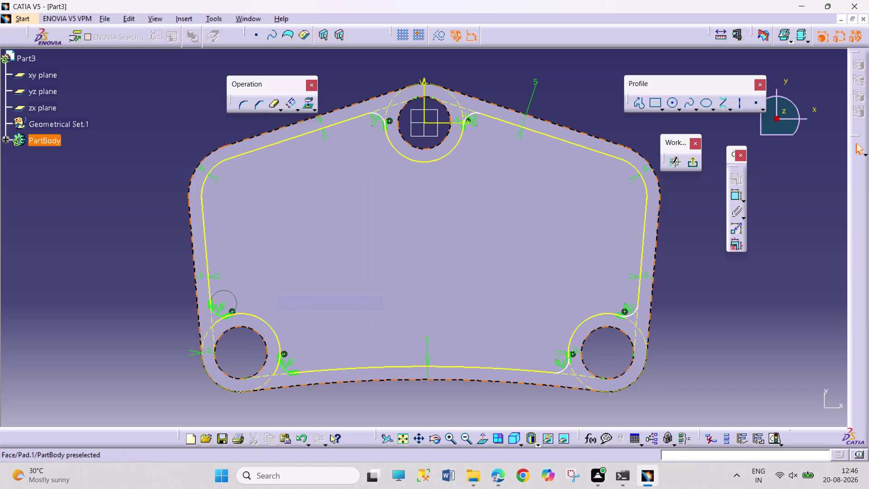
right_click(276, 337)
click(292, 312)
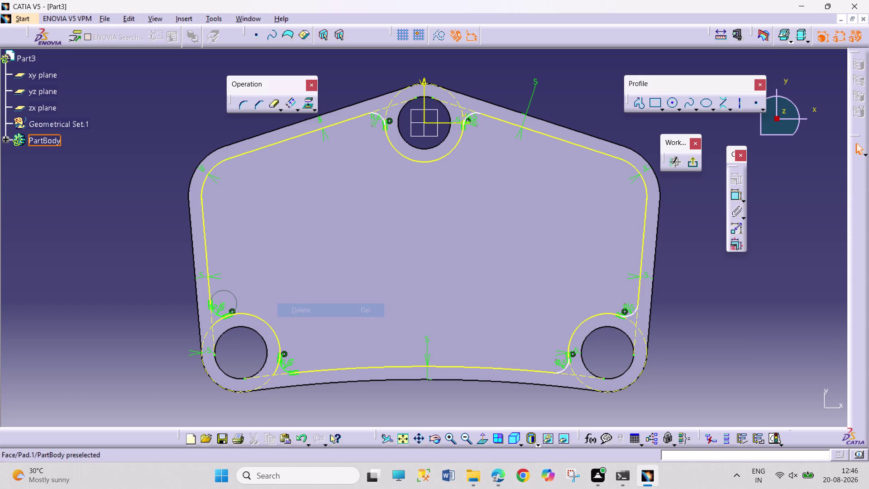
right_click(272, 329)
click(290, 302)
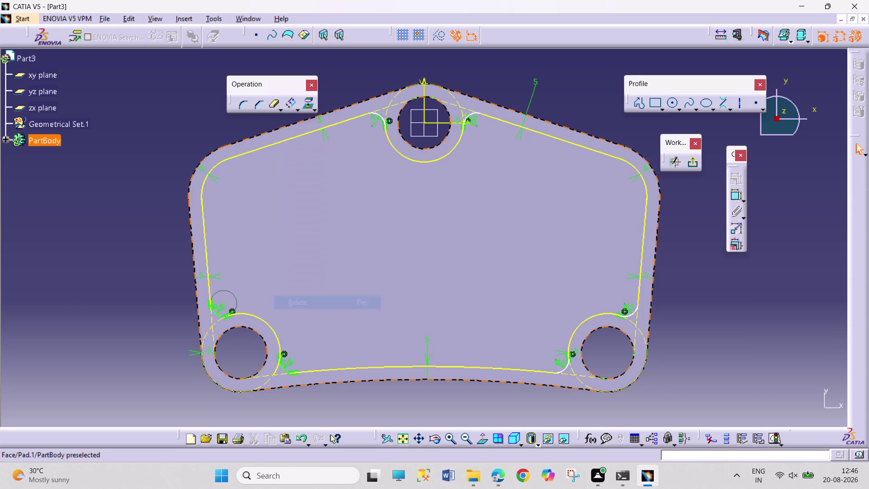
right_click(272, 328)
click(293, 302)
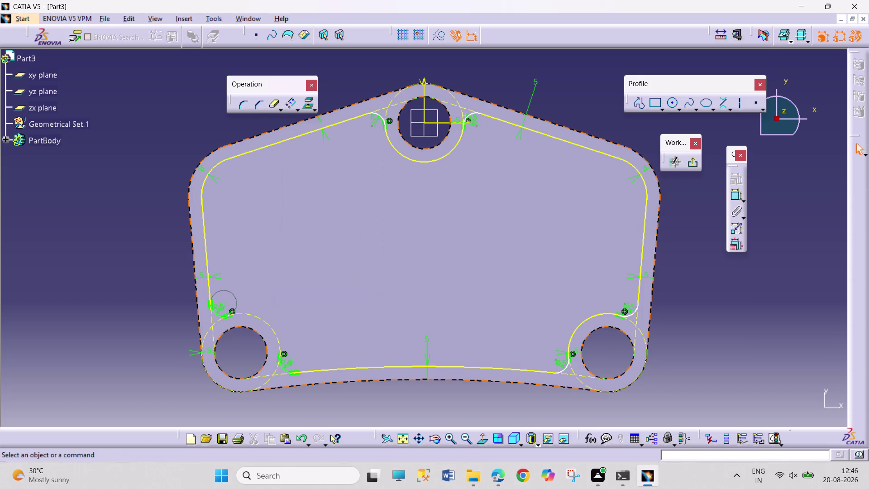
key(ctrl+z)
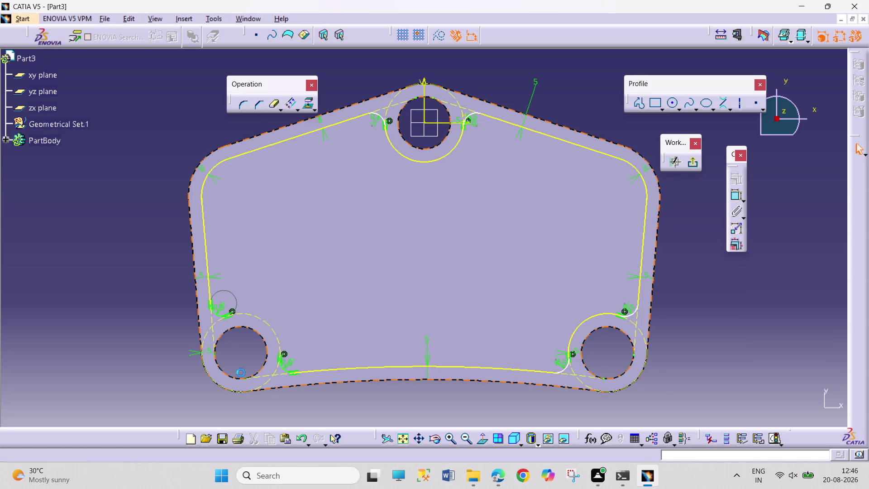
click(130, 410)
click(272, 102)
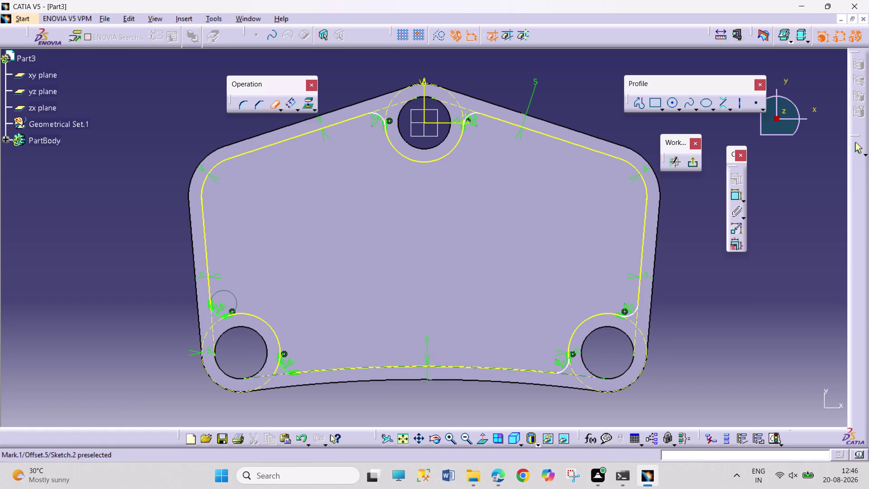
click(274, 372)
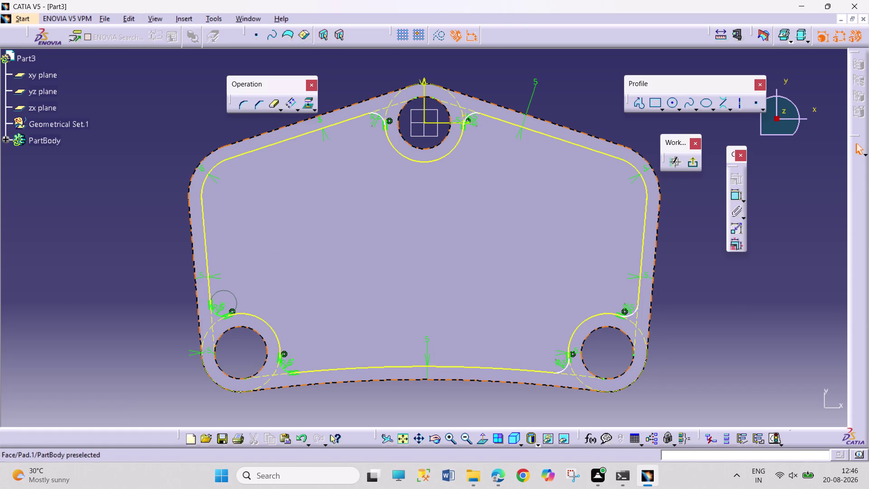
Remove the stray offset arc from the sketch and exit the sketcher.
right_click(595, 316)
click(613, 292)
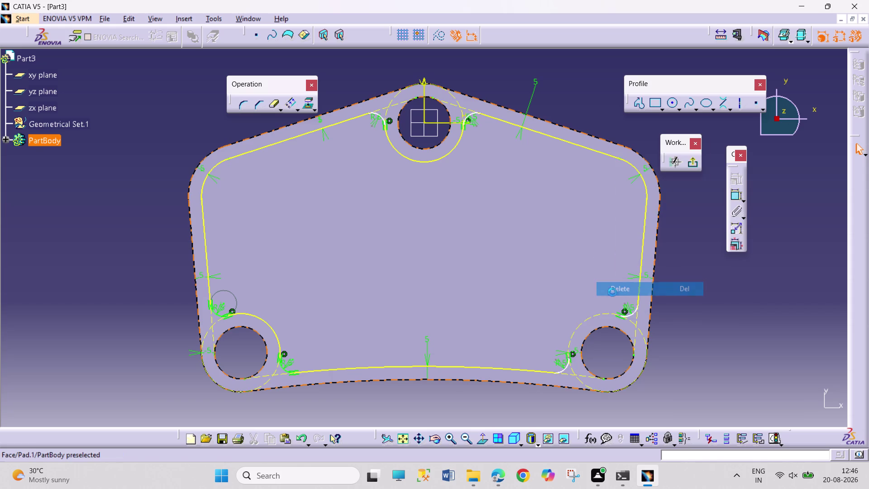
key(ctrl+z)
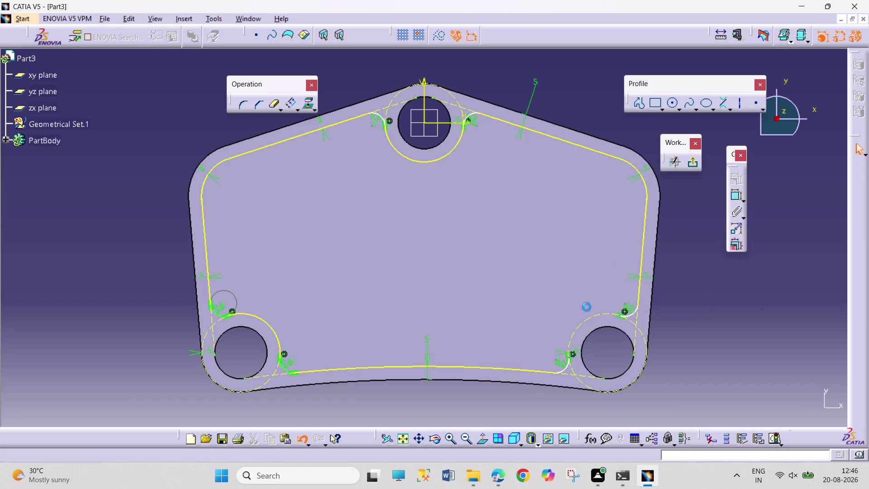
right_click(444, 156)
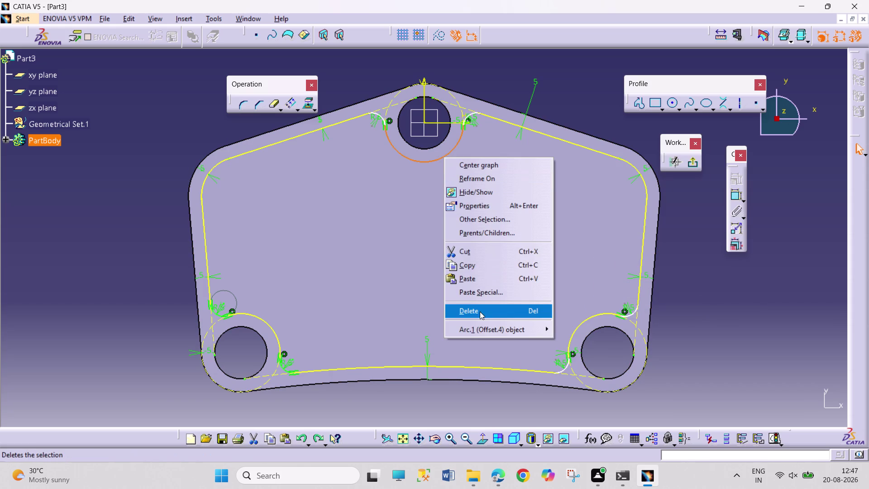
click(480, 311)
key(ctrl+z)
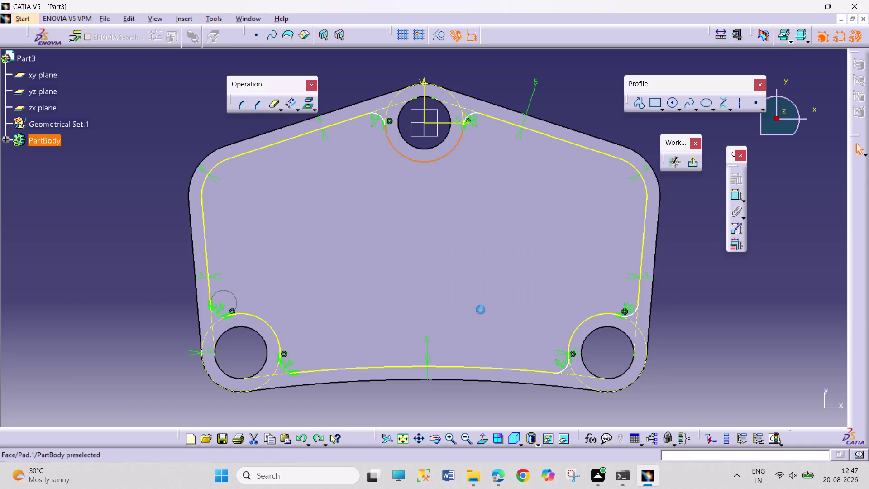
click(147, 219)
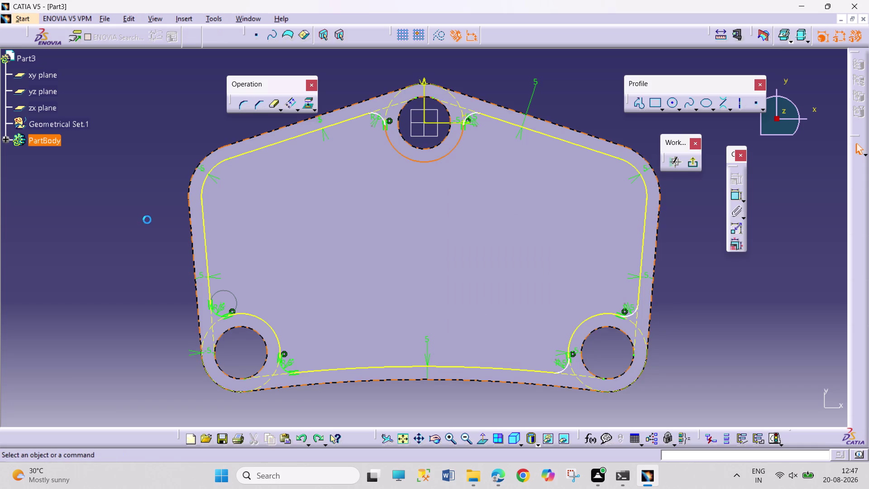
click(694, 166)
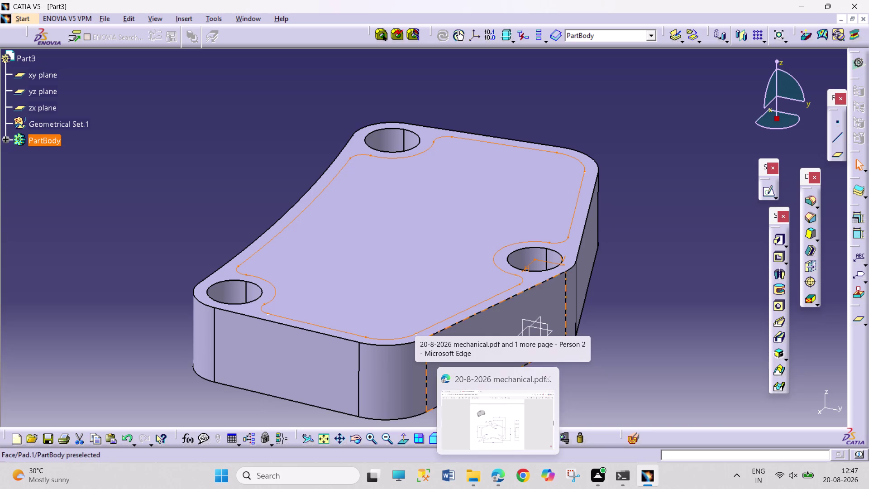
Pocket the inner profile sketch into the plate with a depth of 25.
click(777, 256)
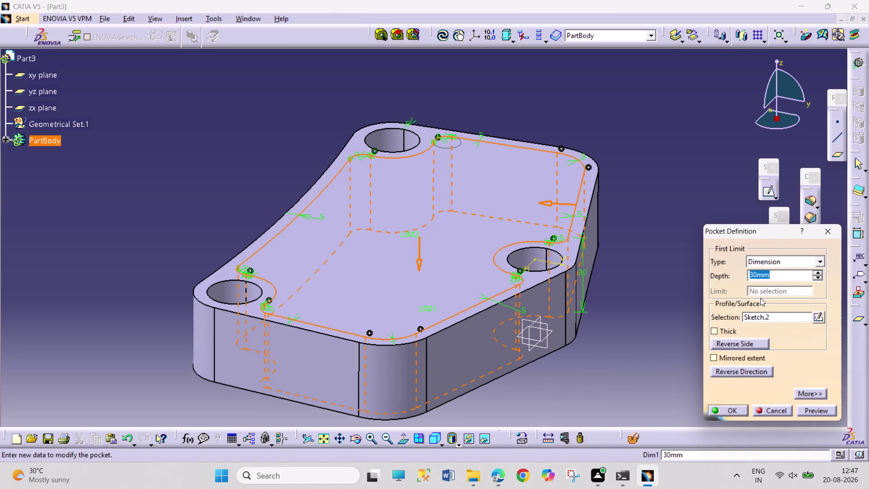
text(25)
key(Return)
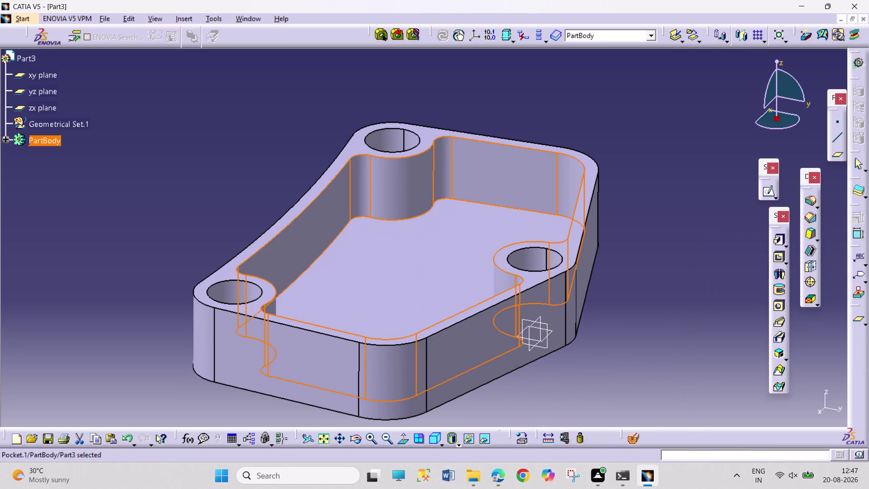
click(657, 329)
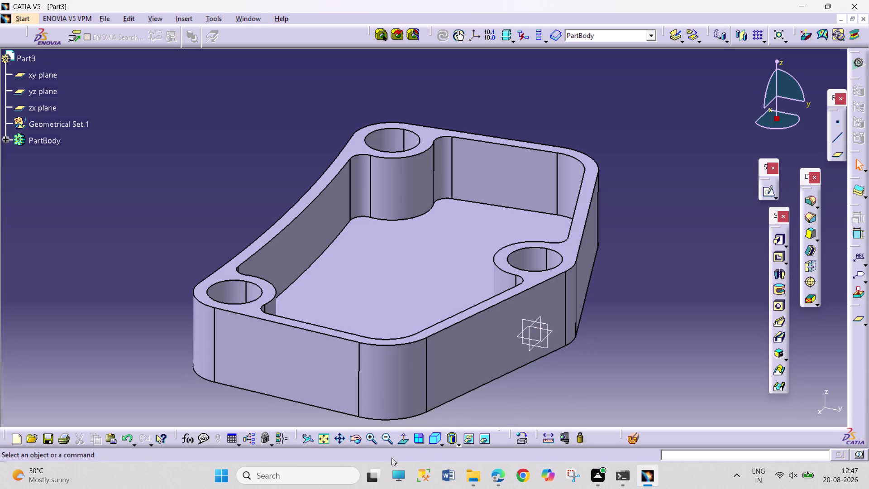
click(356, 436)
drag(102, 286, 462, 269)
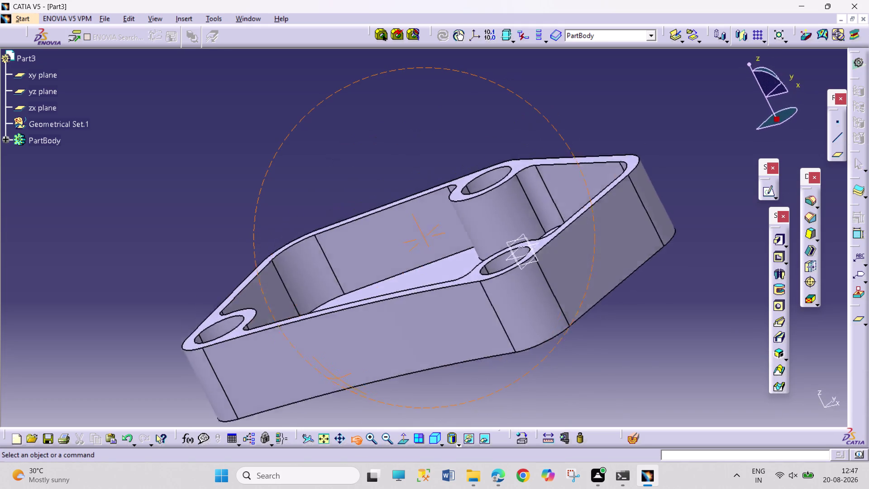
drag(462, 270, 371, 275)
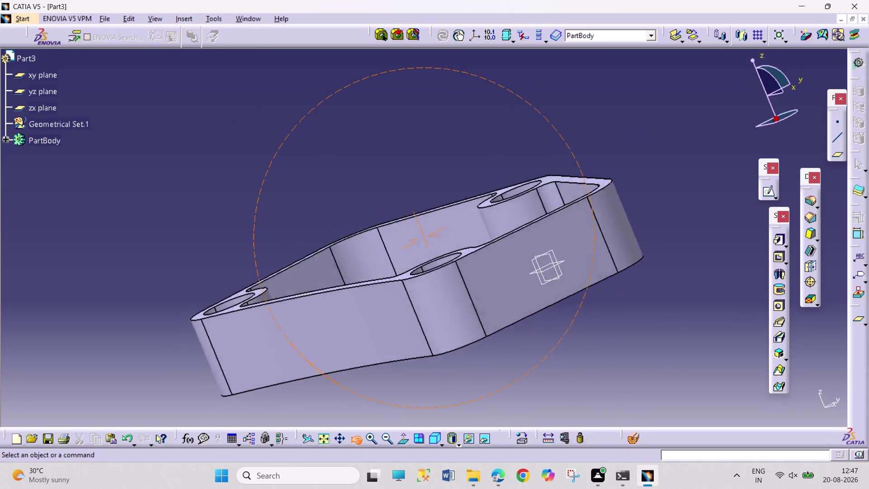
drag(371, 275, 523, 372)
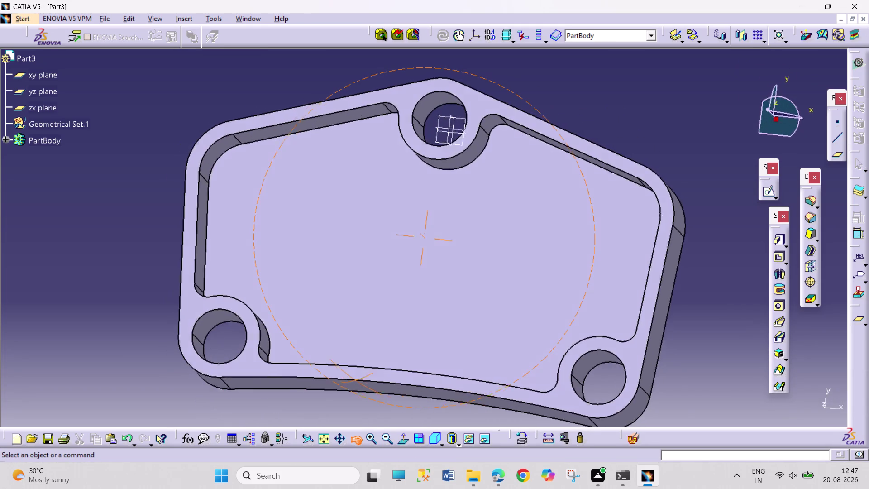
drag(522, 373, 468, 336)
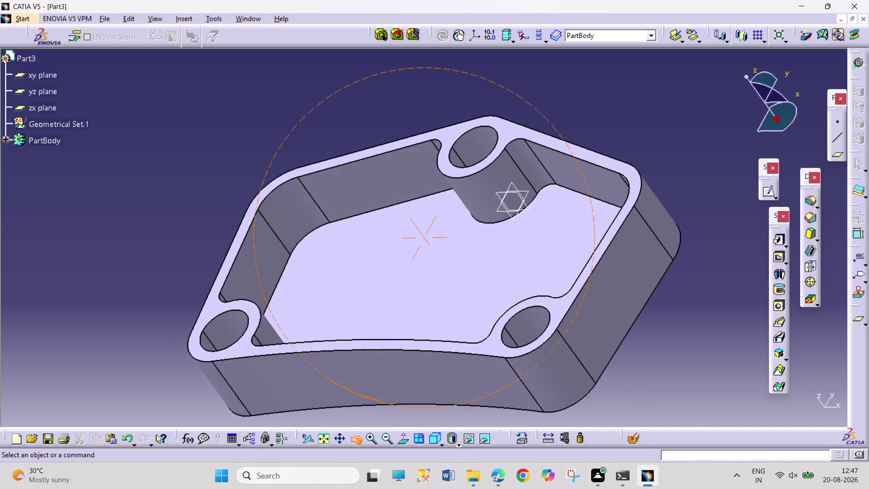
drag(467, 336, 337, 308)
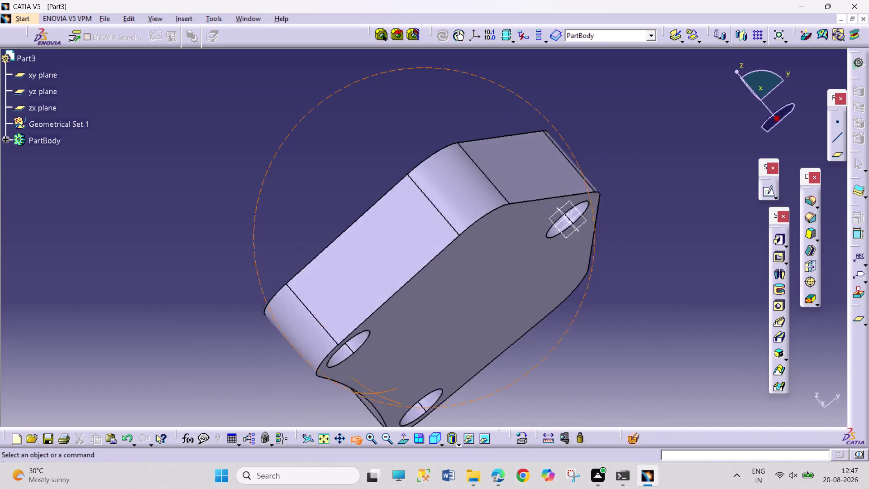
drag(337, 307, 547, 358)
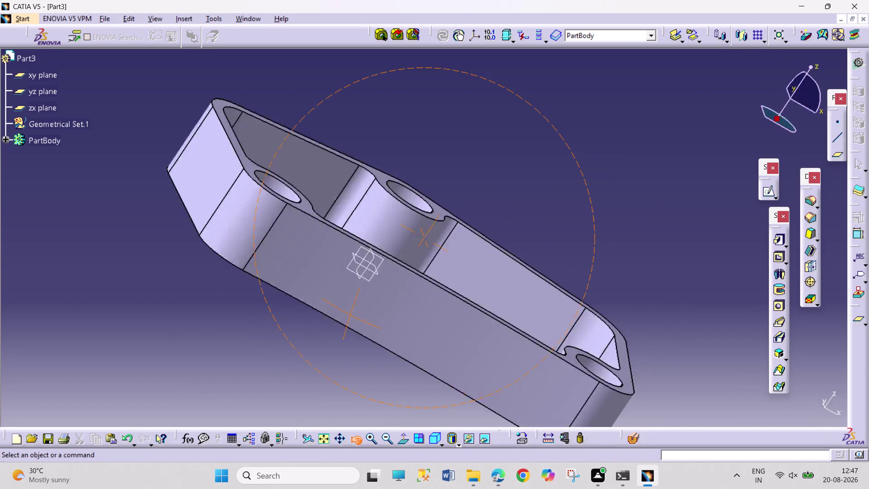
drag(547, 358, 421, 350)
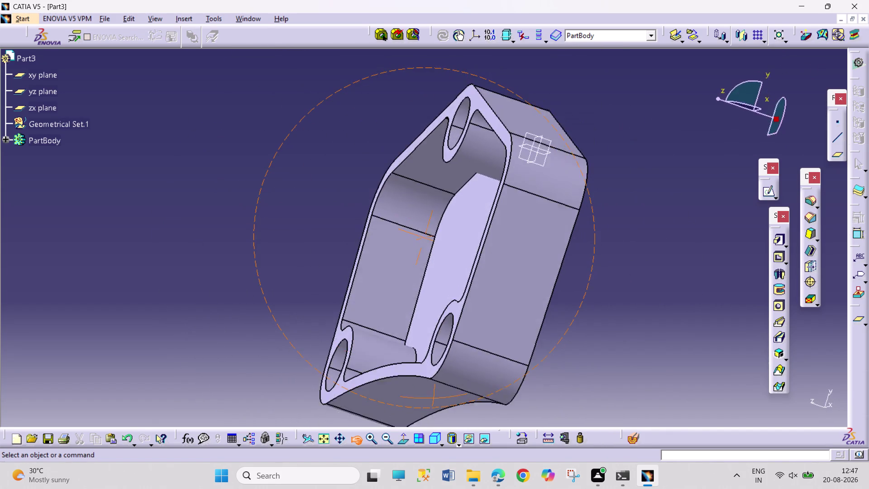
drag(422, 349, 442, 352)
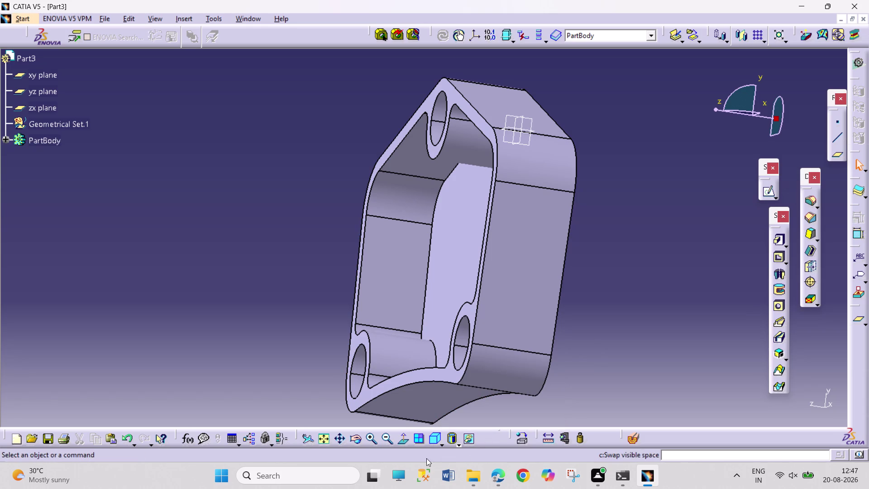
click(325, 437)
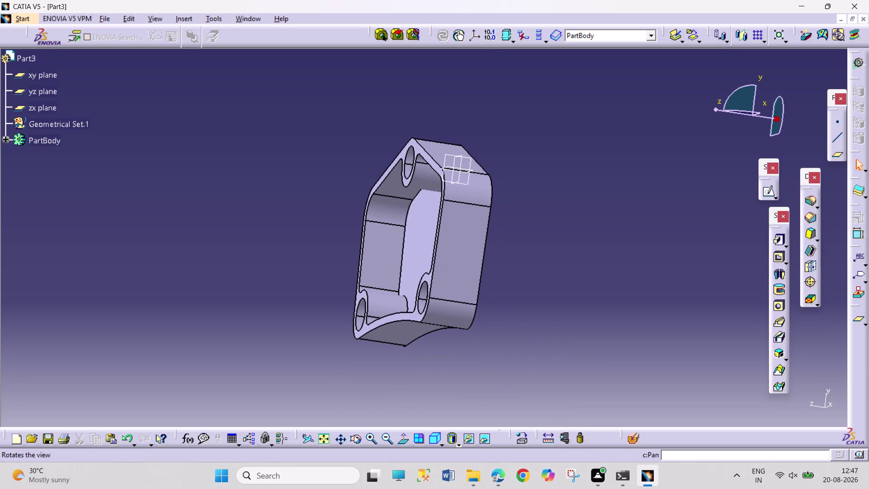
drag(355, 435, 354, 430)
drag(257, 168, 268, 191)
click(353, 437)
drag(300, 238, 615, 339)
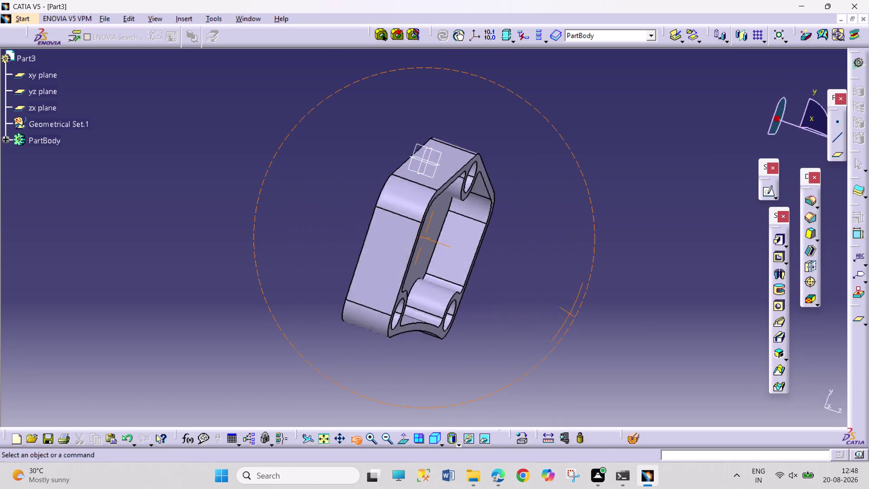
drag(615, 339, 347, 297)
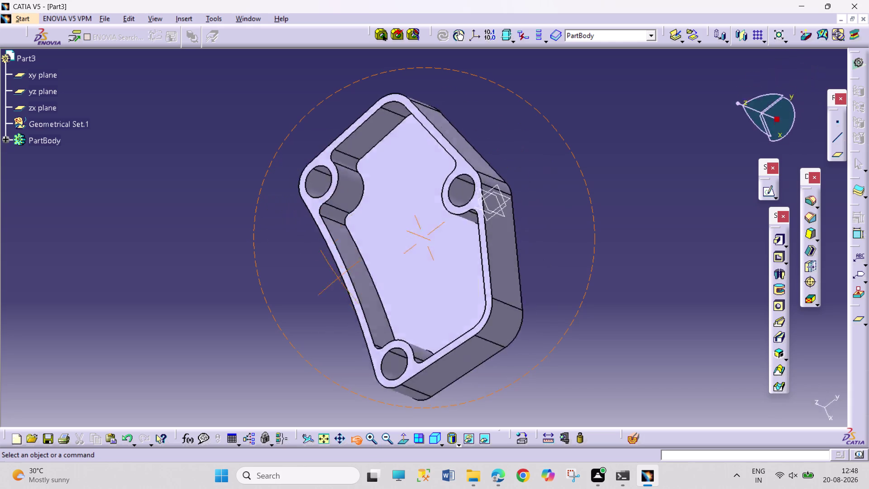
drag(346, 297, 523, 233)
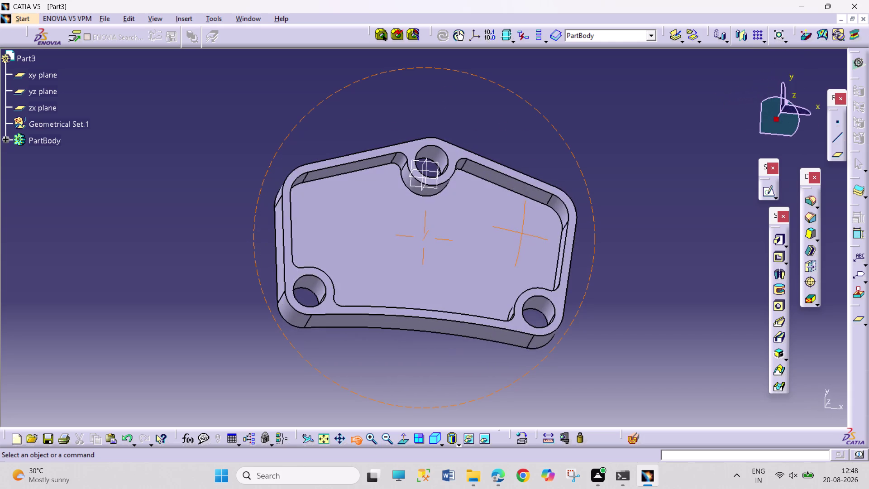
drag(522, 233, 581, 253)
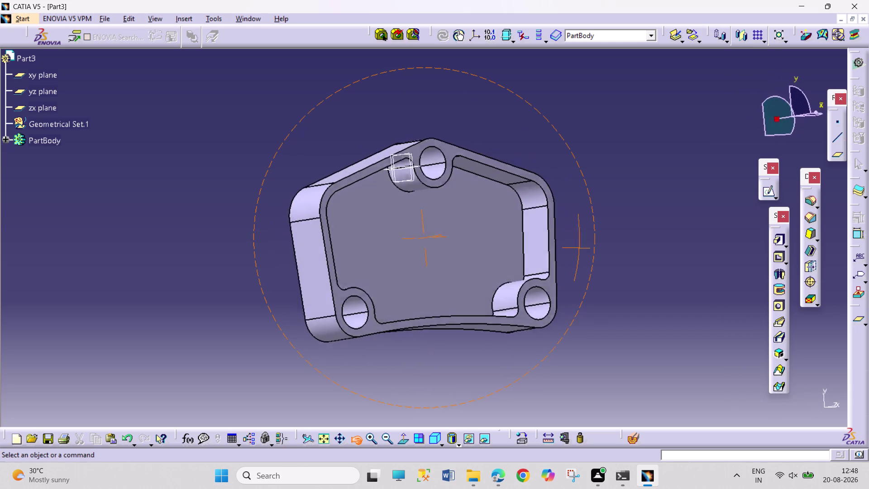
drag(581, 254, 365, 226)
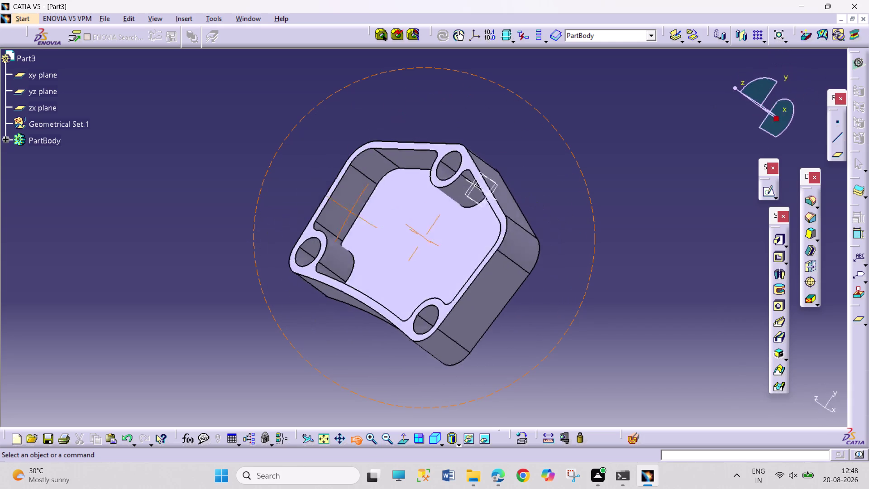
drag(365, 226, 464, 152)
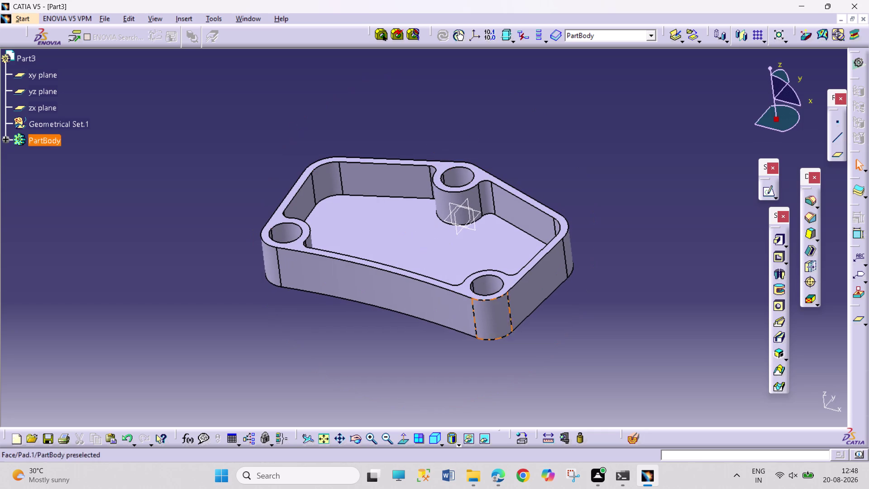
click(357, 442)
drag(319, 383, 332, 329)
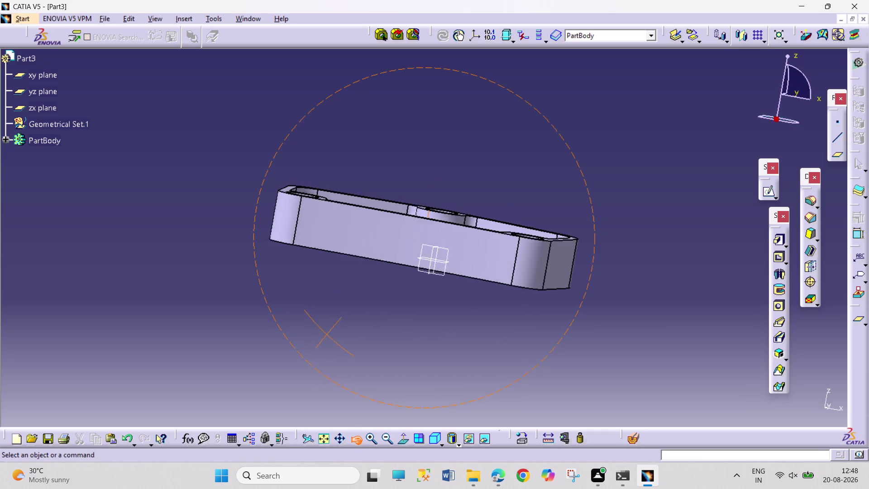
drag(332, 329, 315, 343)
click(329, 440)
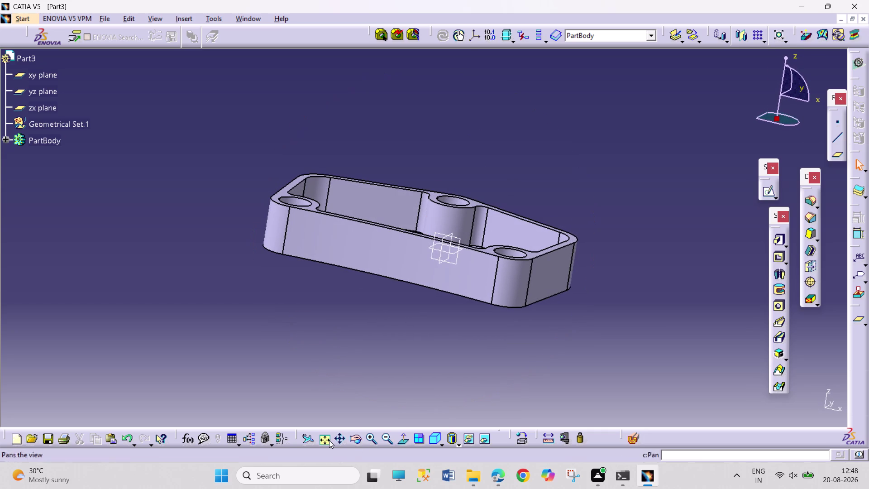
click(432, 437)
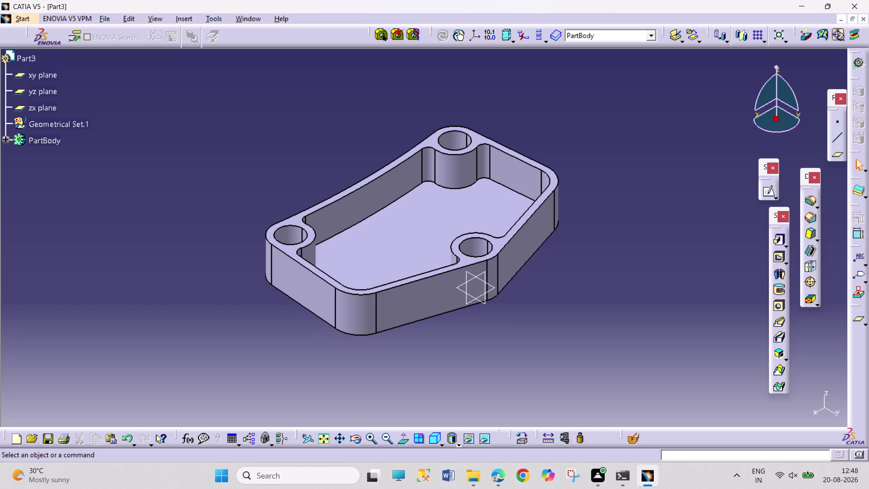
click(356, 437)
drag(353, 399, 411, 214)
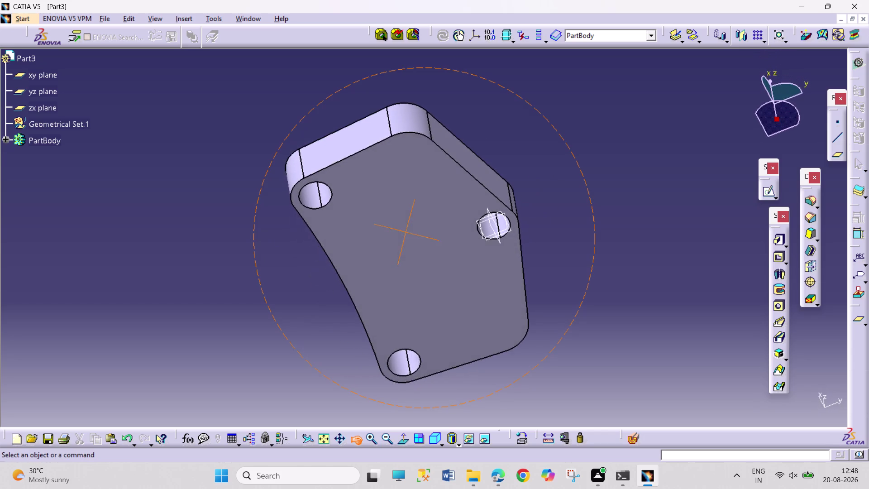
drag(411, 214, 543, 308)
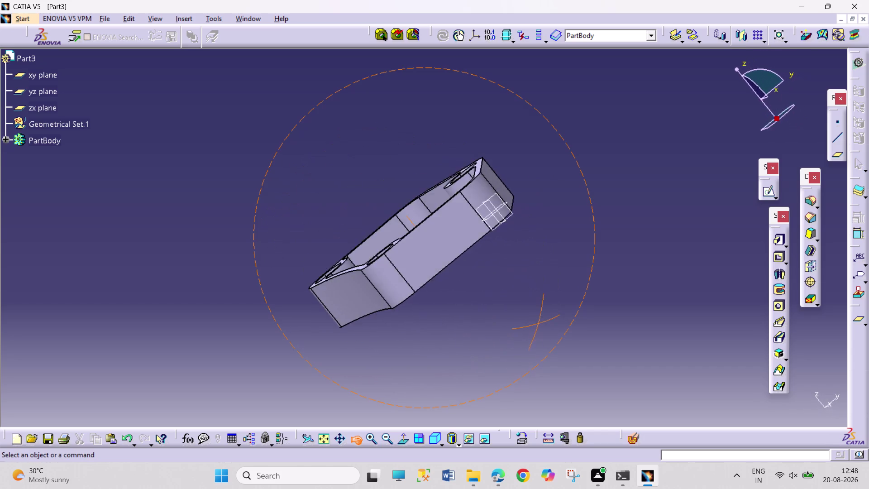
drag(543, 307, 559, 312)
click(361, 442)
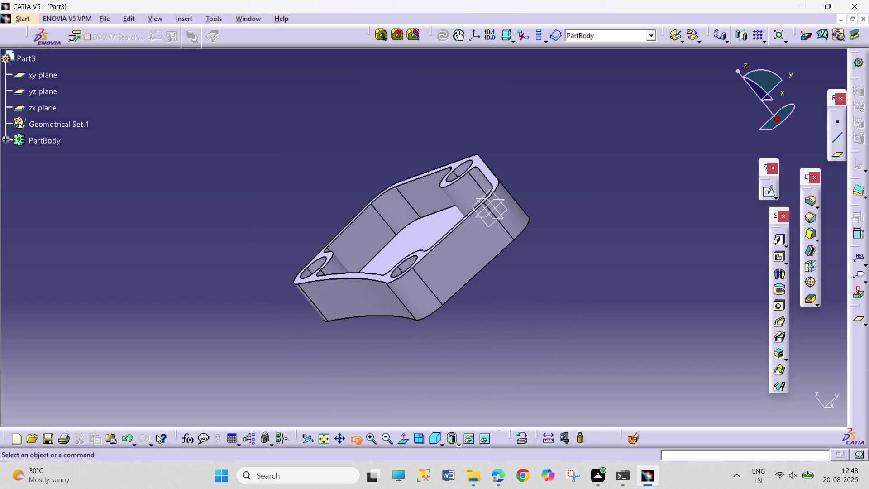
drag(245, 306, 374, 210)
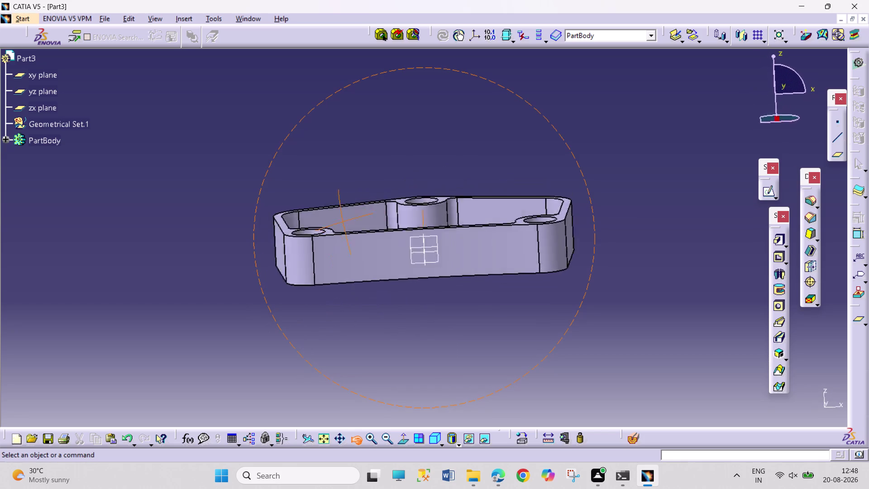
drag(374, 210, 170, 341)
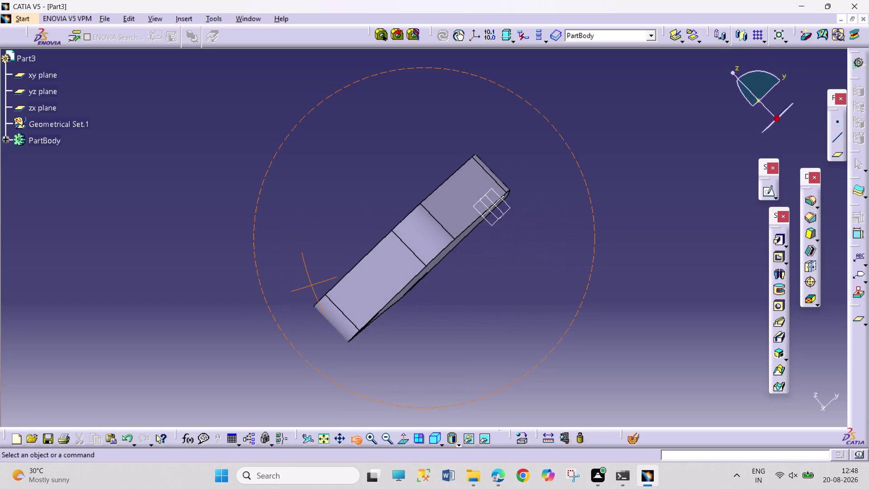
drag(171, 340, 348, 289)
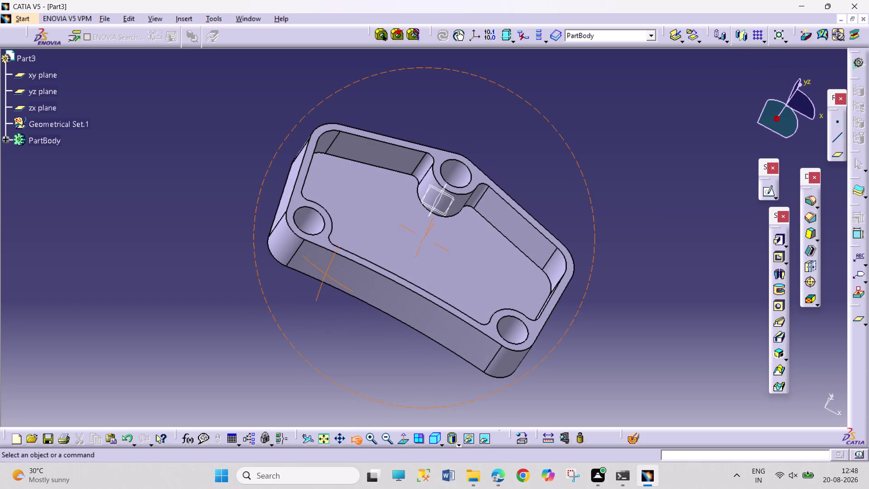
drag(348, 289, 176, 236)
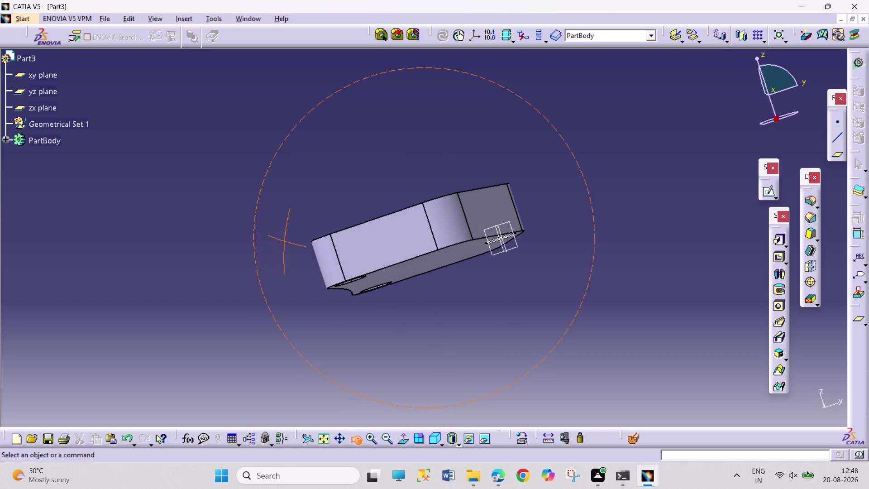
drag(177, 236, 367, 190)
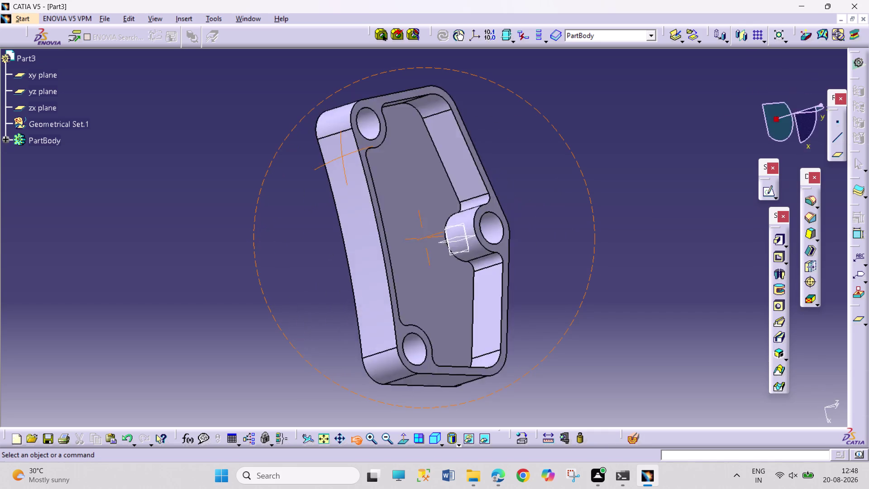
drag(367, 189, 373, 231)
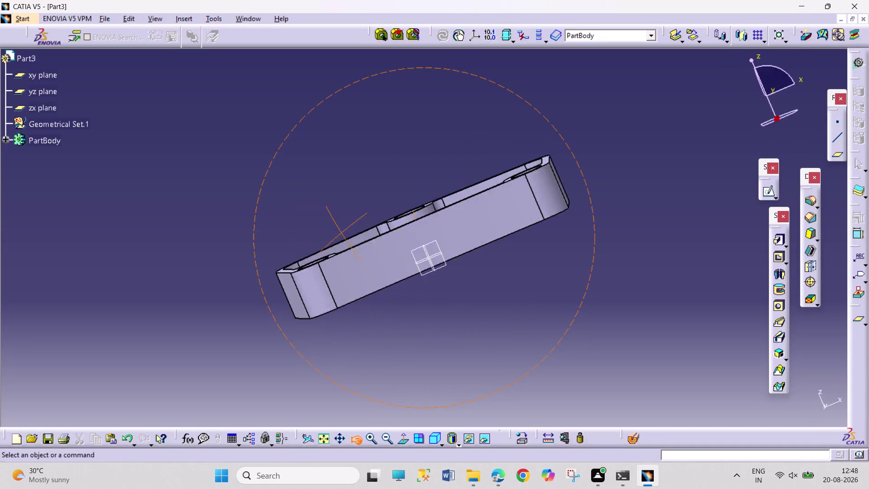
drag(374, 231, 338, 228)
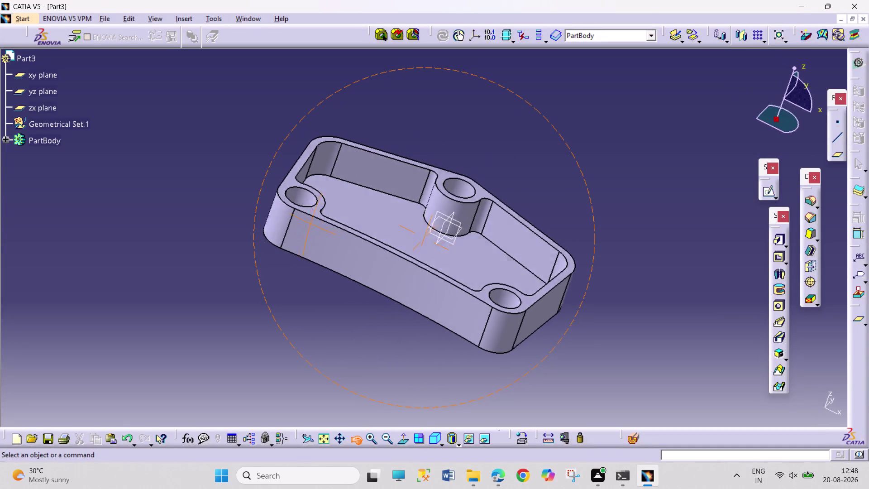
drag(338, 228, 334, 210)
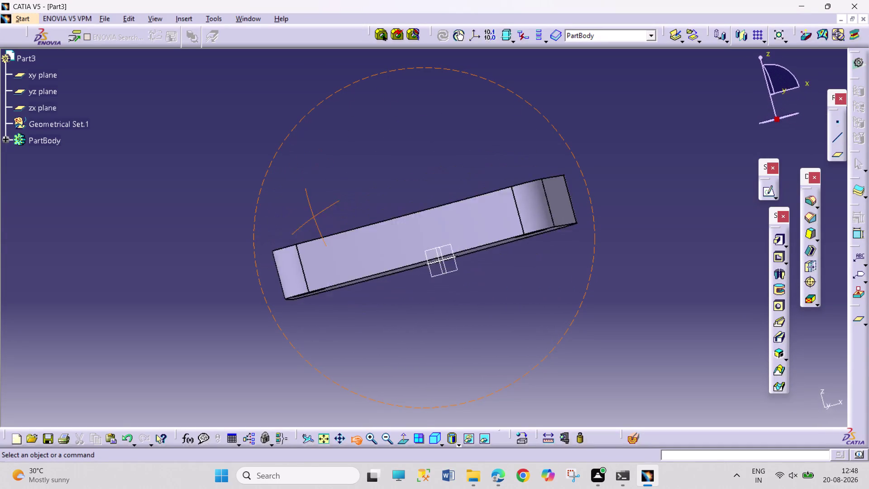
drag(334, 210, 226, 272)
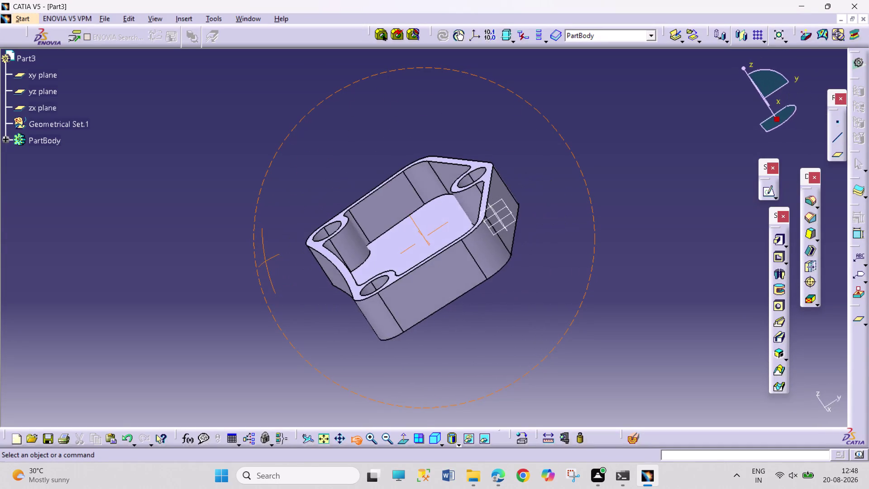
drag(226, 273, 238, 232)
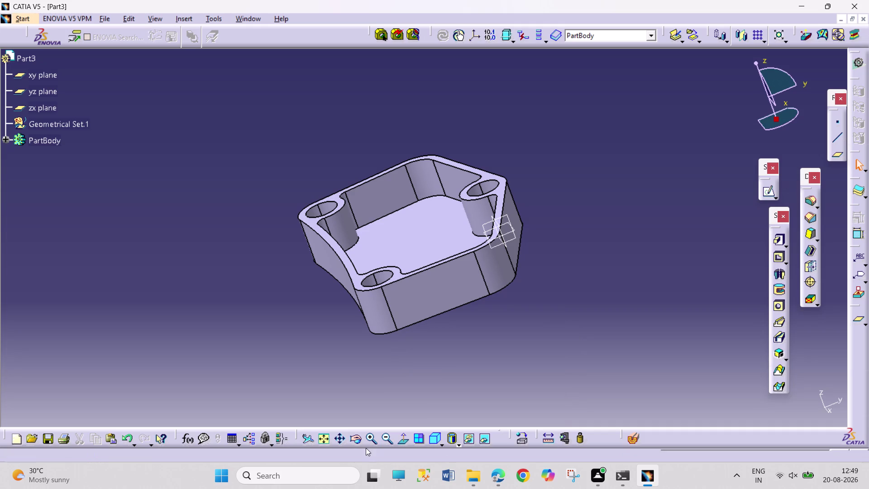
click(357, 439)
drag(250, 208, 337, 332)
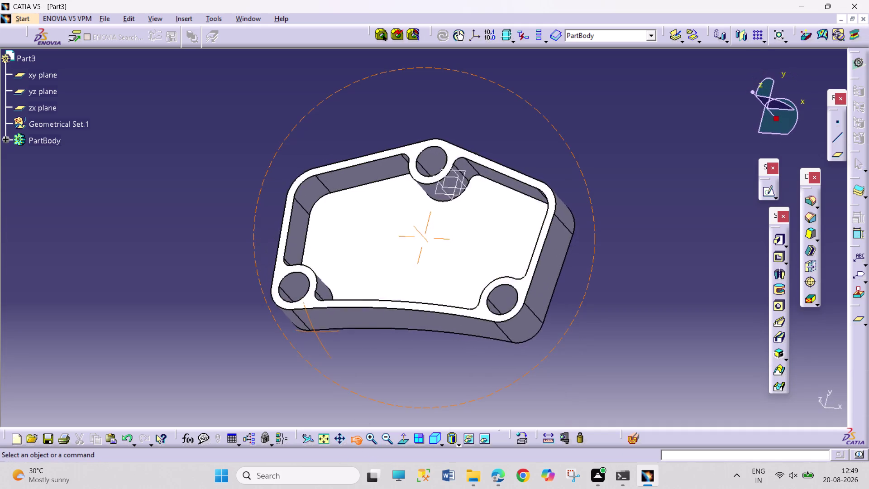
drag(338, 333, 342, 345)
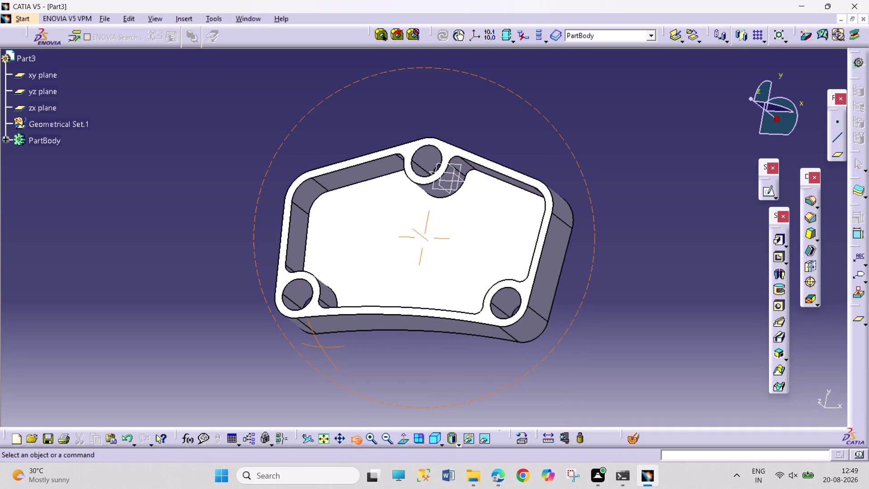
drag(342, 344, 499, 290)
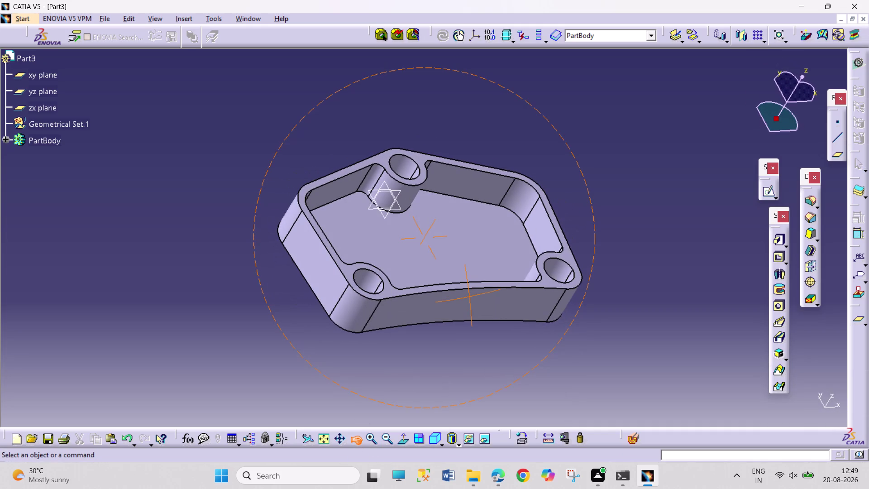
drag(500, 291, 300, 251)
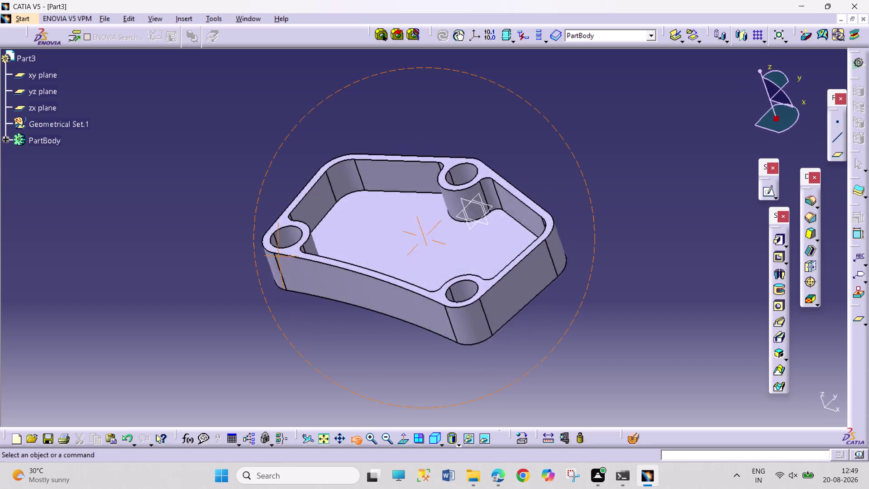
drag(300, 251, 342, 317)
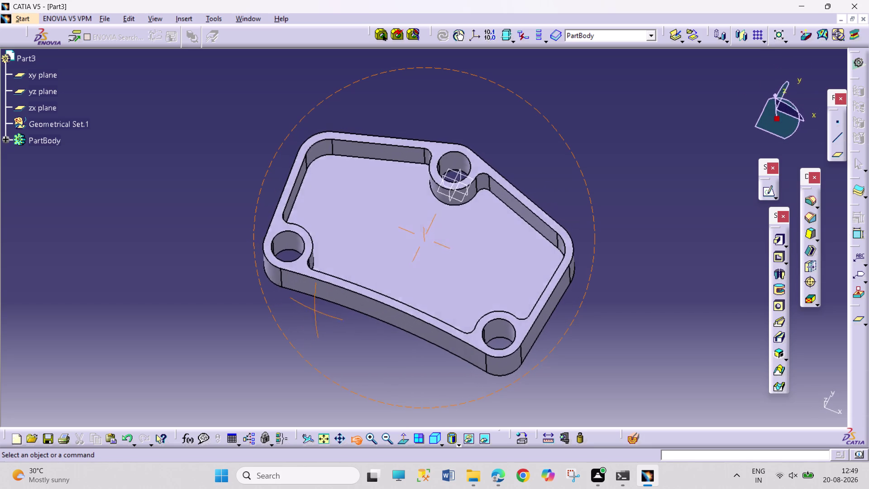
drag(342, 318, 354, 312)
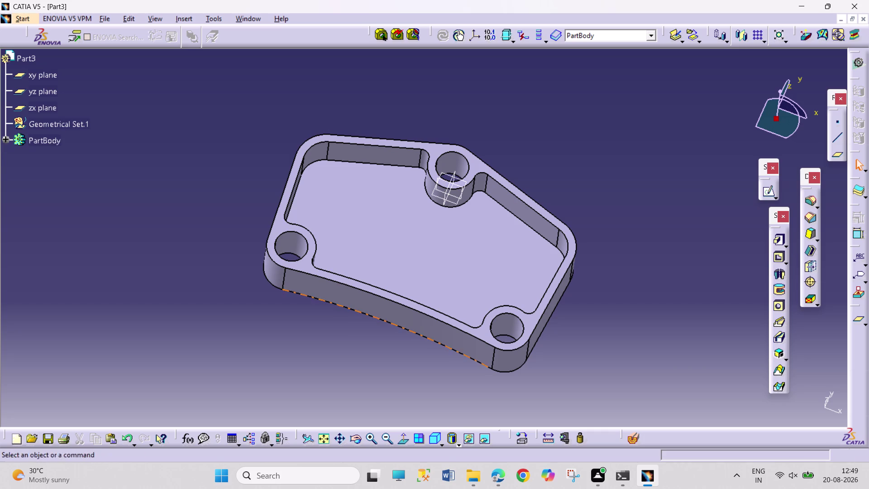
Orbit the pocketed plate to inspect all sides, then bring up Save As with Ctrl+S.
click(353, 438)
drag(431, 392, 562, 368)
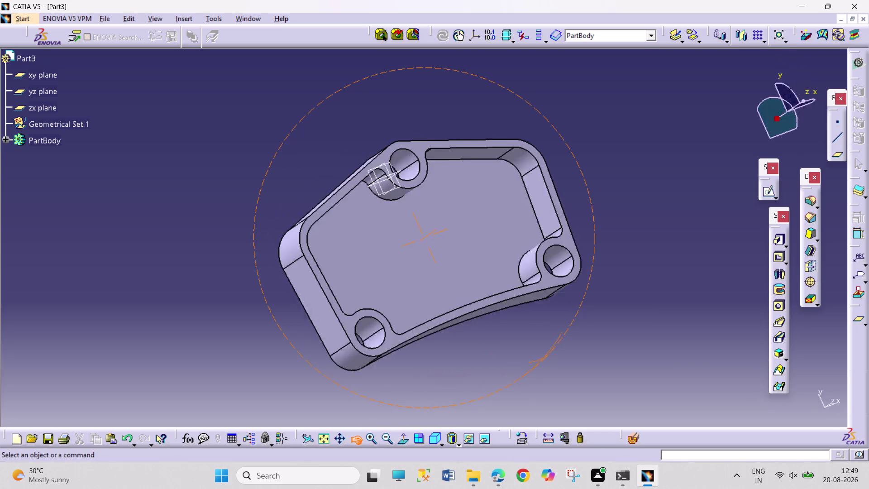
drag(563, 368, 428, 153)
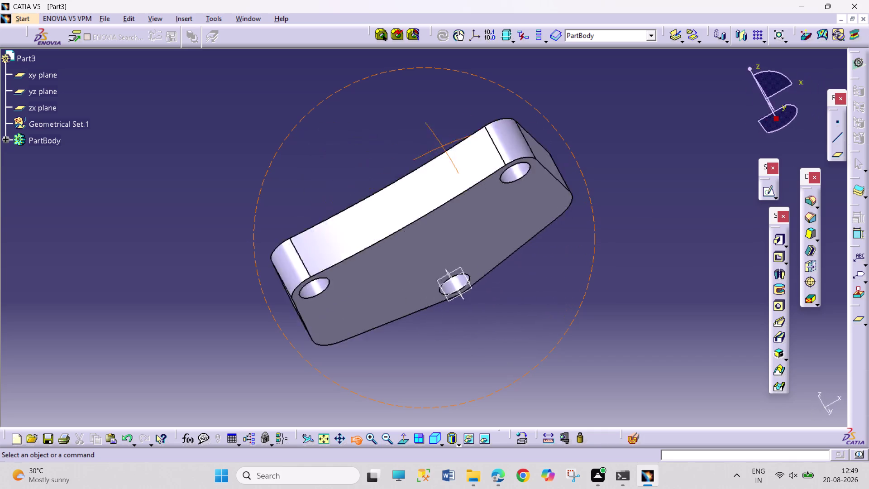
drag(428, 153, 566, 274)
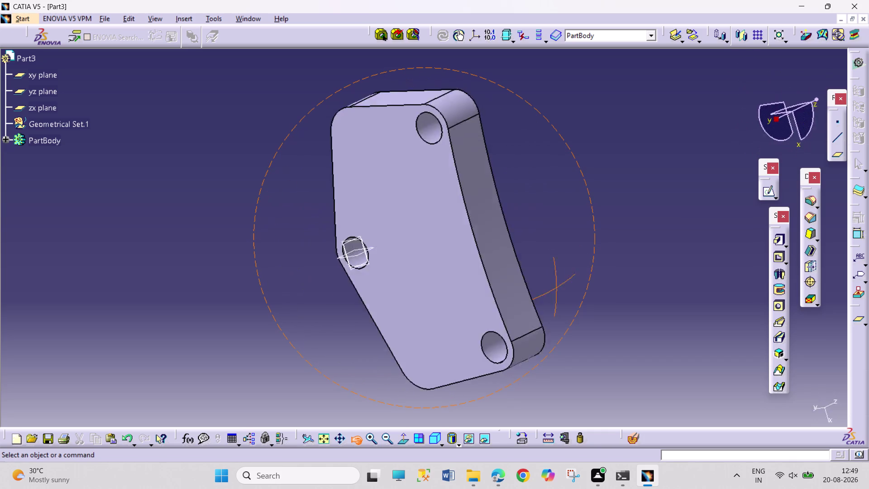
drag(566, 275, 326, 274)
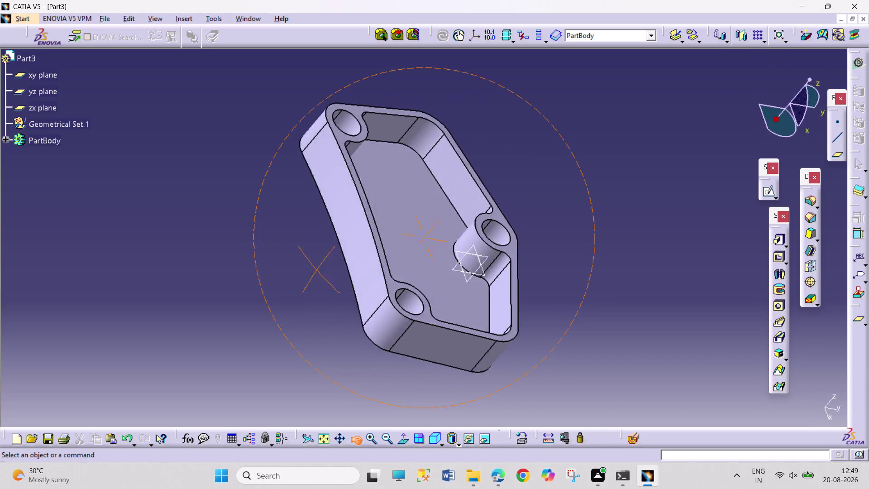
drag(325, 273, 269, 202)
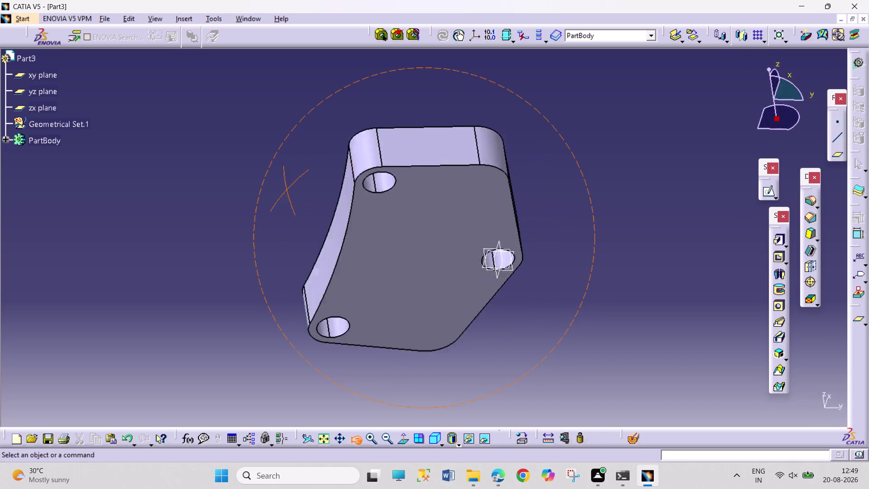
drag(268, 202, 325, 355)
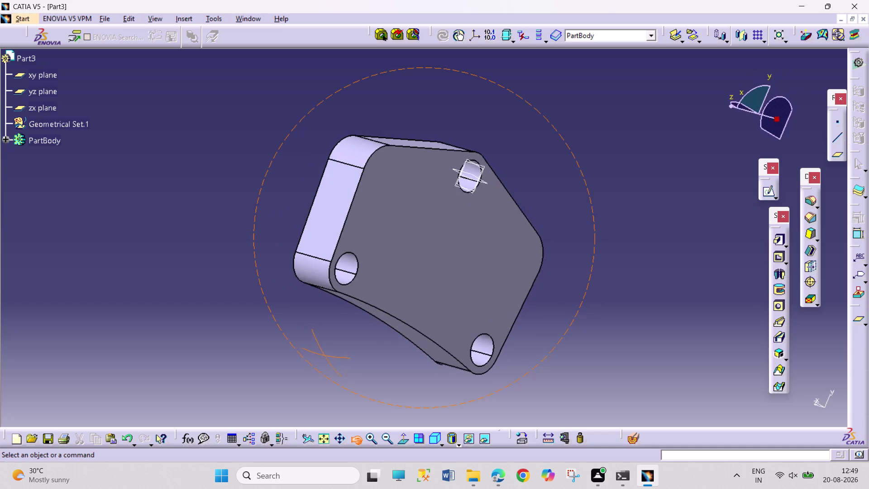
drag(325, 355, 519, 279)
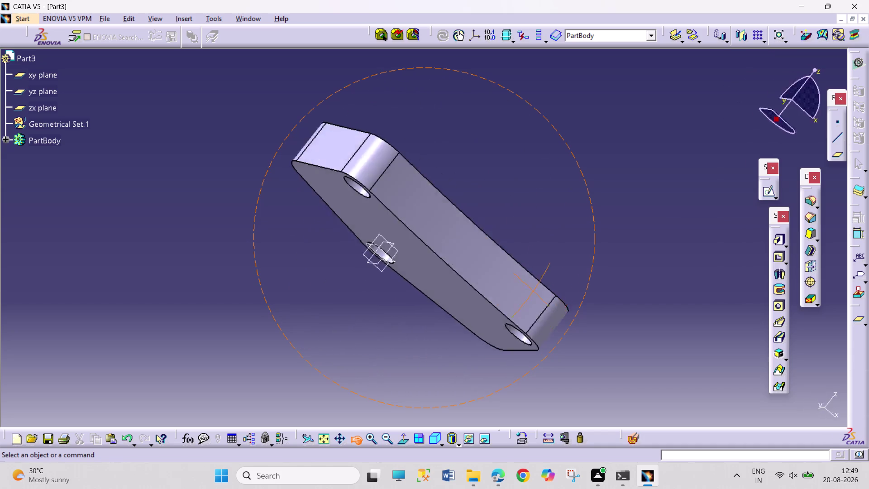
drag(519, 280, 412, 378)
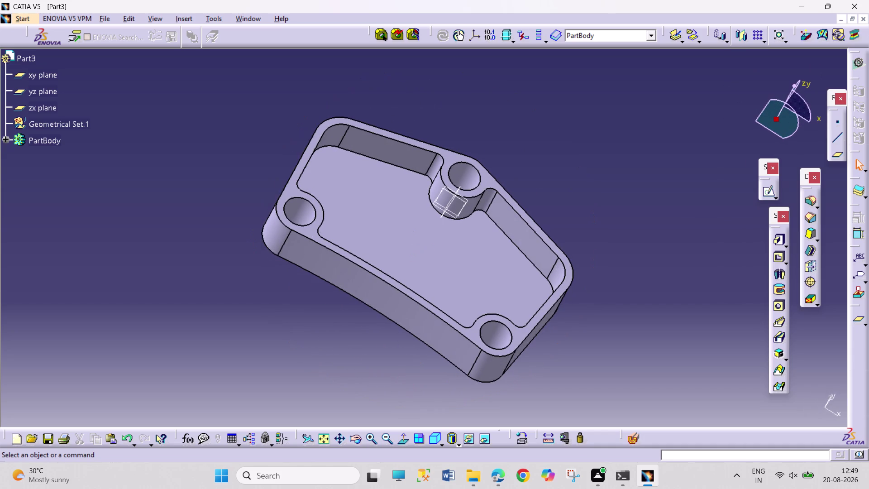
key(ctrl+s)
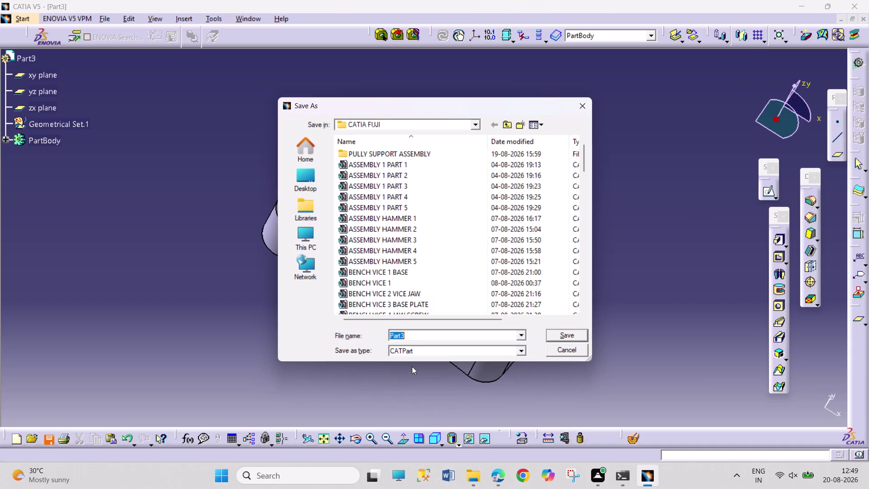
Enter the file name PART 1.10 and save the part as a CATPart.
text(PAR)
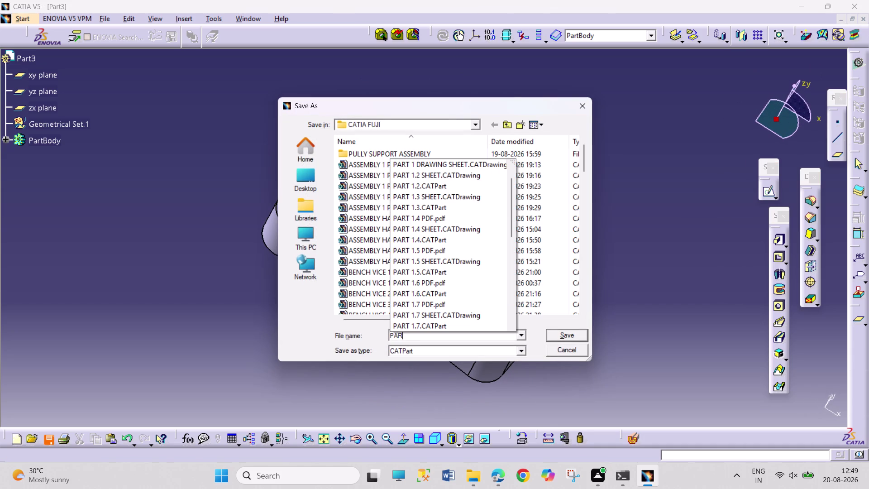
text(T)
text(1.)
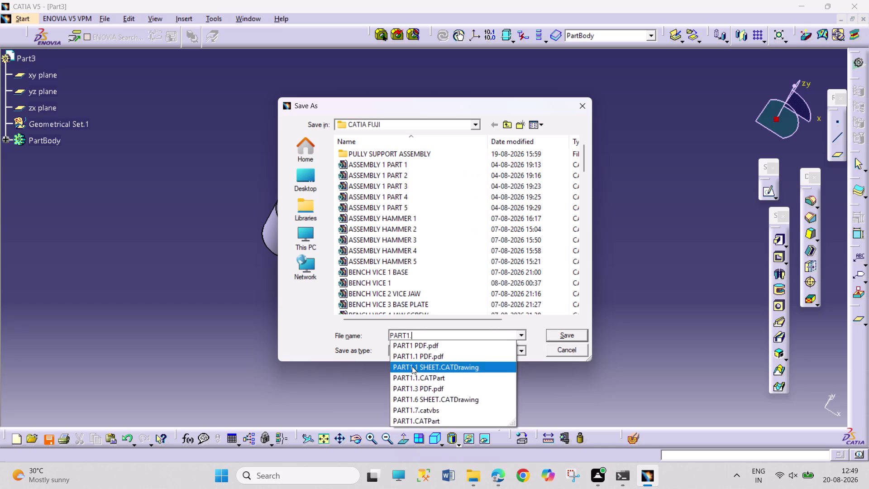
text(9)
key(BackSpace)
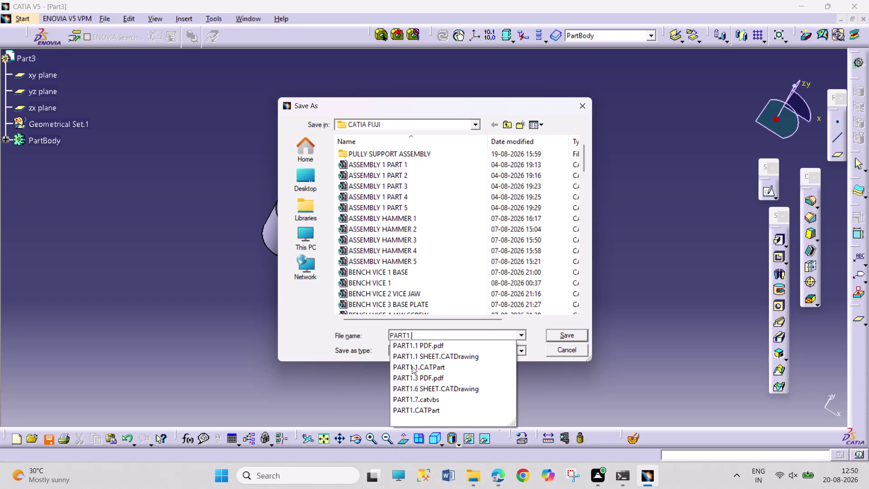
key(BackSpace)
key(BackSpace)
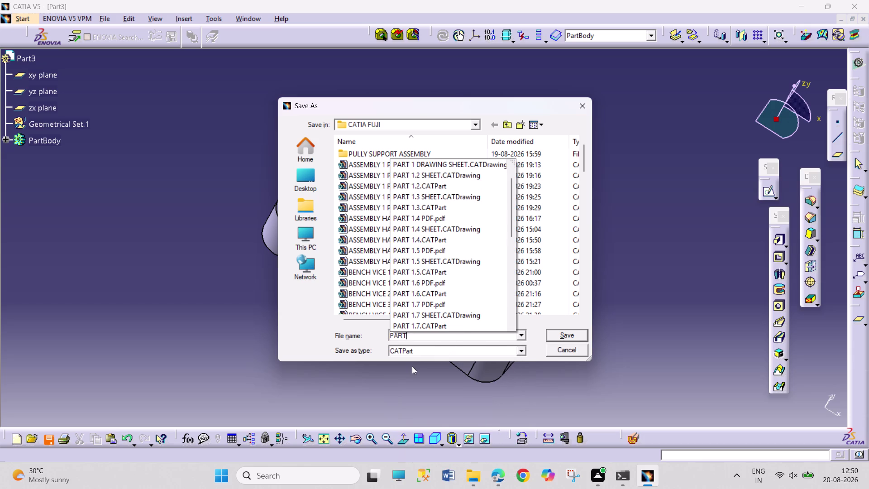
key(1)
key(BackSpace)
key(space)
text(1.)
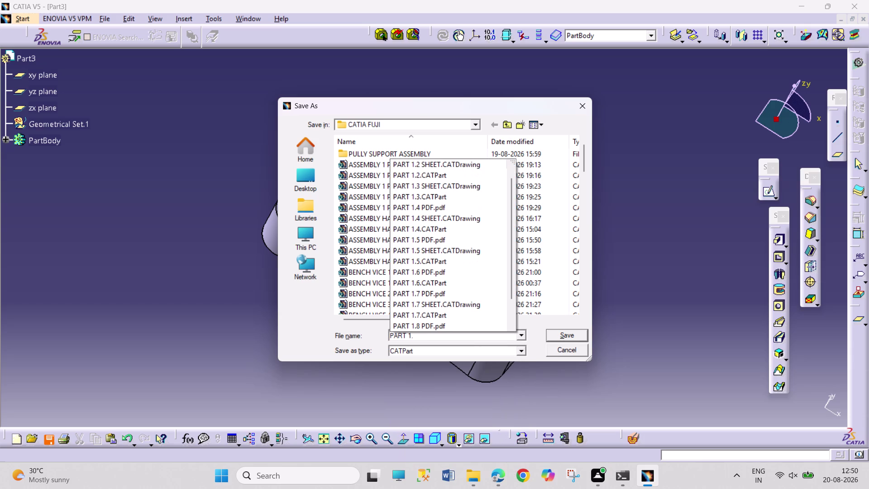
key(9)
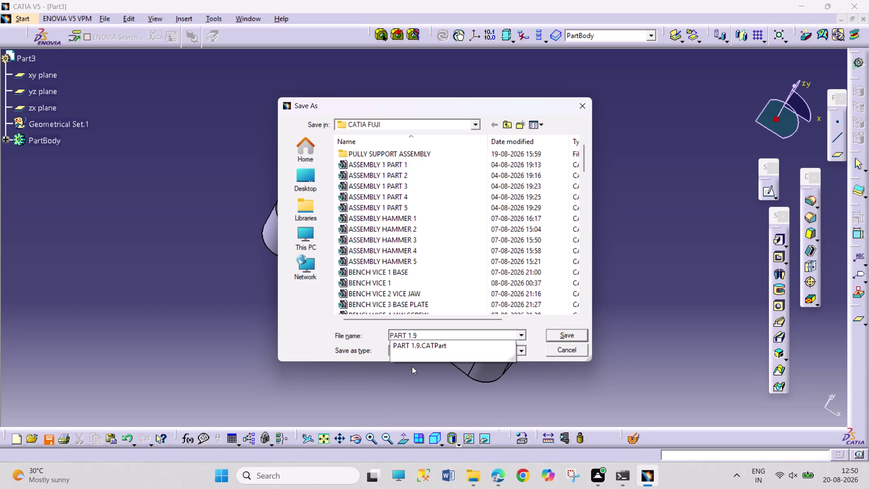
key(BackSpace)
text(11)
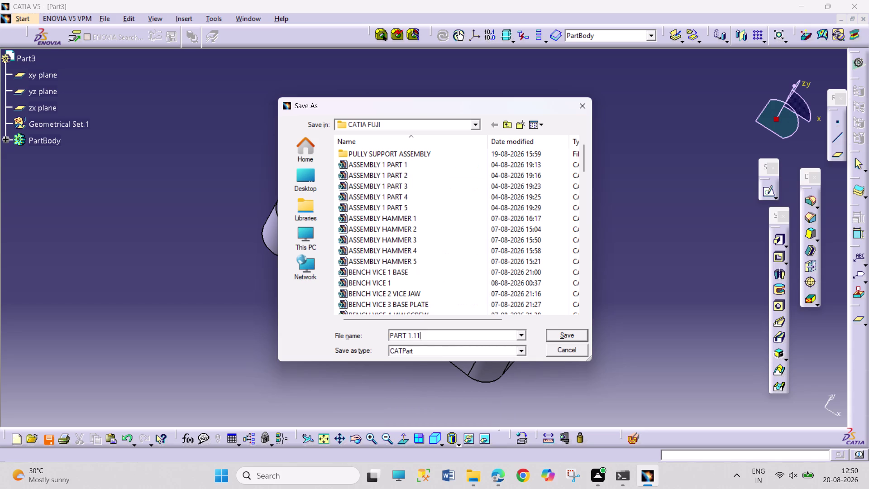
key(BackSpace)
key(0)
key(BackSpace)
key(BackSpace)
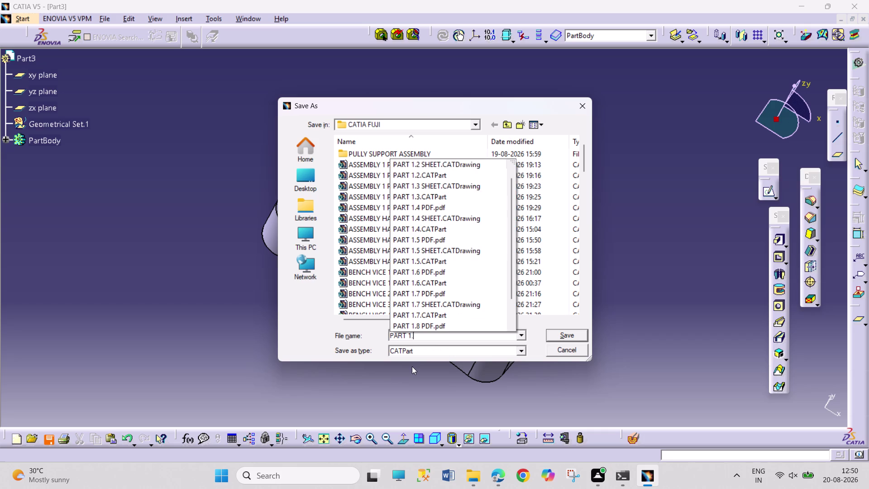
key(9)
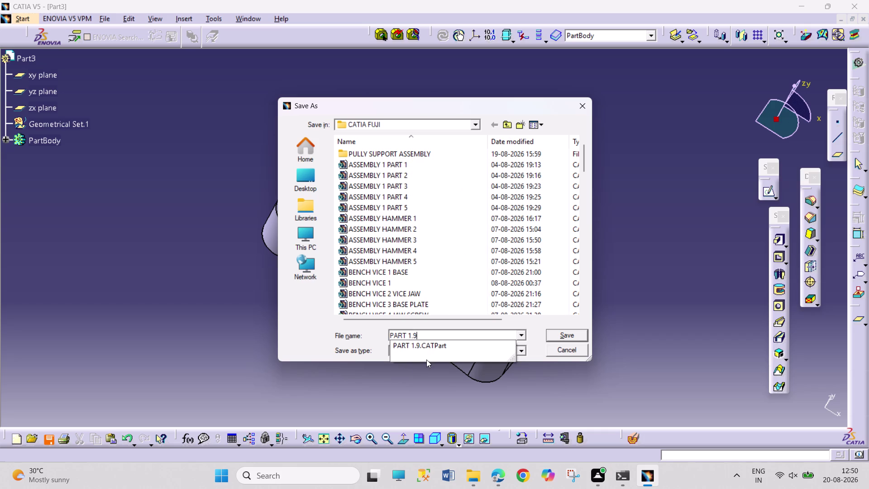
click(426, 332)
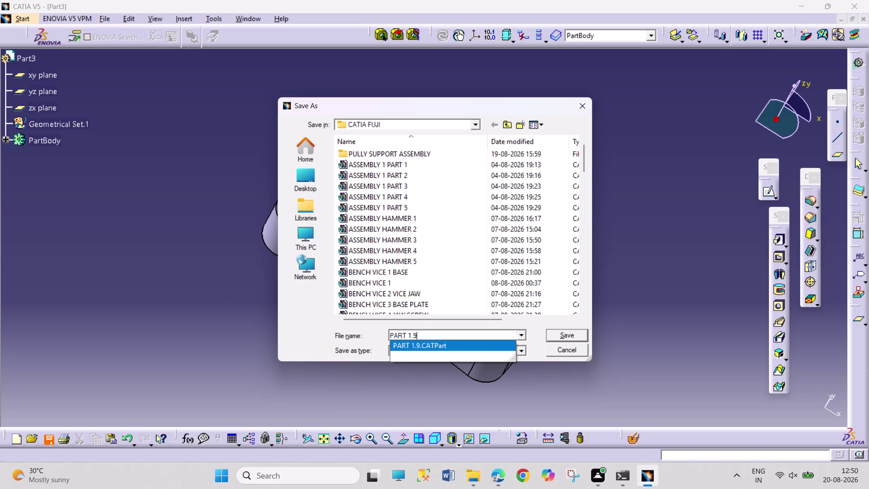
key(BackSpace)
text(10)
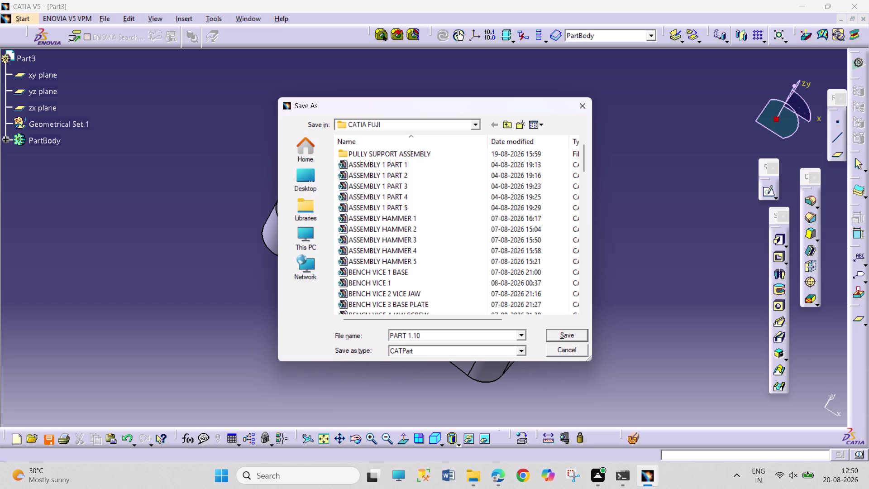
key(Return)
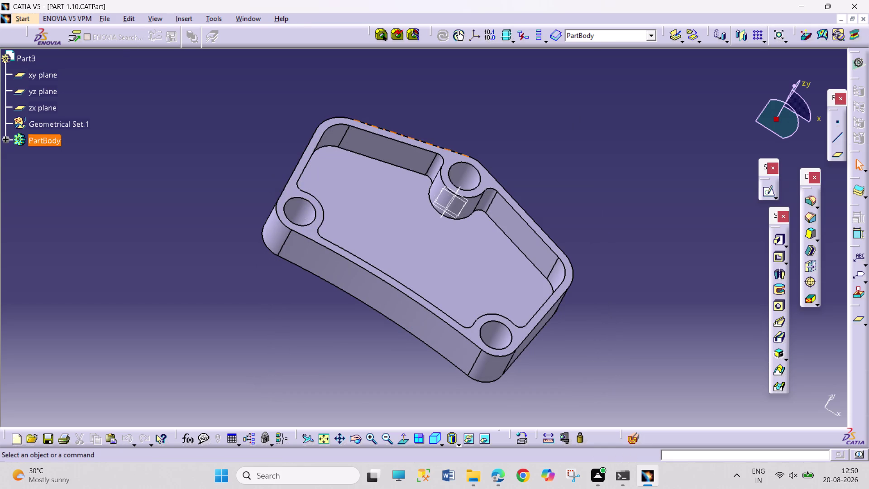
click(364, 434)
drag(432, 399, 432, 385)
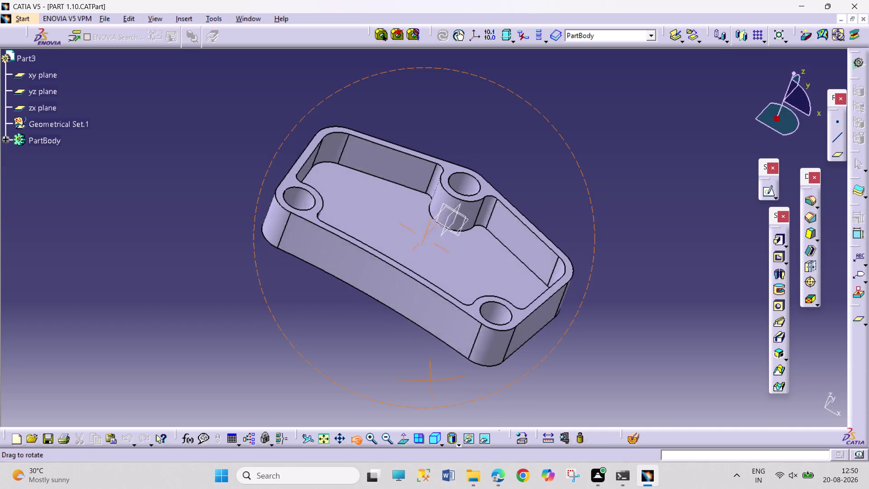
drag(431, 385, 439, 336)
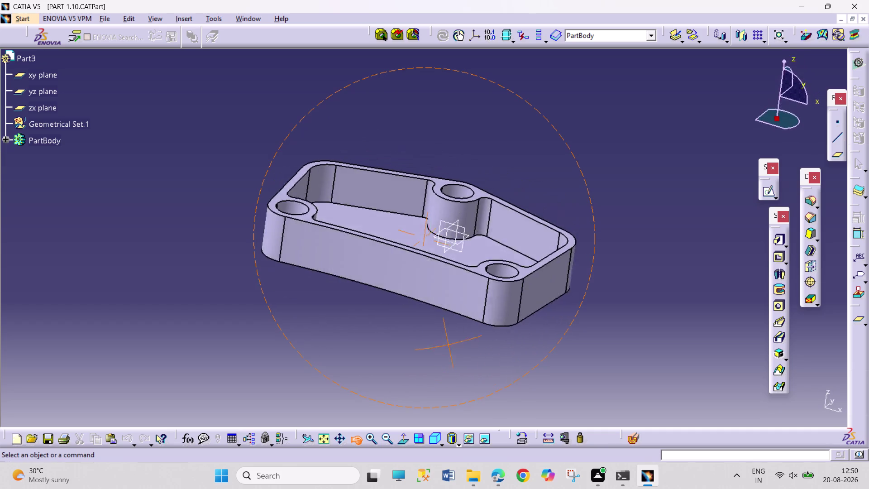
drag(438, 337, 324, 366)
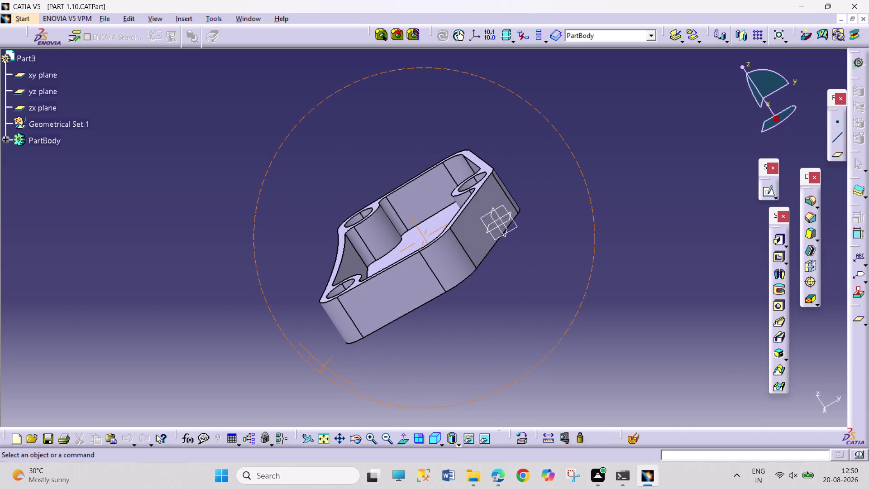
click(359, 436)
drag(216, 274, 425, 194)
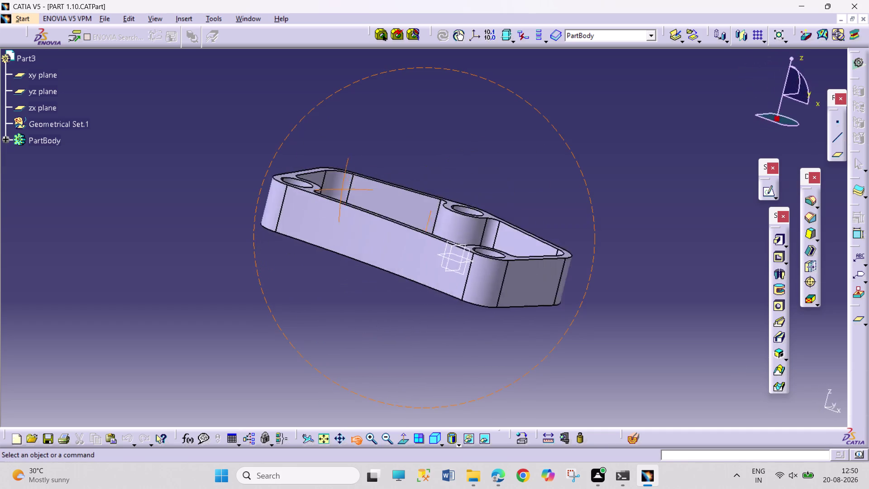
drag(426, 194, 413, 276)
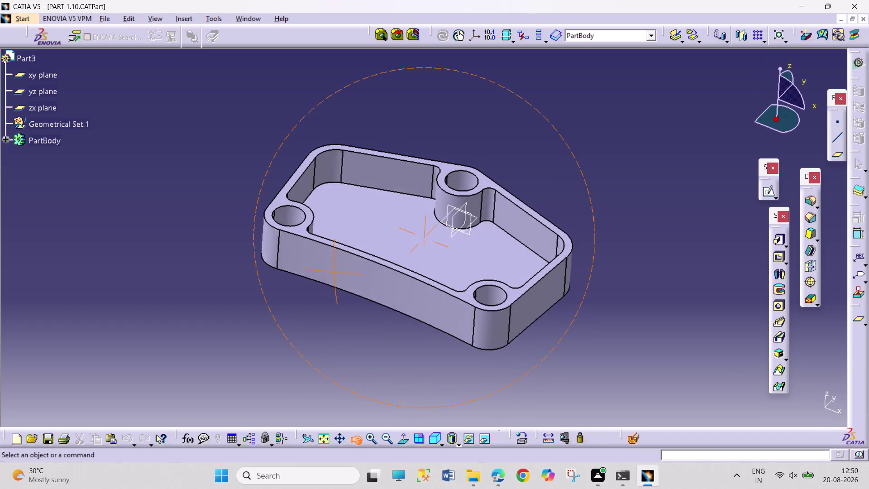
drag(413, 277, 412, 277)
click(255, 318)
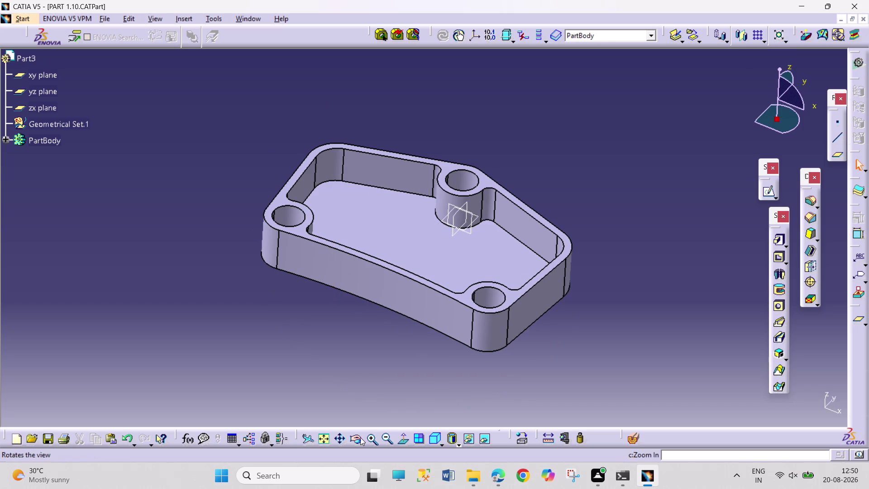
click(360, 437)
drag(572, 320, 553, 275)
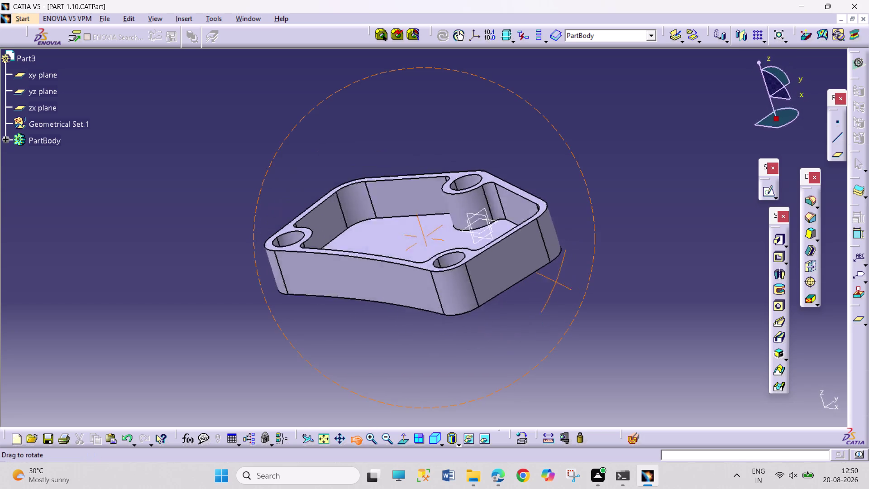
drag(553, 274, 462, 397)
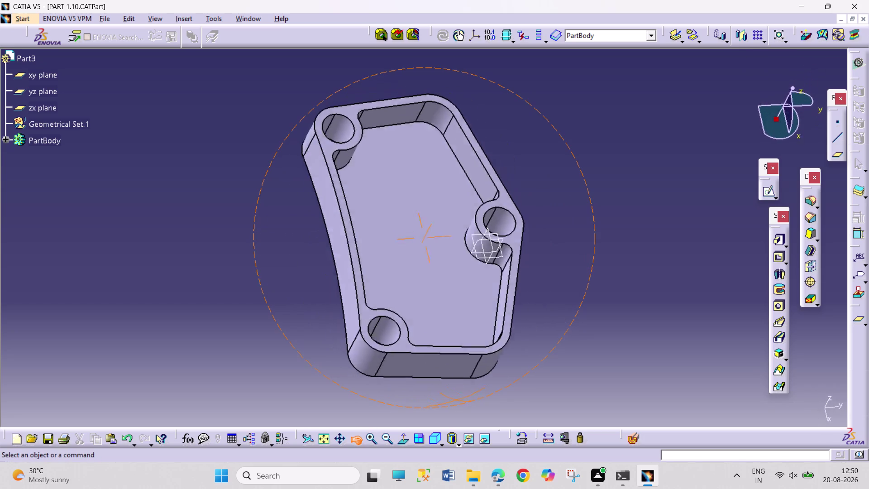
drag(462, 397, 576, 363)
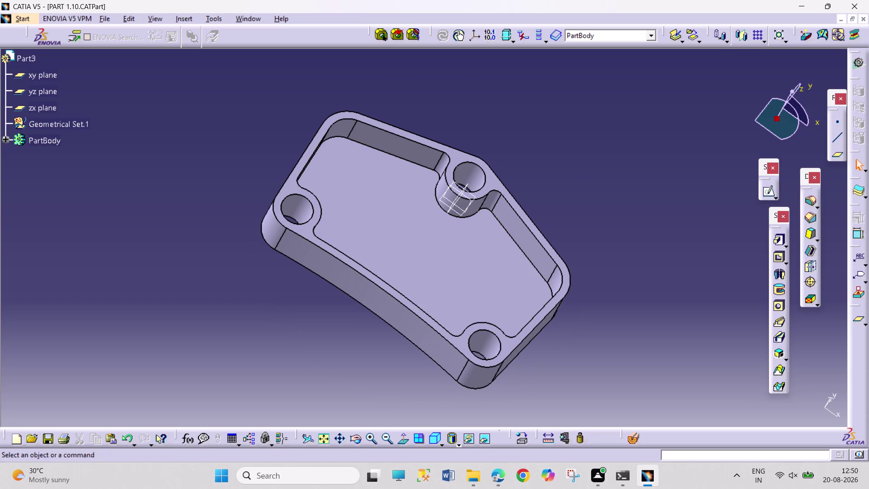
click(34, 17)
Start a Drafting drawing from the part with an empty layout on an A3 ISO sheet.
click(83, 45)
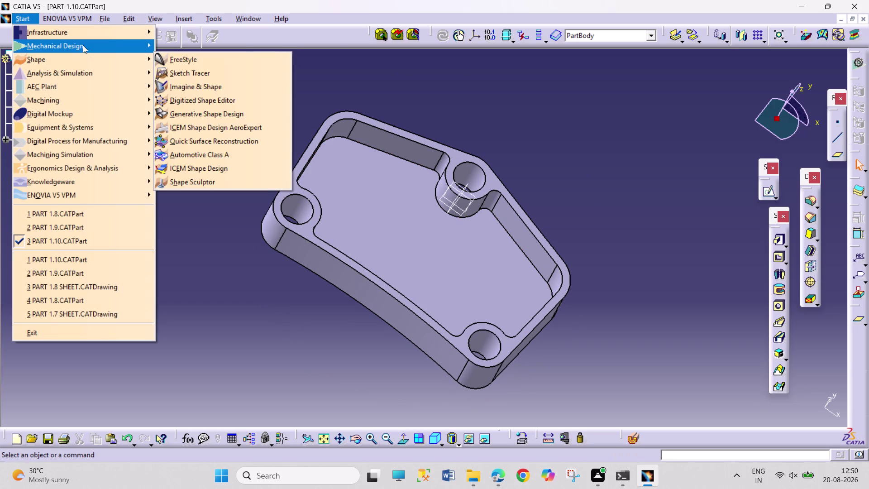
click(304, 157)
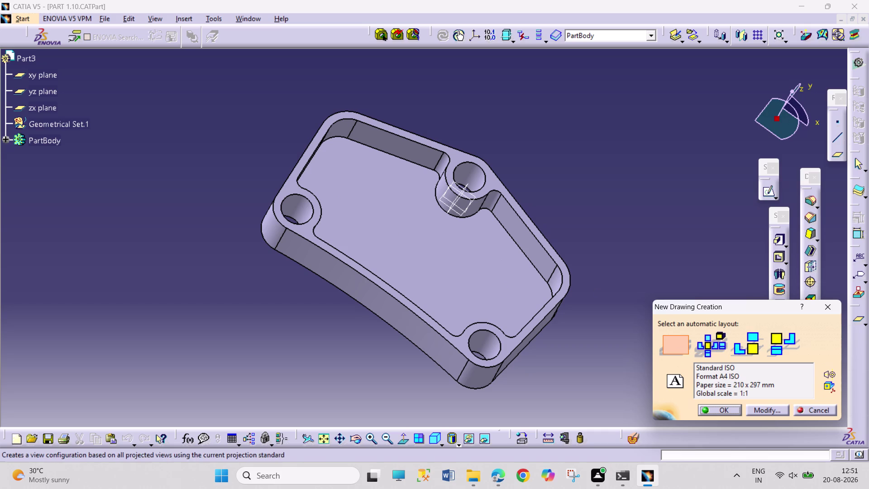
click(780, 409)
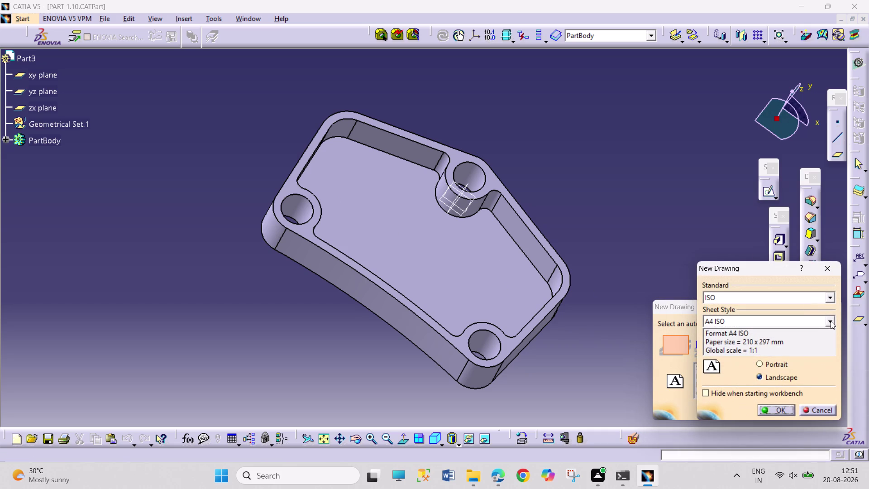
click(830, 319)
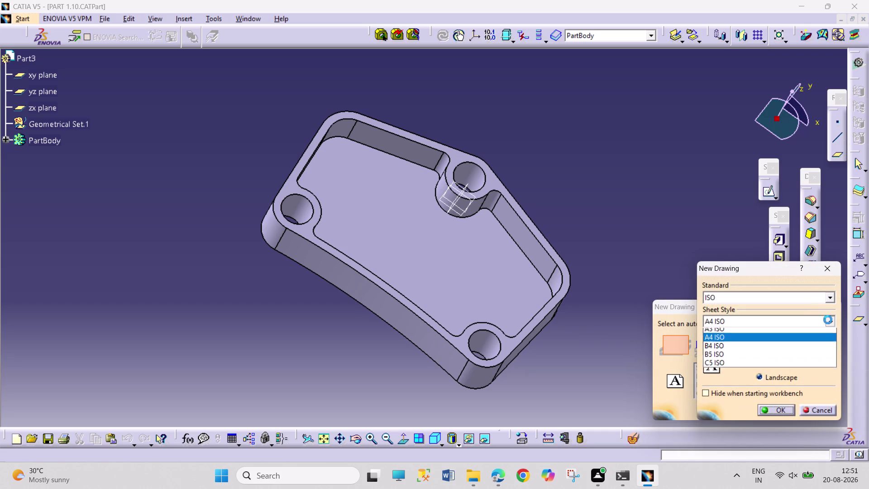
click(760, 358)
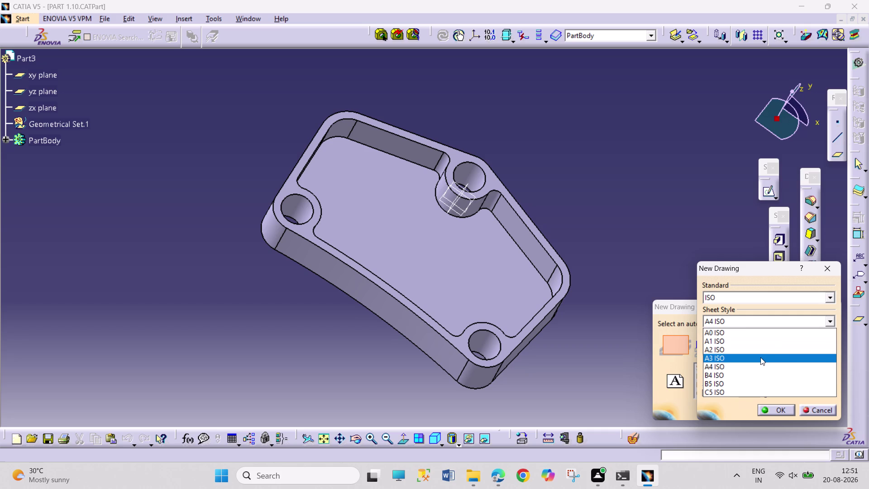
click(776, 405)
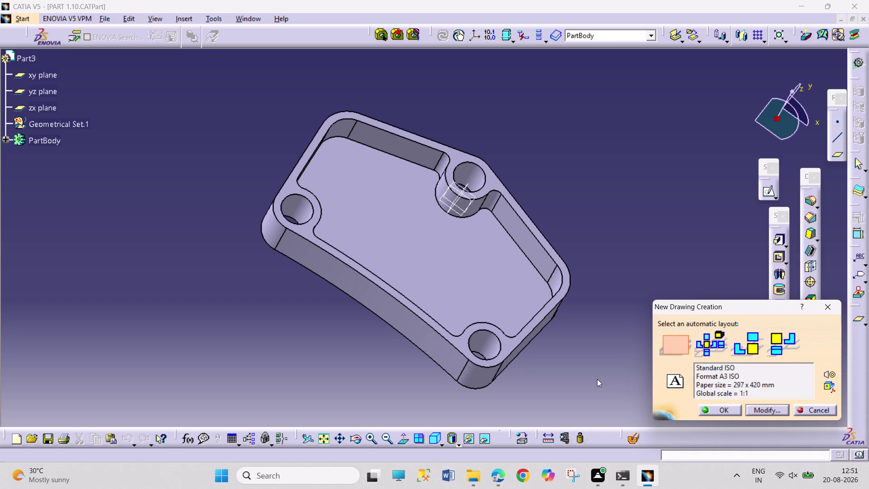
click(712, 408)
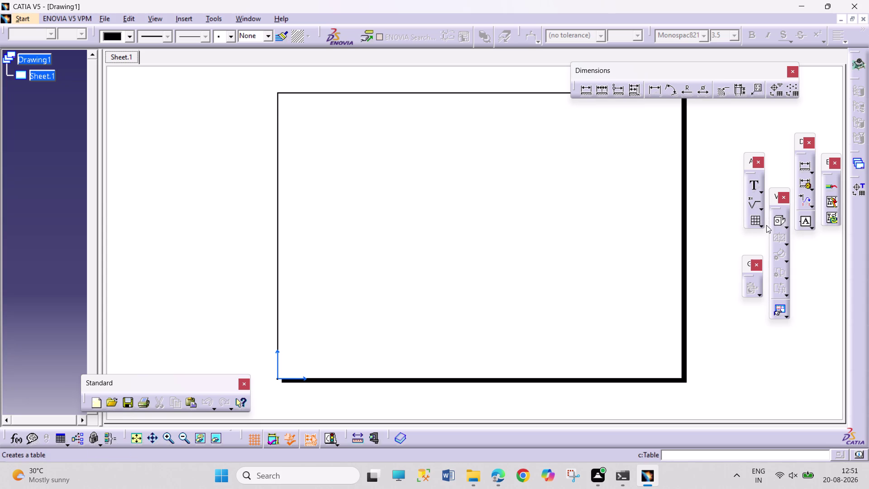
Switch Drawing1 to sheet background editing from the Edit menu.
click(786, 224)
click(760, 235)
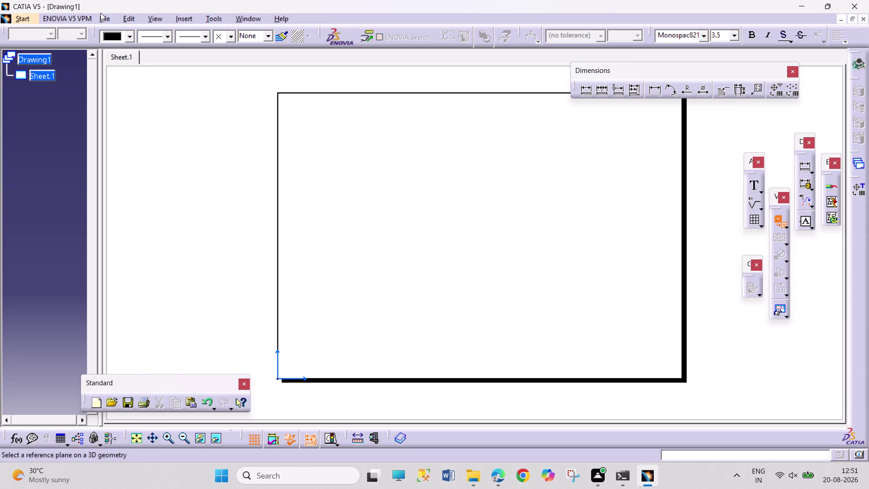
click(133, 19)
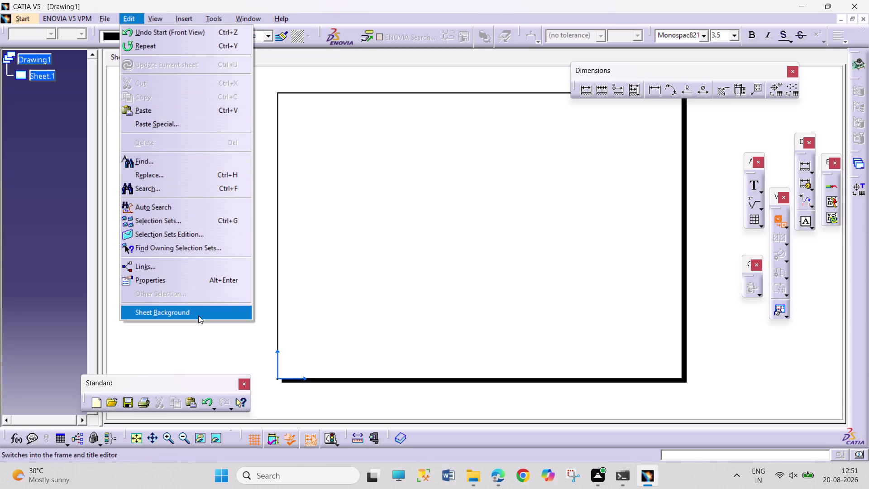
click(198, 316)
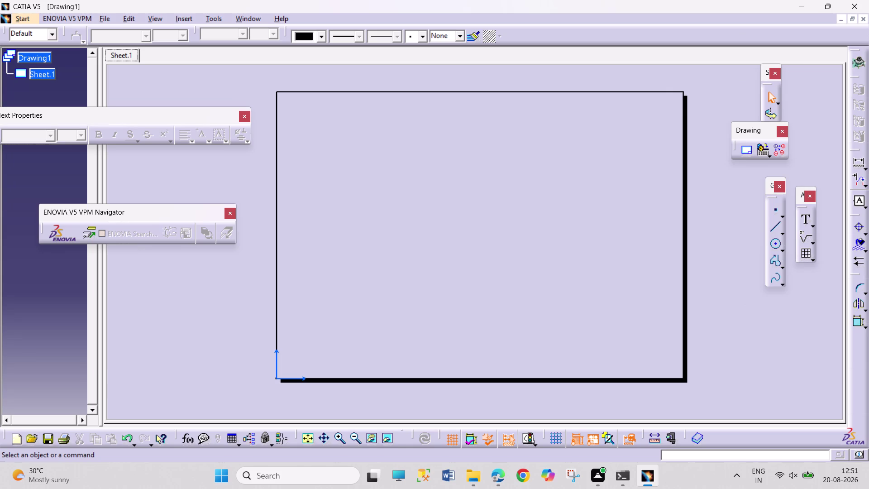
click(744, 150)
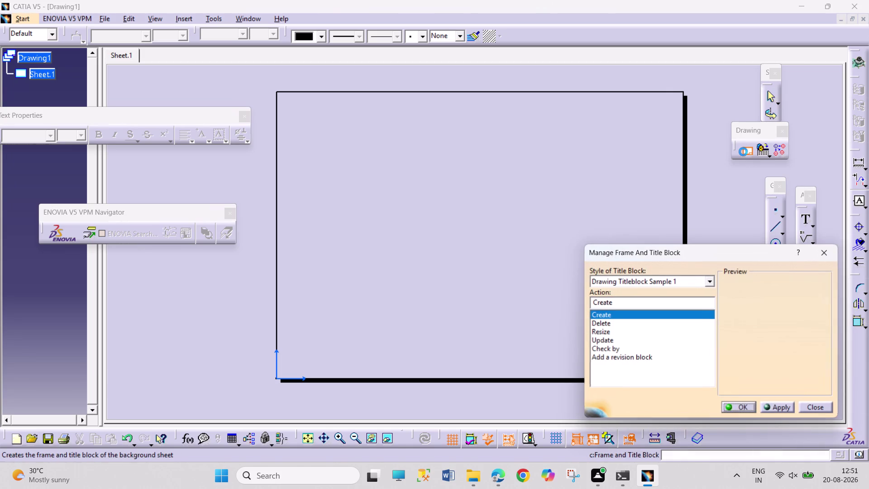
Create the Drawing Titleblock Sample 1 frame, then edit the title block's XXX text.
click(752, 406)
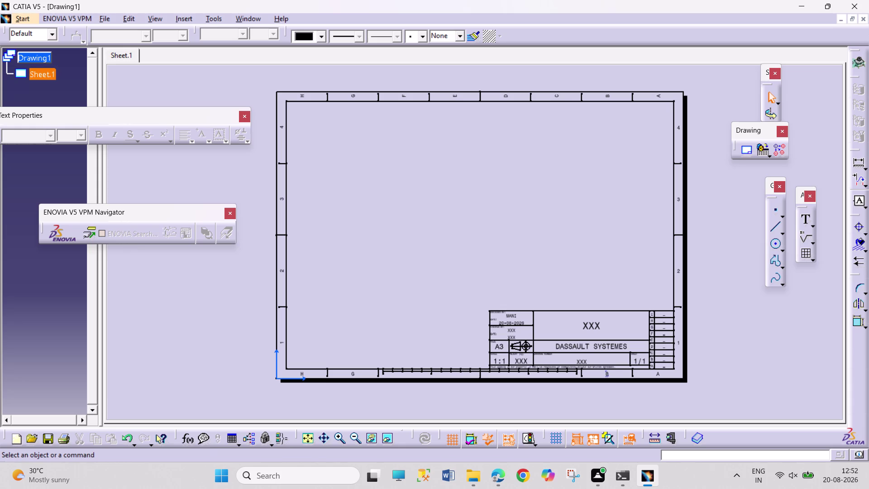
click(308, 439)
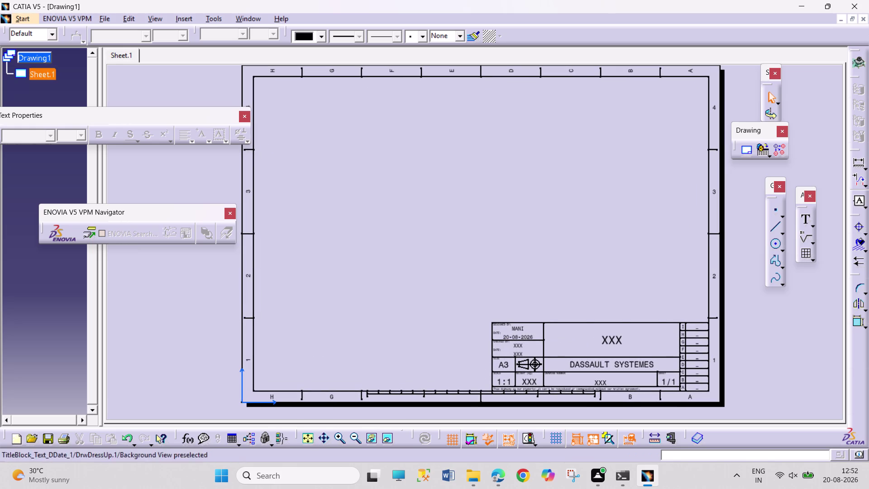
double_click(602, 338)
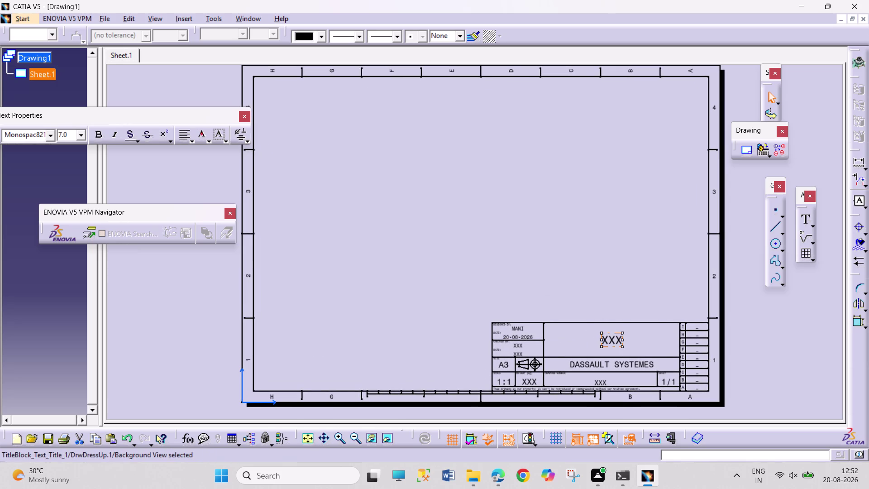
Replace the XXX title text with PART MODELLING in the title block.
key(p)
key(BackSpace)
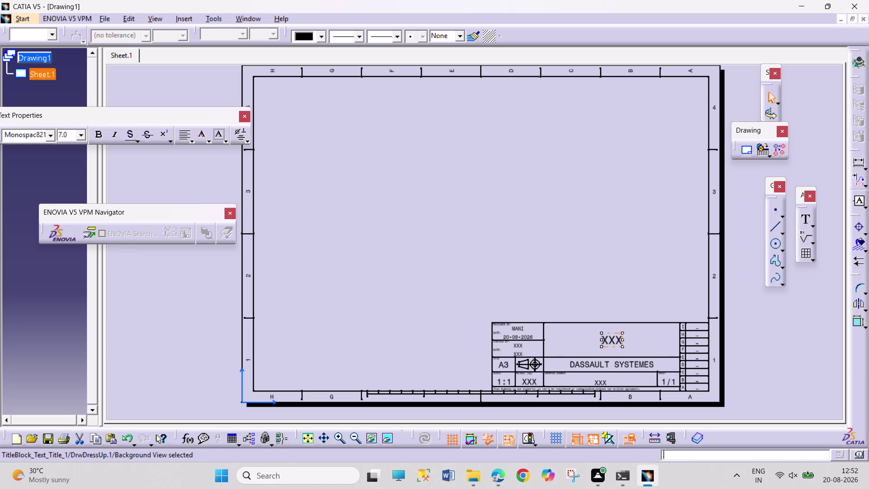
double_click(608, 340)
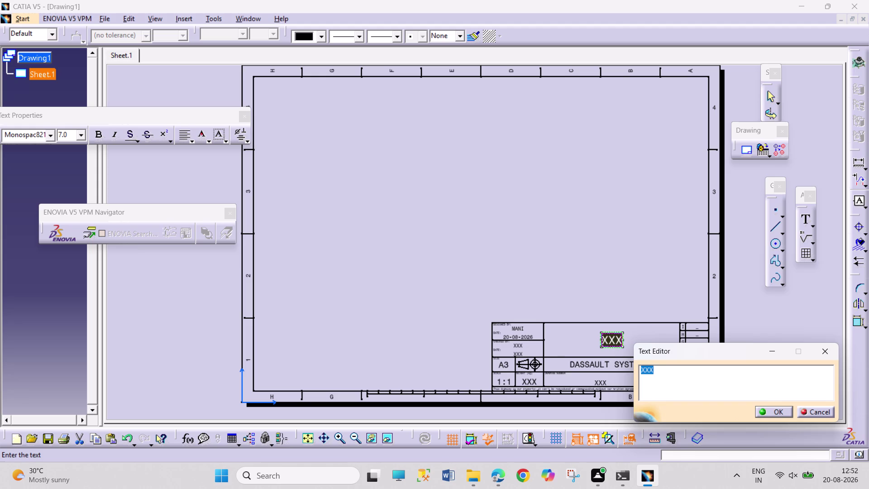
key(p)
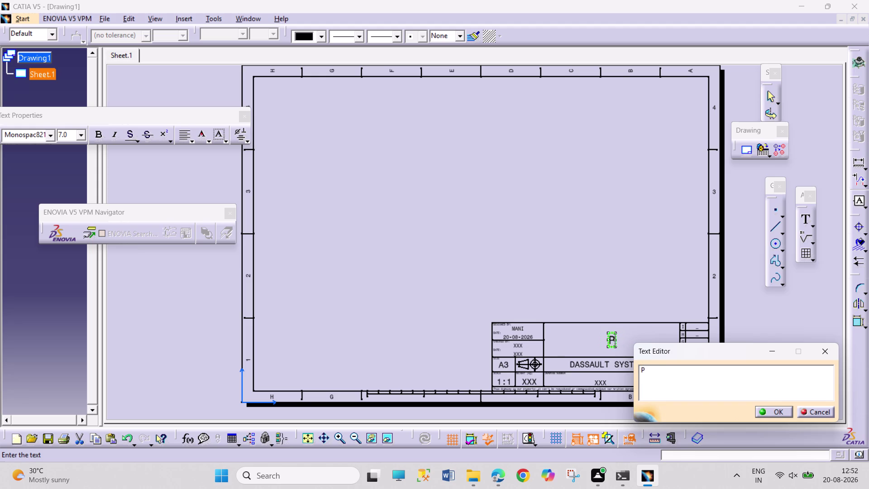
key(a)
text(RT)
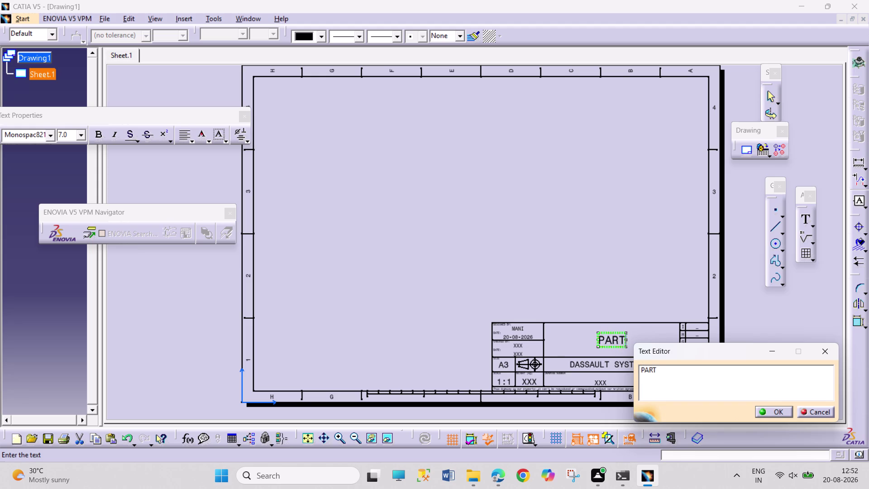
key(space)
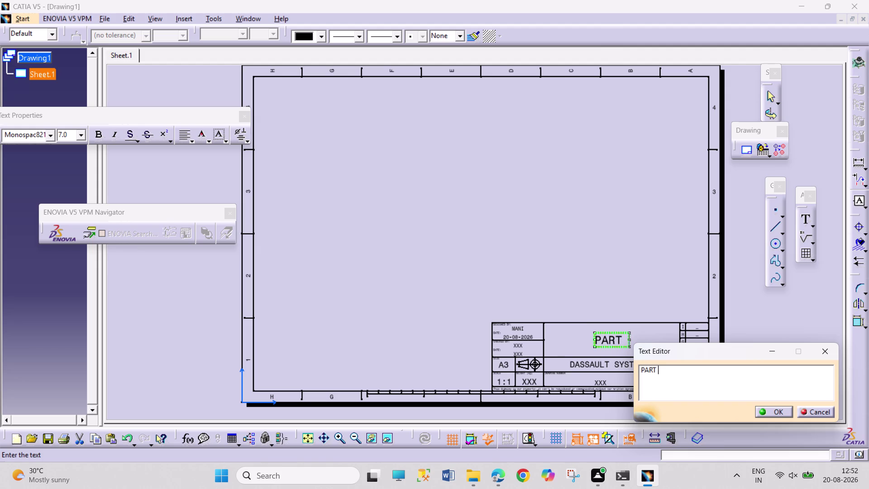
text(MO)
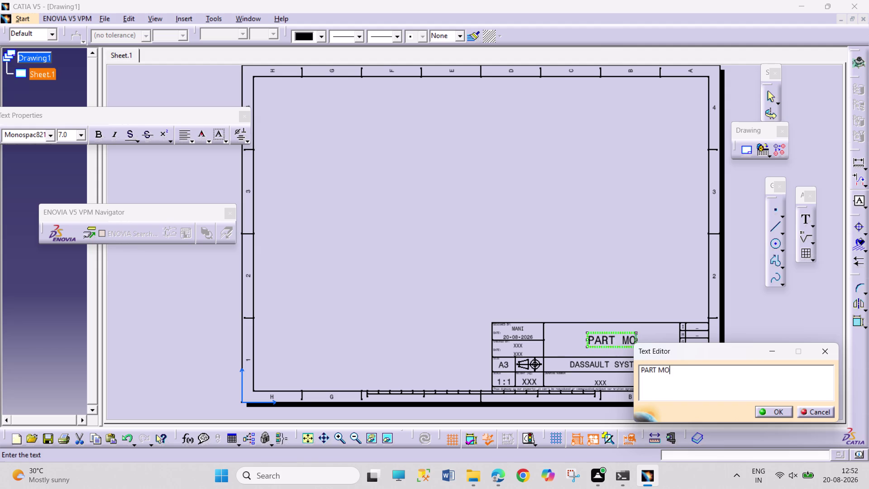
text(DELLING)
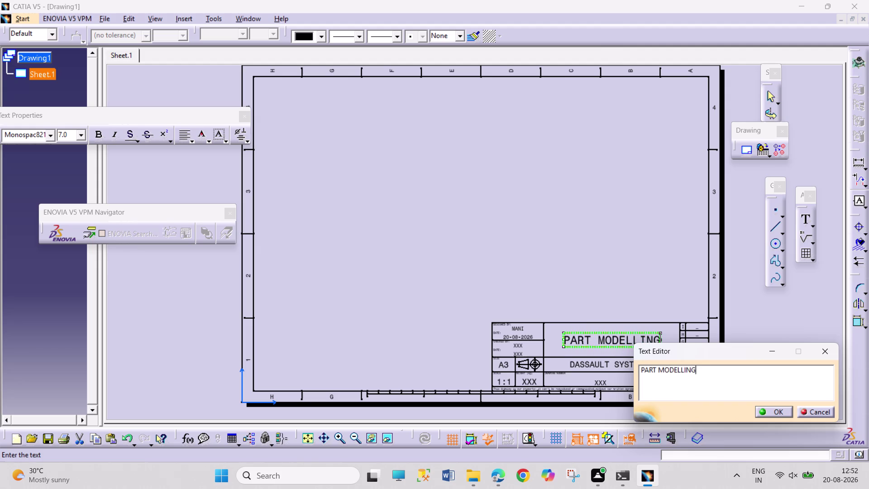
key(Return)
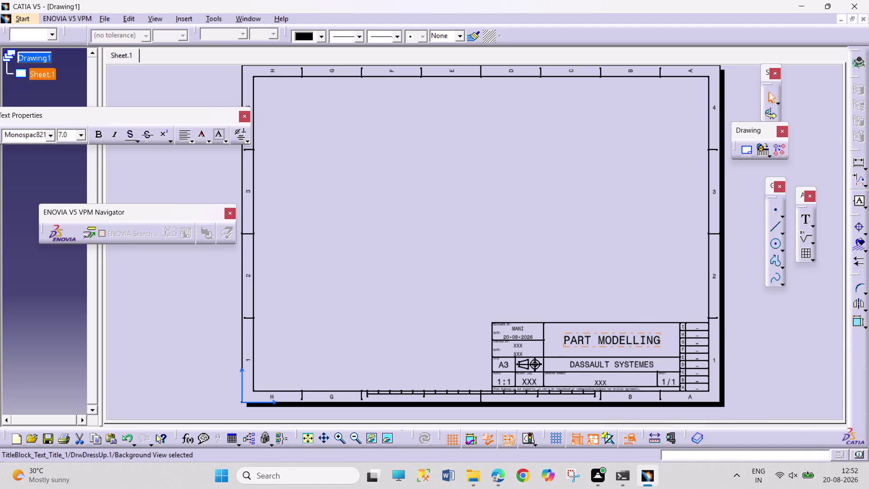
double_click(523, 328)
Select the drafted-by text in the title block.
double_click(523, 328)
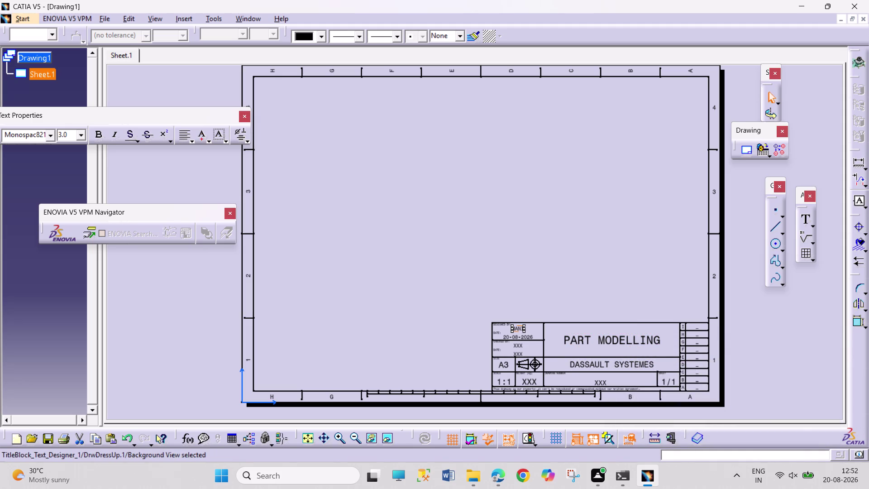
double_click(523, 323)
double_click(522, 330)
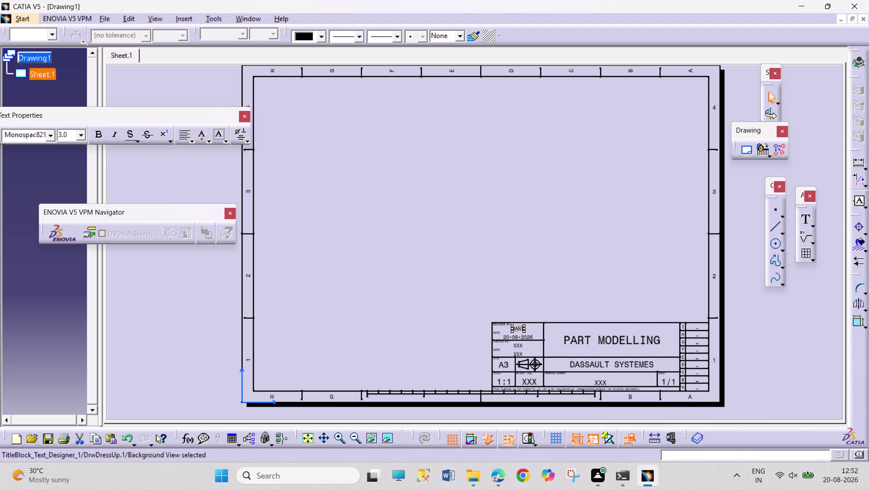
triple_click(521, 328)
click(521, 328)
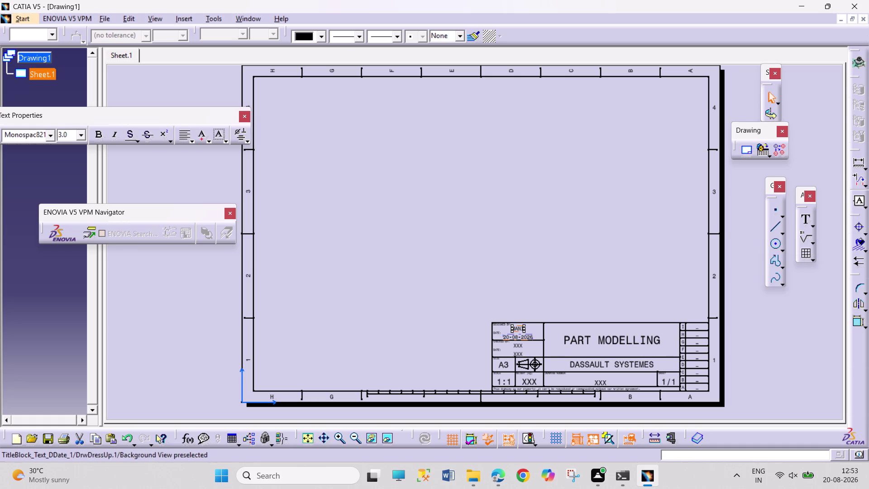
click(638, 281)
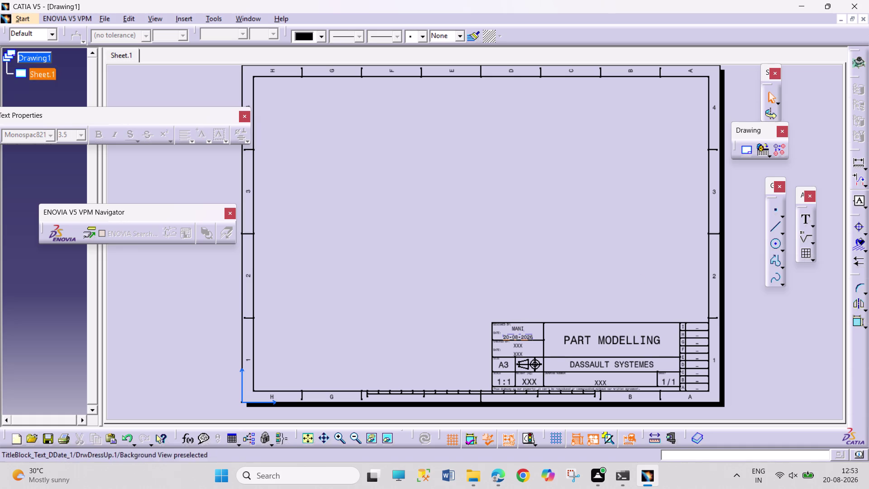
Retype the drafted-by name as T.PRAVEENKUMAR.
double_click(518, 326)
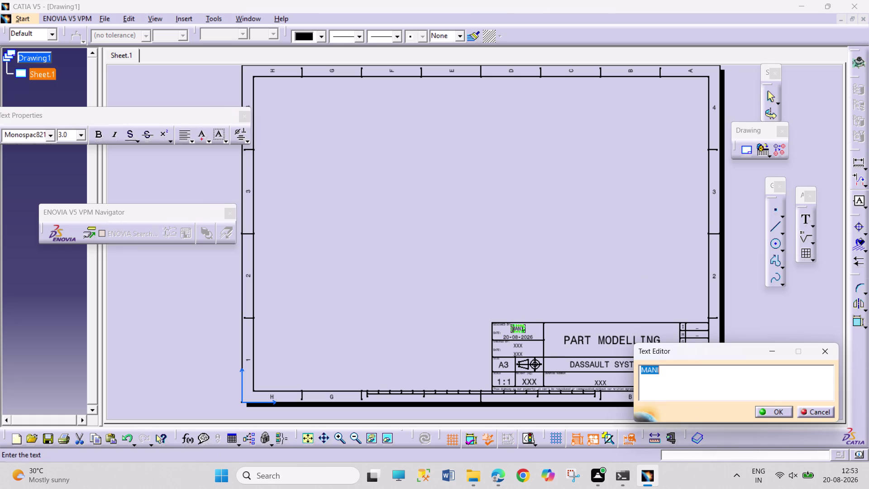
key(t)
text(.)
text(PRAVE)
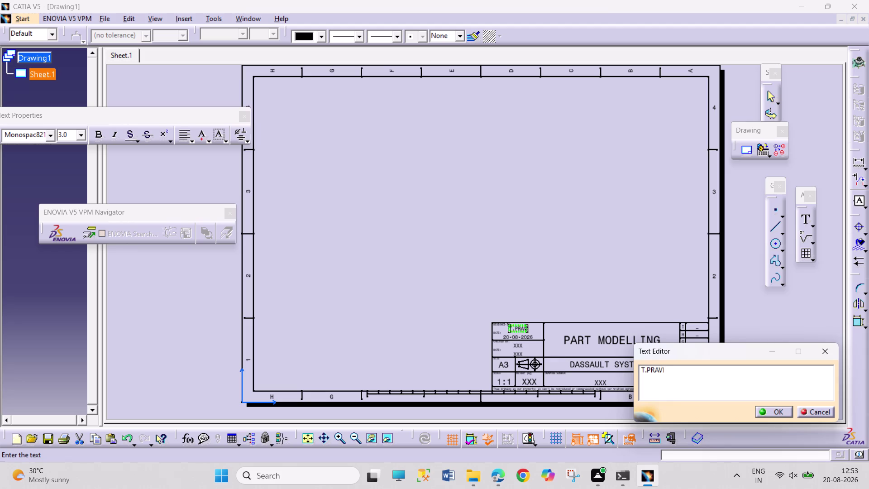
text(E)
text(NKU)
text(MAR)
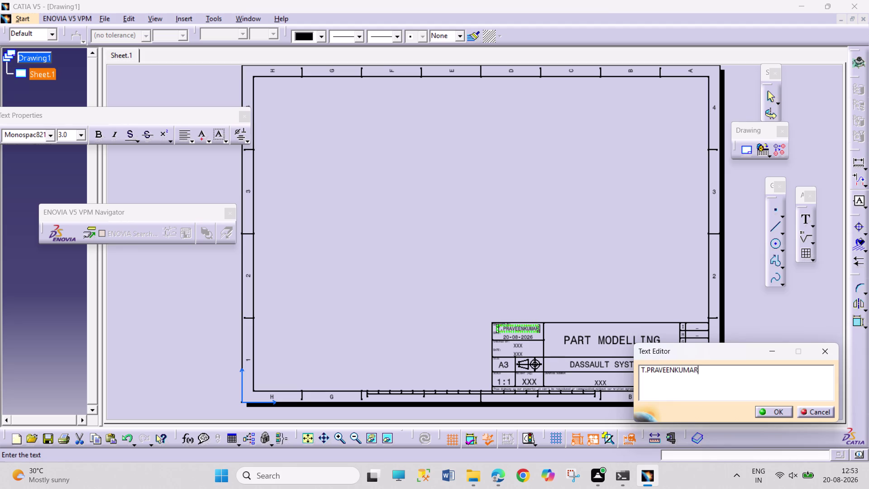
Split the name into T.PRAVEEN KUMAR and confirm the edit.
key(Left)
key(Left)
key(Left)
key(Left)
key(Left)
key(Left)
key(Right)
key(space)
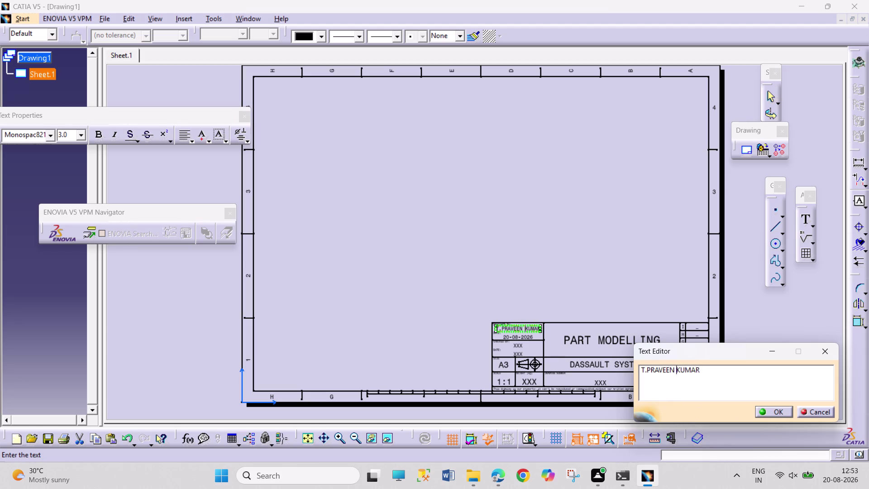
key(Right)
key(Right)
key(Right)
key(Right)
key(Return)
click(501, 275)
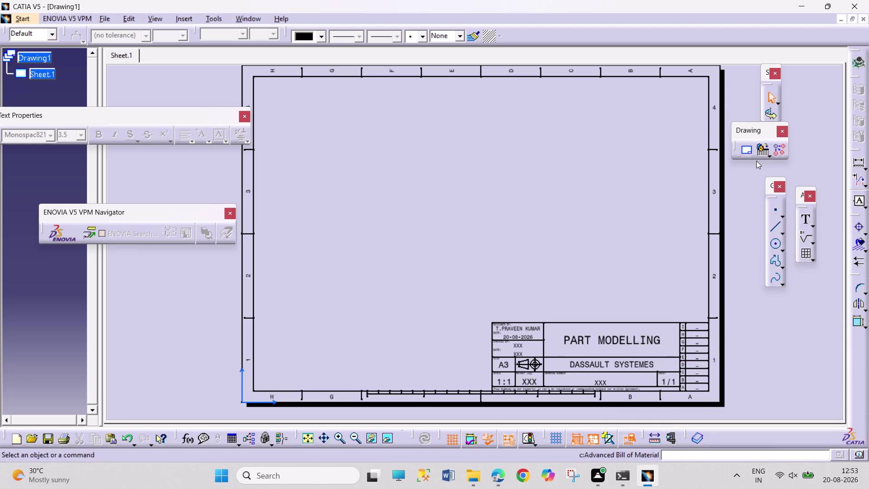
click(128, 22)
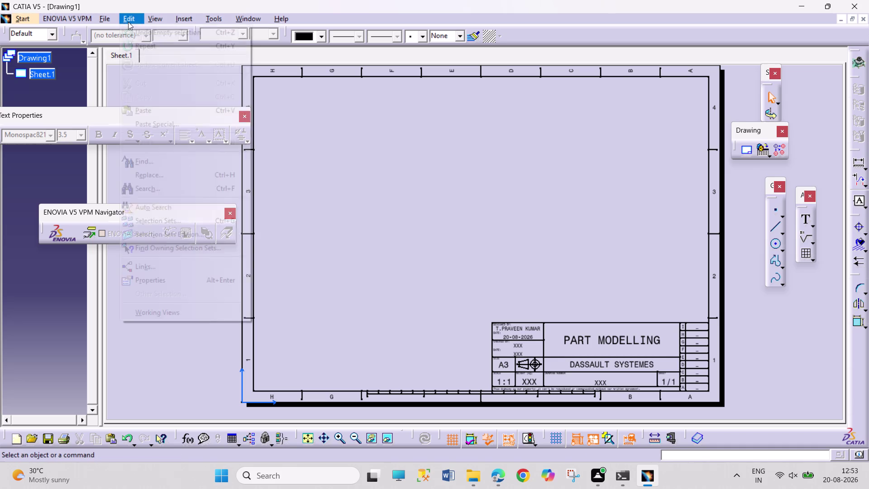
Start a front view and switch to the PART 1.10 model.
click(183, 310)
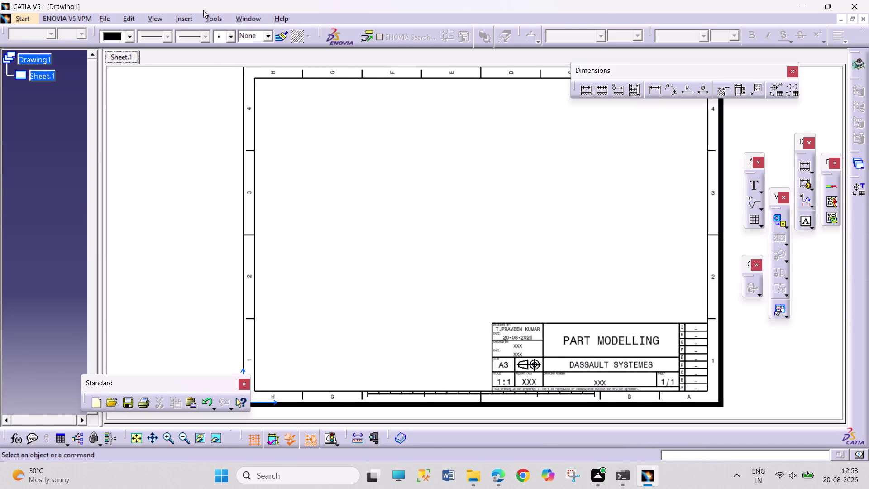
drag(777, 218, 771, 219)
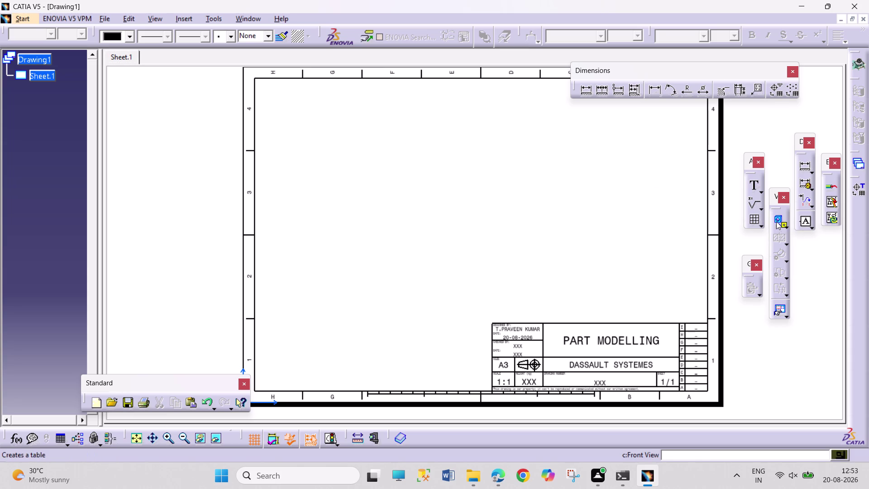
click(776, 221)
click(238, 15)
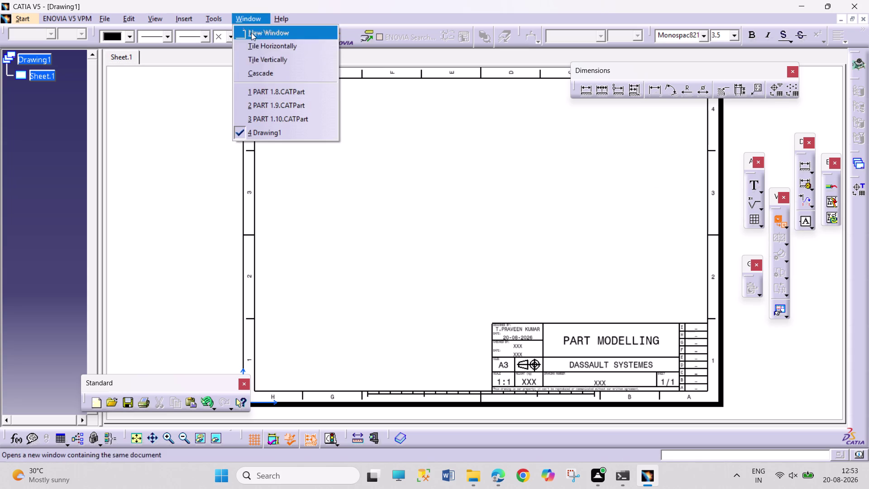
click(283, 119)
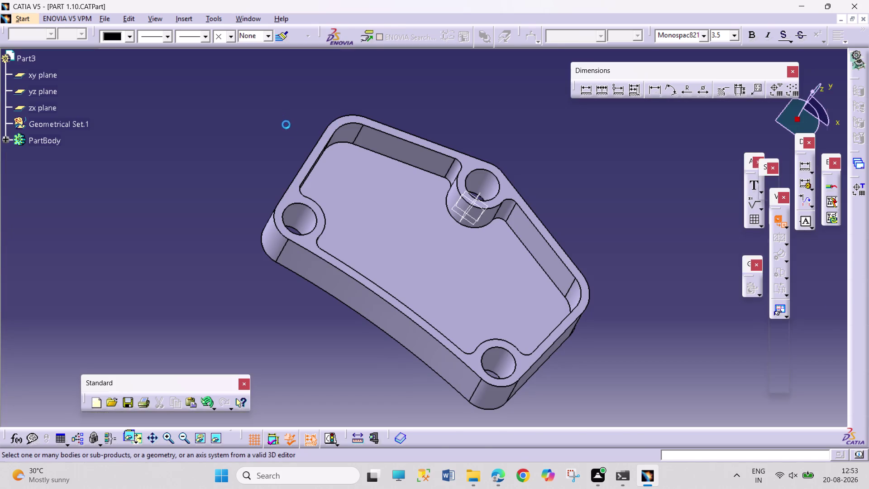
Pick the plate face and place the front view in the sheet's upper-left area.
click(423, 209)
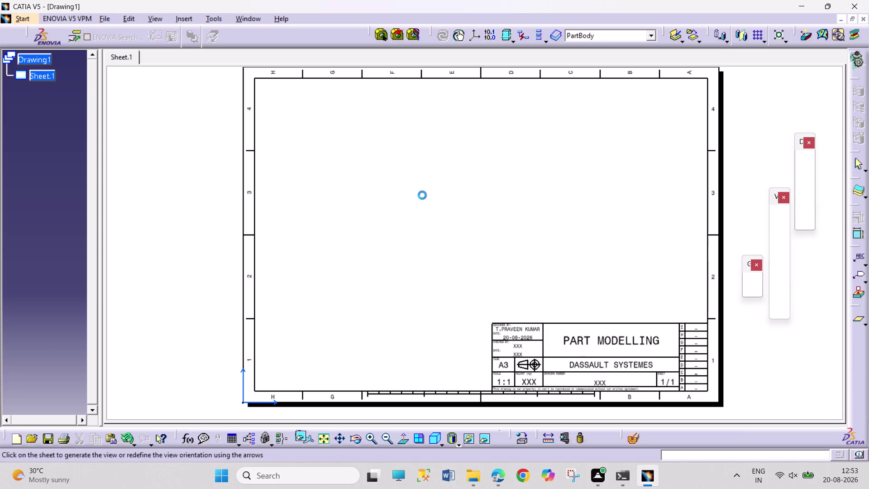
double_click(337, 149)
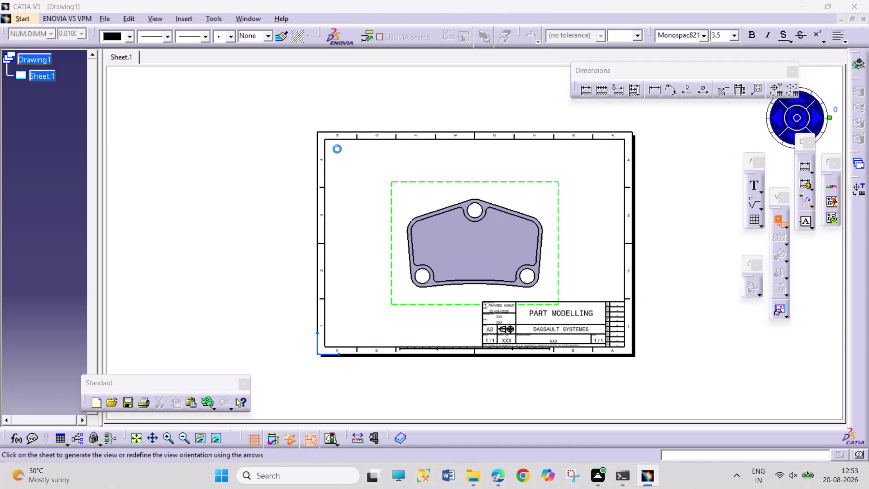
drag(404, 176, 387, 172)
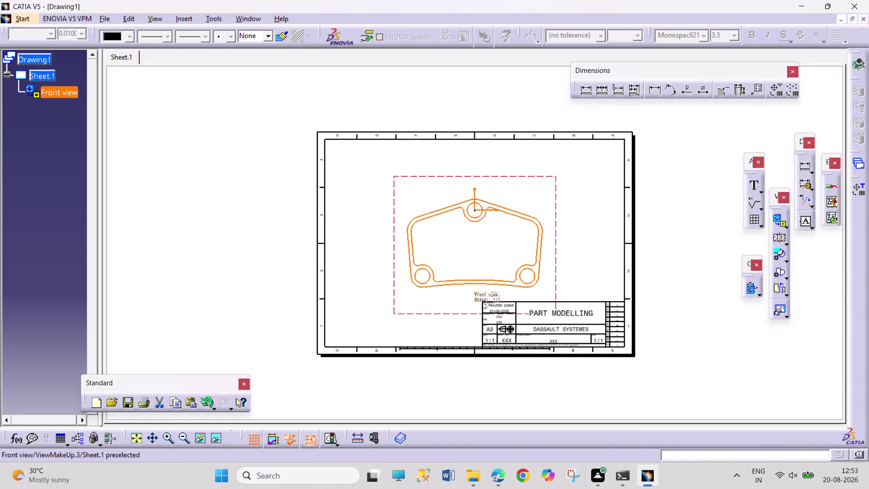
drag(387, 172, 331, 128)
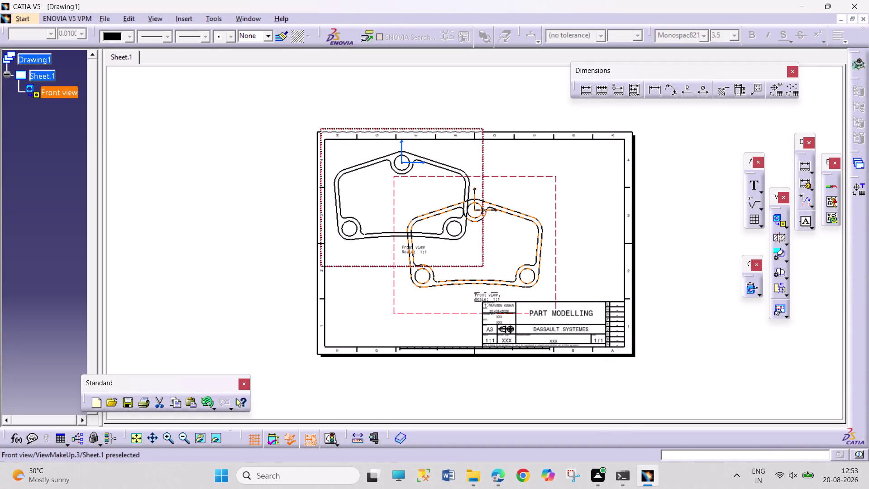
drag(331, 128, 331, 128)
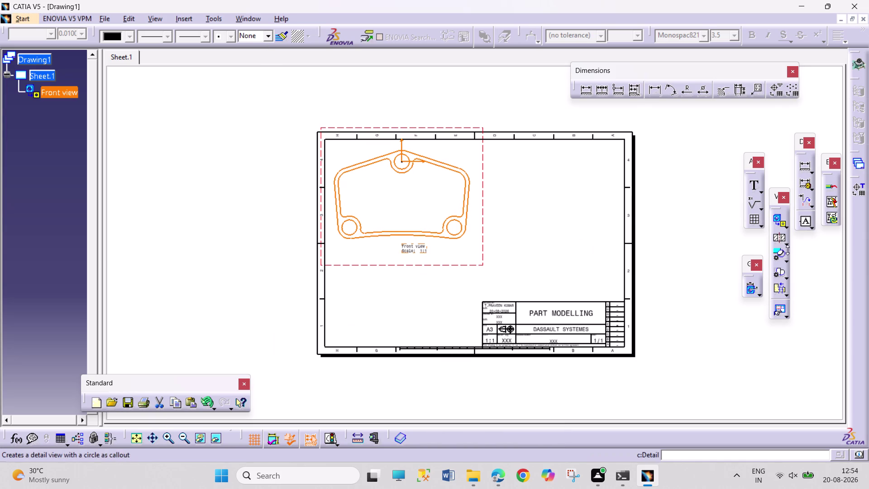
click(788, 226)
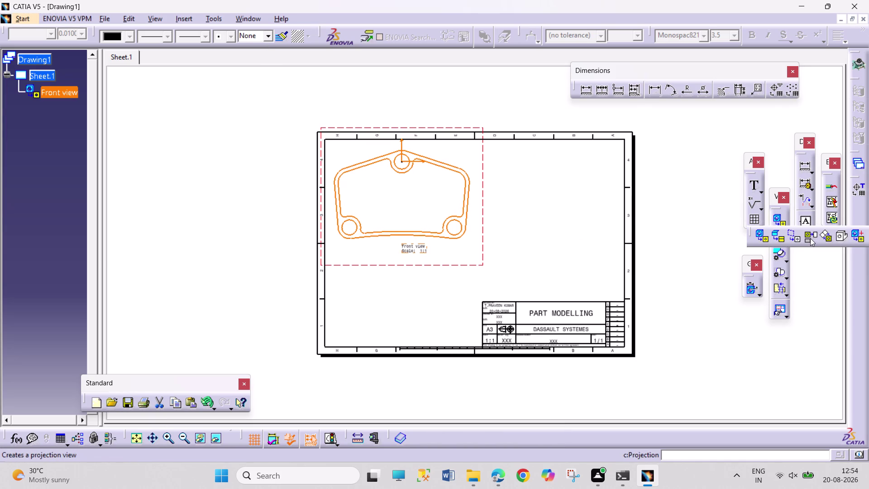
Project a left view to the right of the front view and open its properties.
click(810, 238)
click(530, 210)
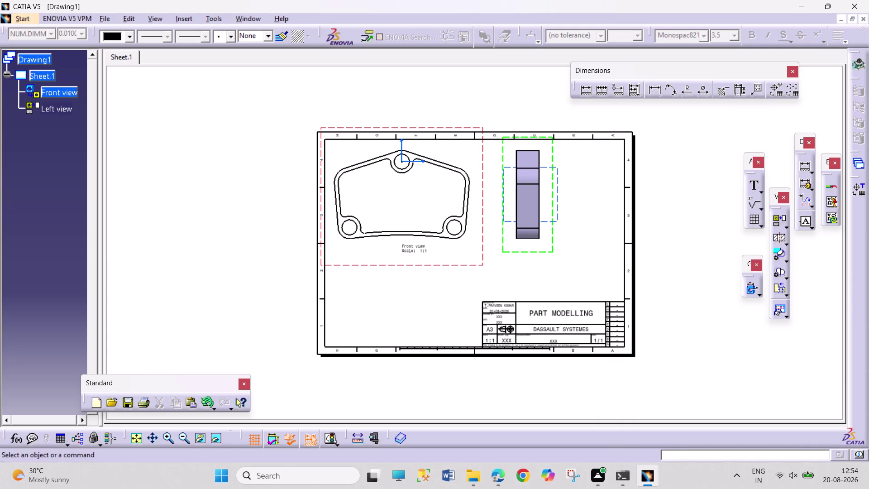
right_click(560, 260)
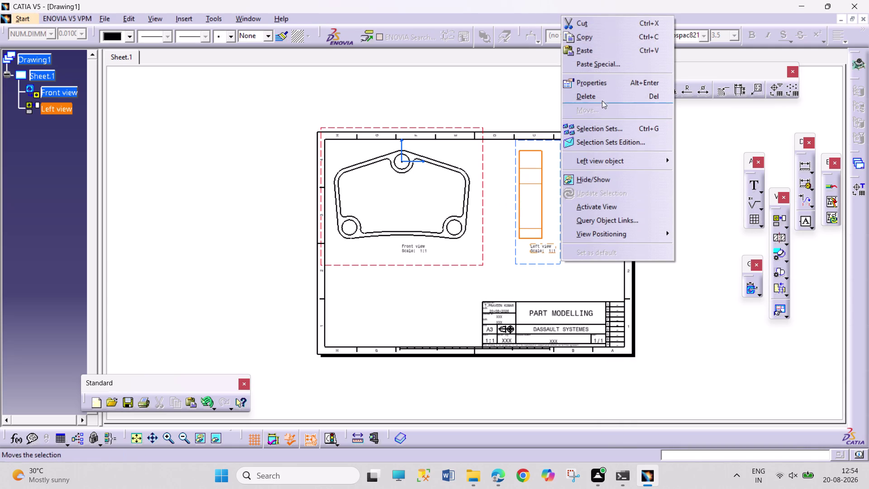
click(606, 83)
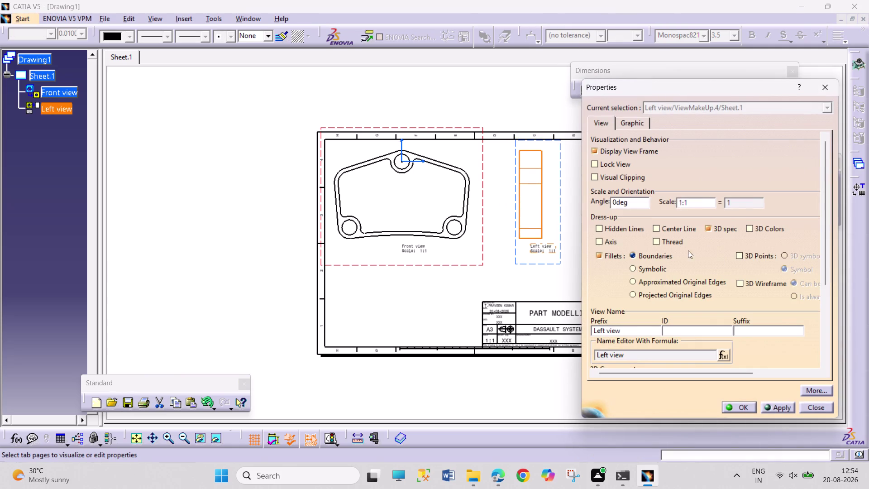
Enable hidden lines and centre lines with axes, apply, then undo twice.
click(664, 229)
click(622, 226)
drag(607, 241, 611, 246)
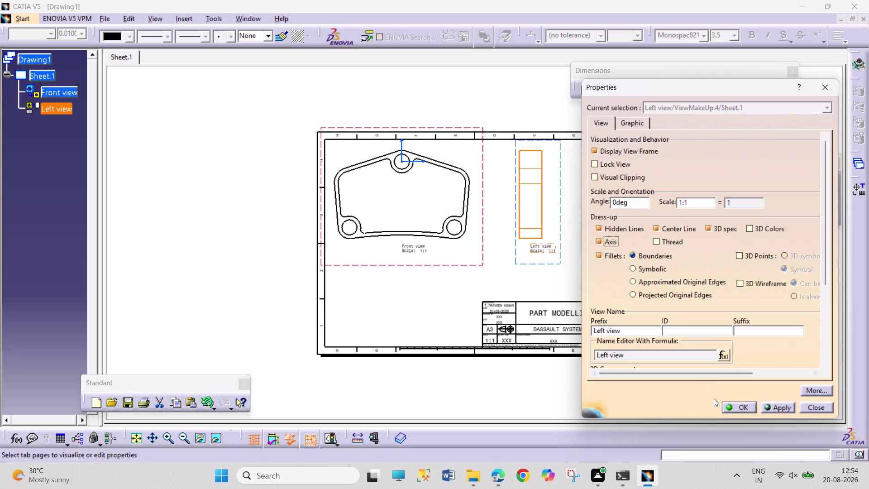
click(731, 407)
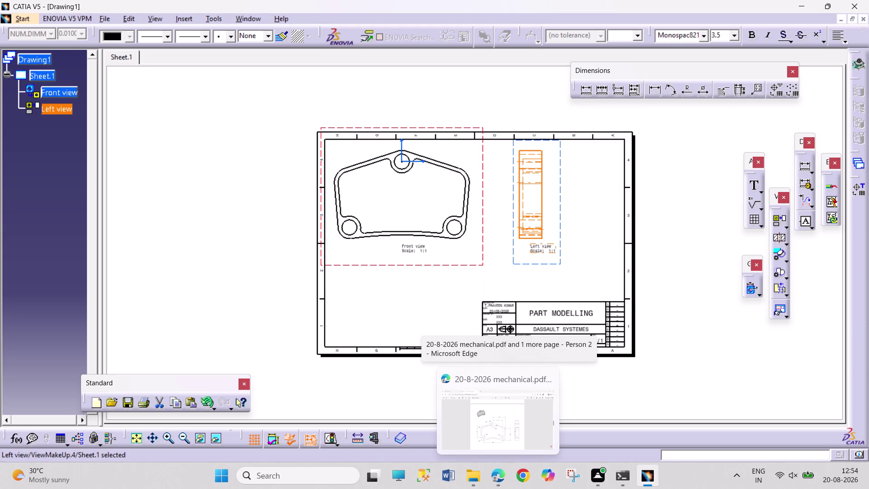
key(ctrl+z)
key(ctrl+z)
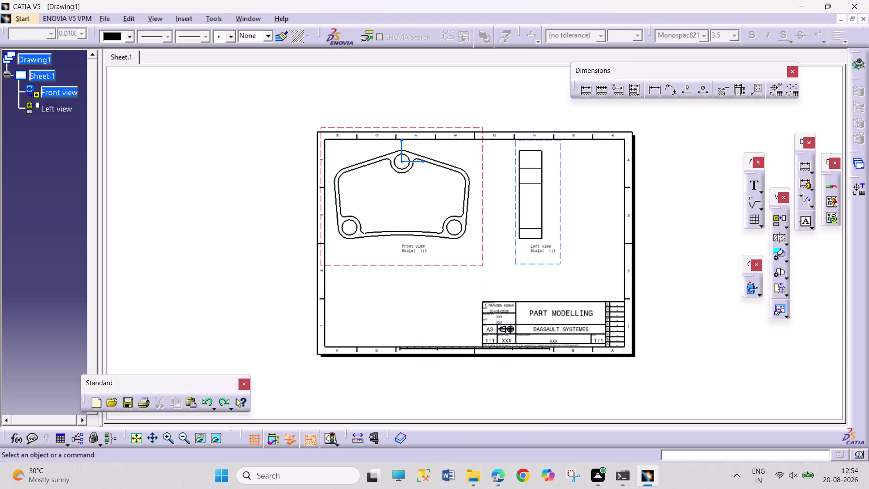
key(ctrl+z)
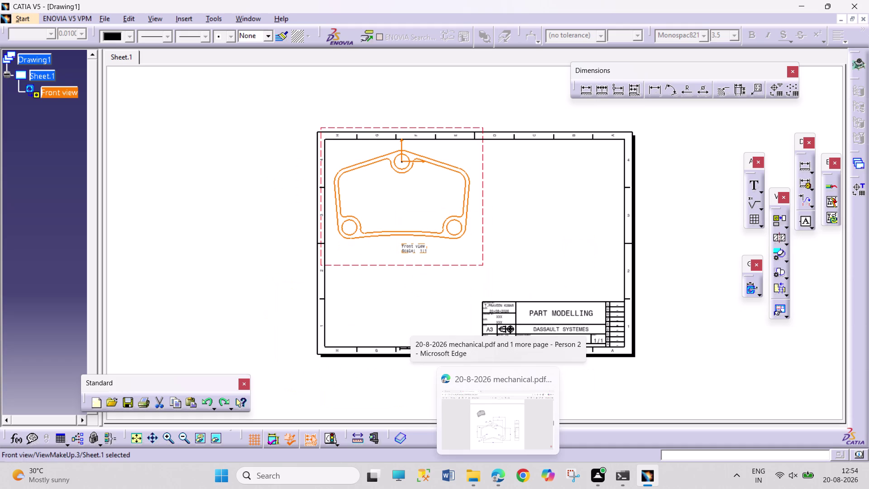
click(775, 219)
click(521, 214)
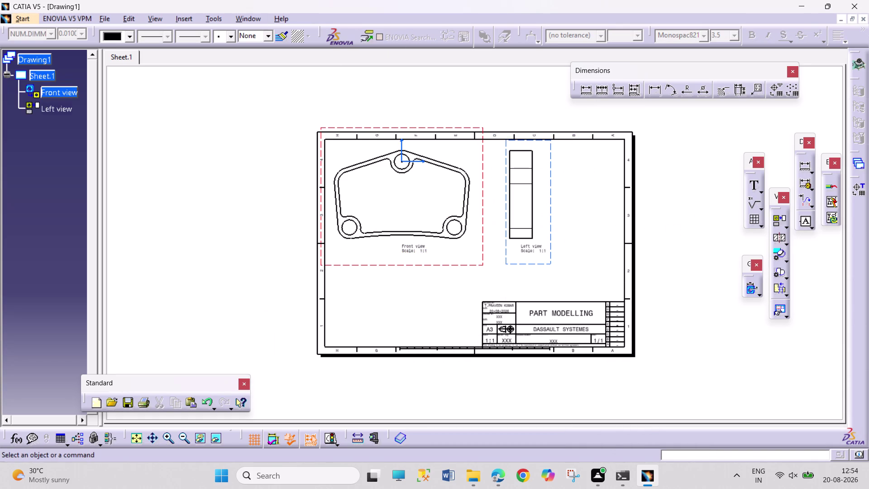
double_click(484, 217)
key(ctrl+z)
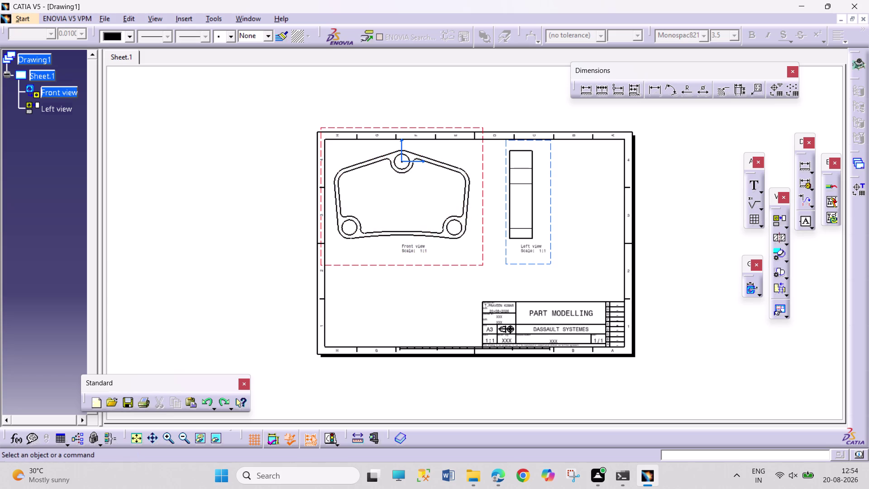
right_click(554, 218)
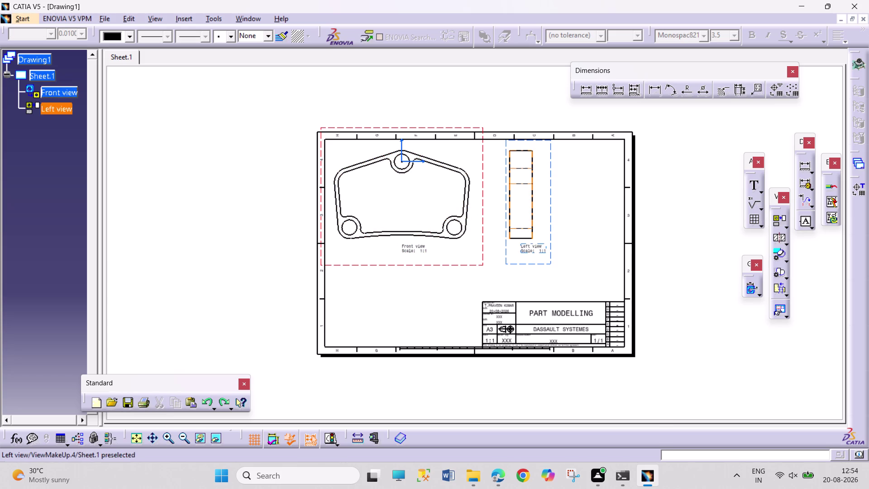
right_click(552, 214)
click(605, 284)
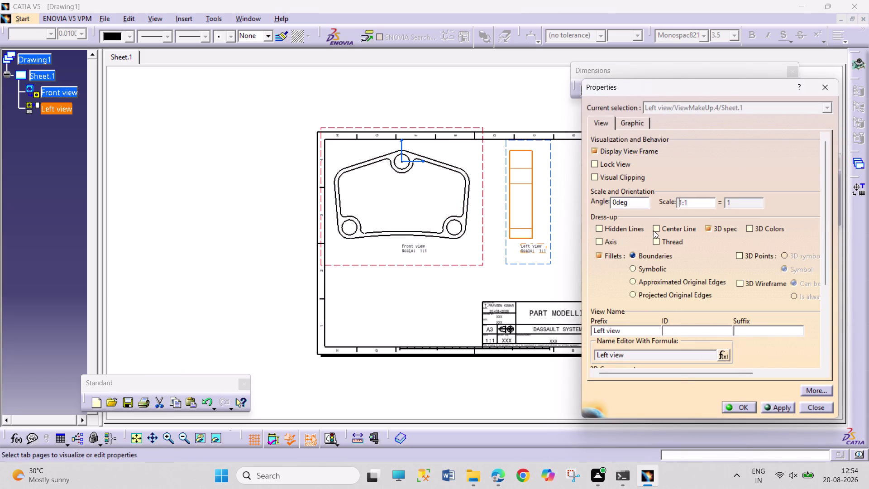
click(637, 229)
click(734, 408)
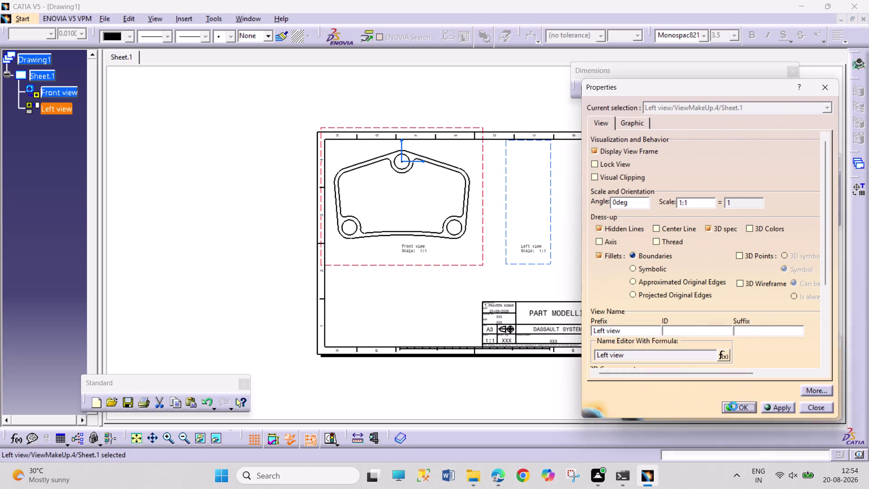
click(688, 341)
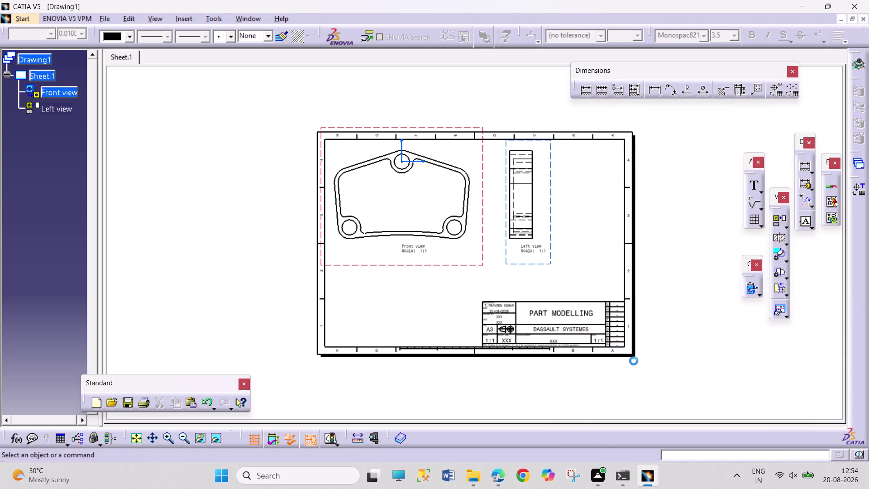
middle_drag(484, 391, 484, 327)
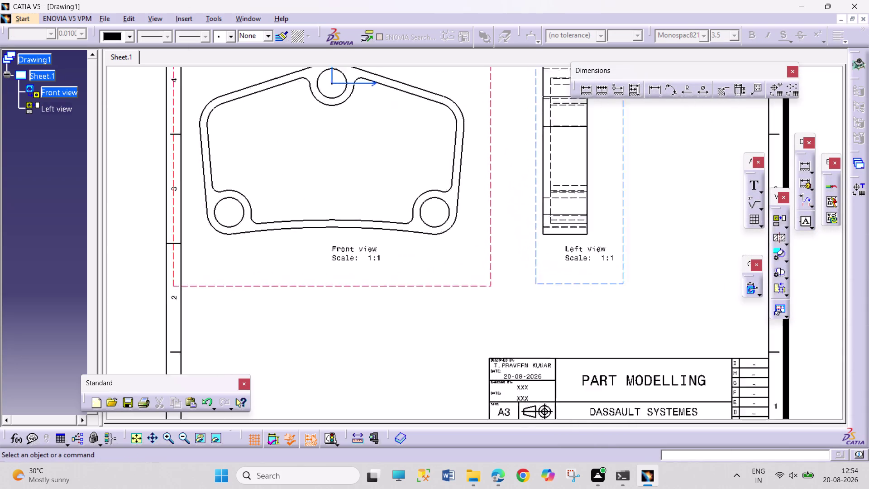
Dimension the front view's top hole as R10.
middle_drag(483, 327, 485, 300)
middle_drag(486, 300, 611, 418)
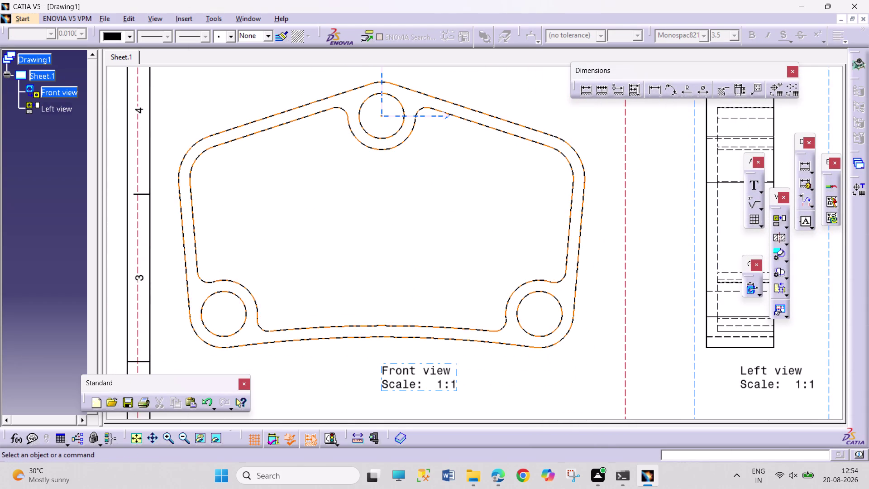
click(591, 93)
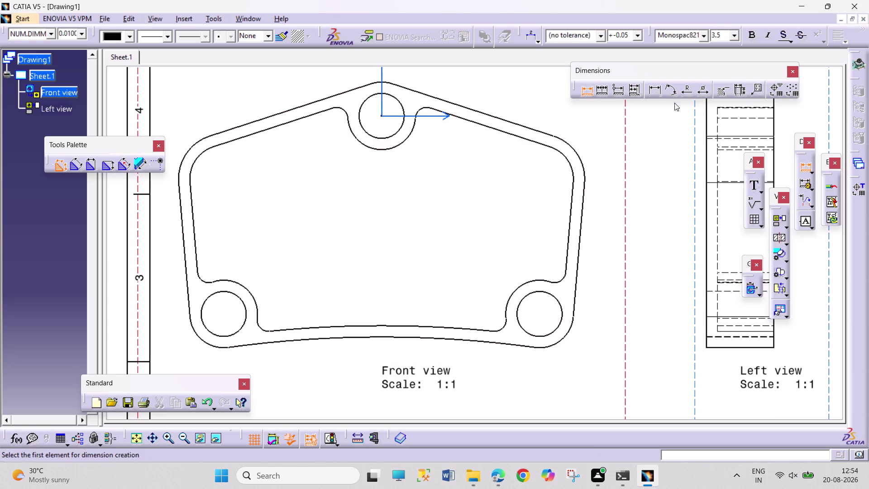
click(681, 92)
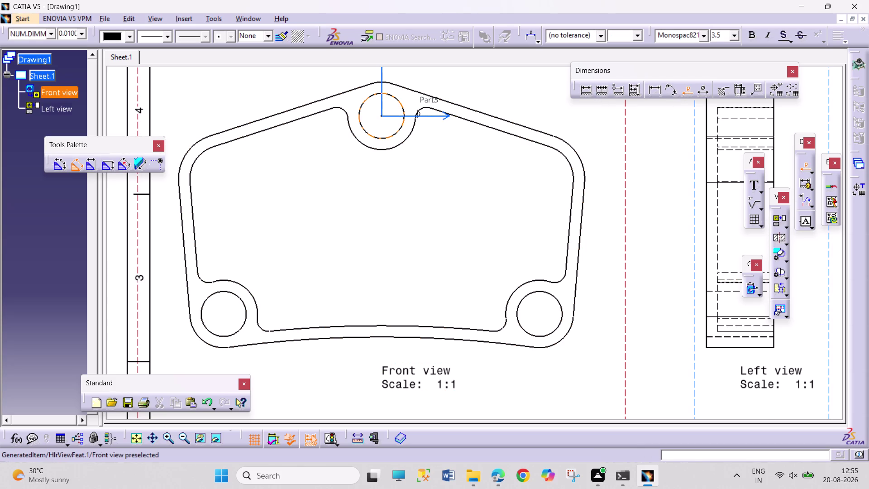
click(402, 107)
click(455, 85)
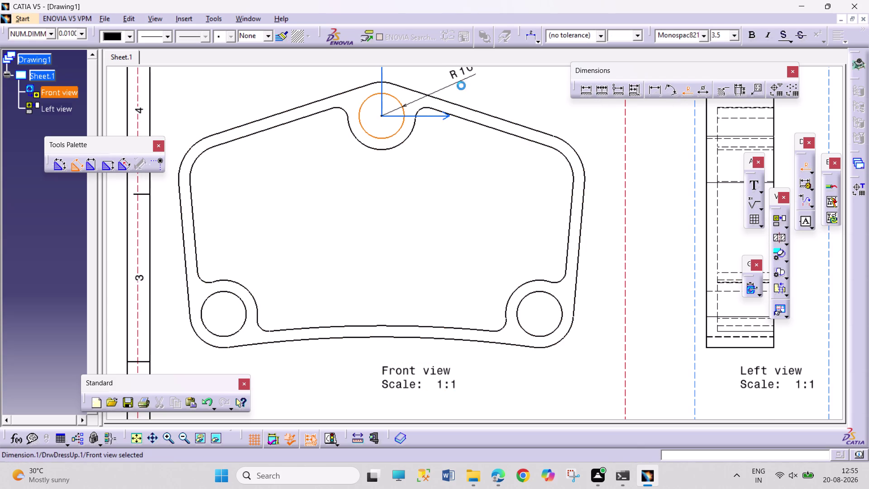
drag(683, 93, 678, 92)
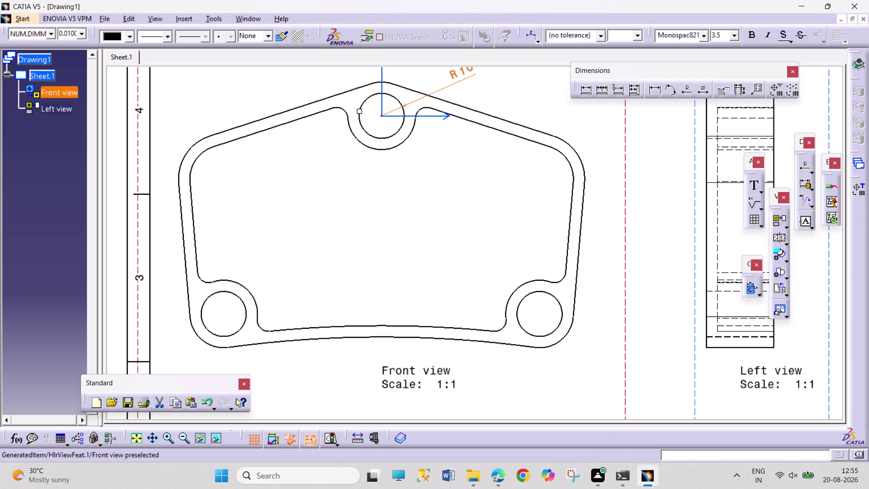
click(409, 136)
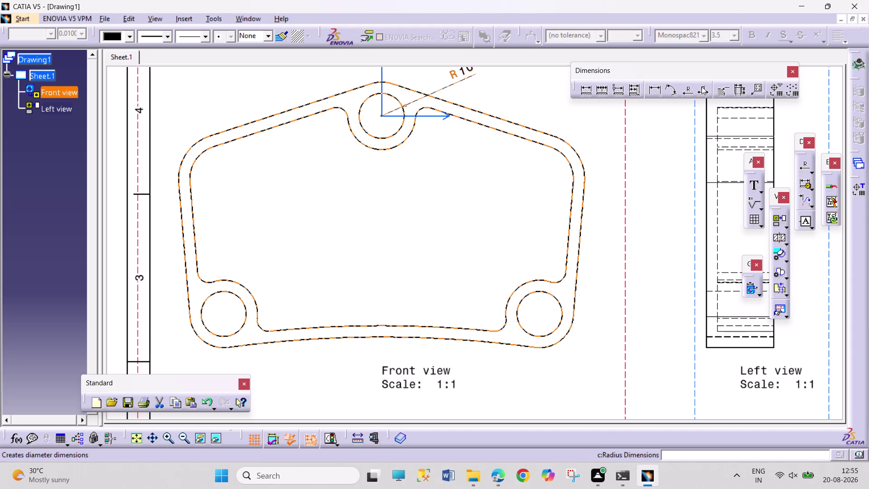
Add two R15 radius dimensions on the arcs around the top hole.
click(688, 88)
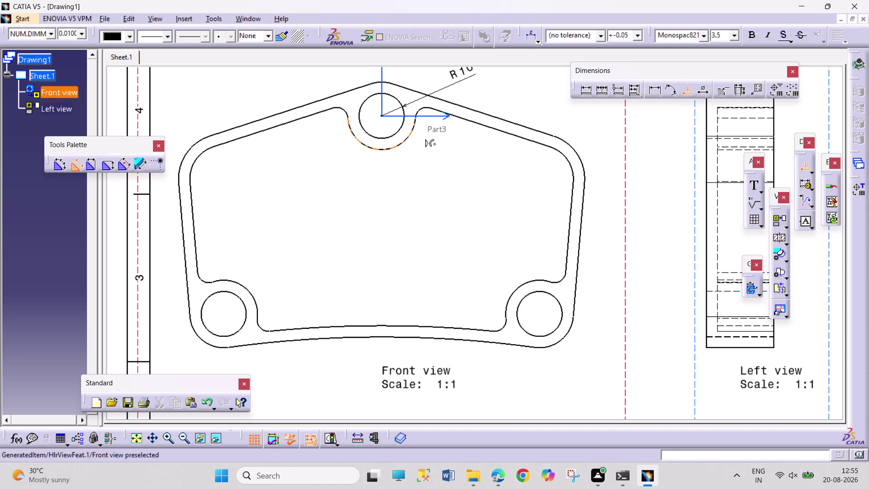
click(413, 134)
click(498, 98)
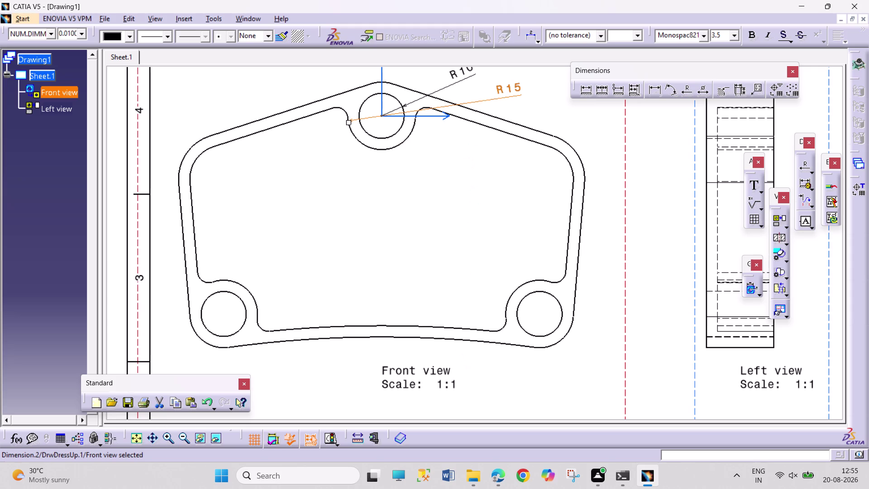
click(152, 437)
drag(285, 307, 284, 390)
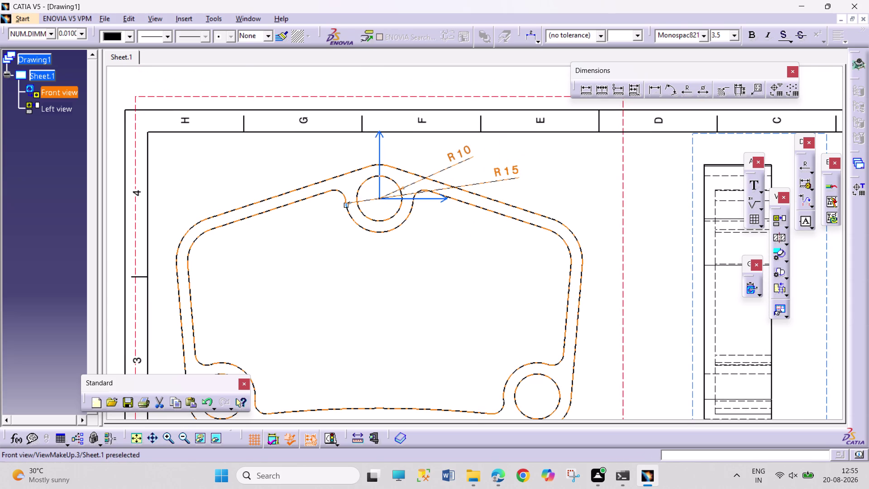
click(679, 92)
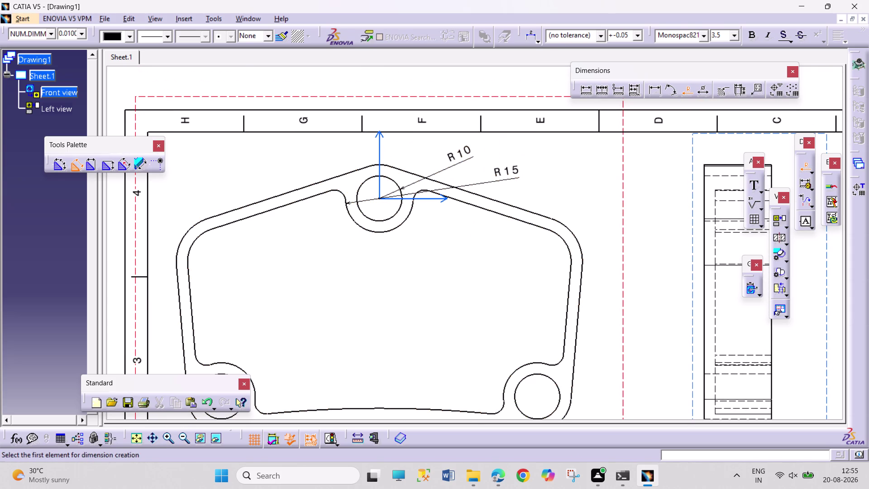
click(385, 163)
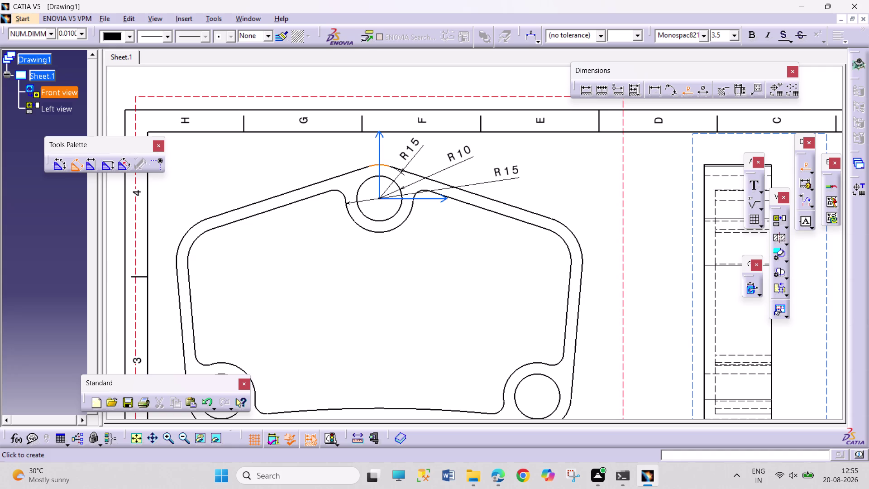
click(418, 153)
middle_drag(451, 272, 447, 222)
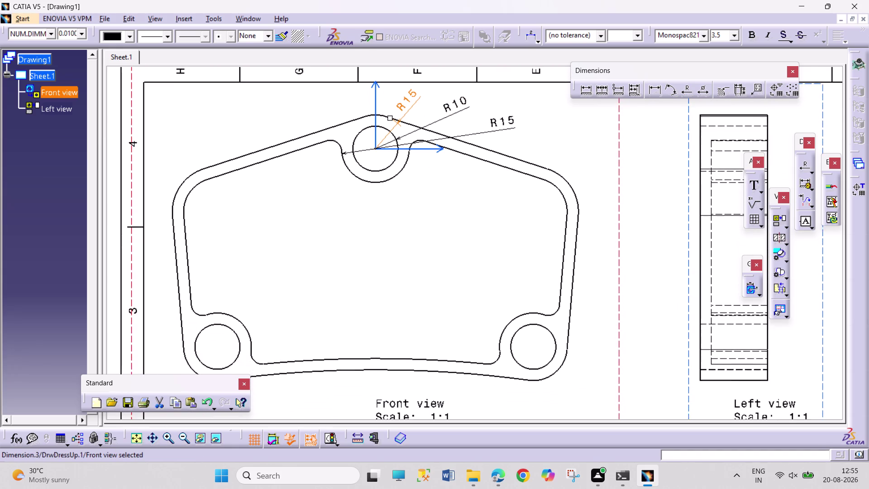
middle_drag(447, 222, 447, 222)
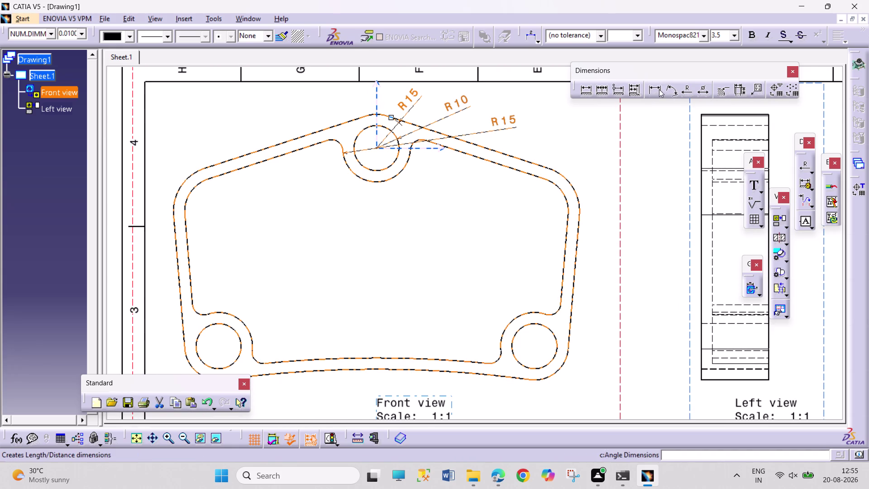
Add the 88 vertical distance between the top and lower-right holes.
click(650, 90)
click(555, 338)
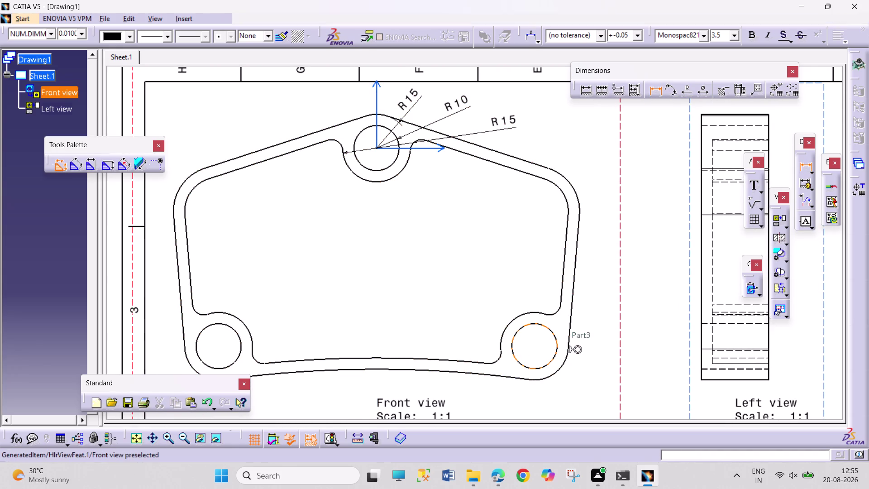
click(394, 158)
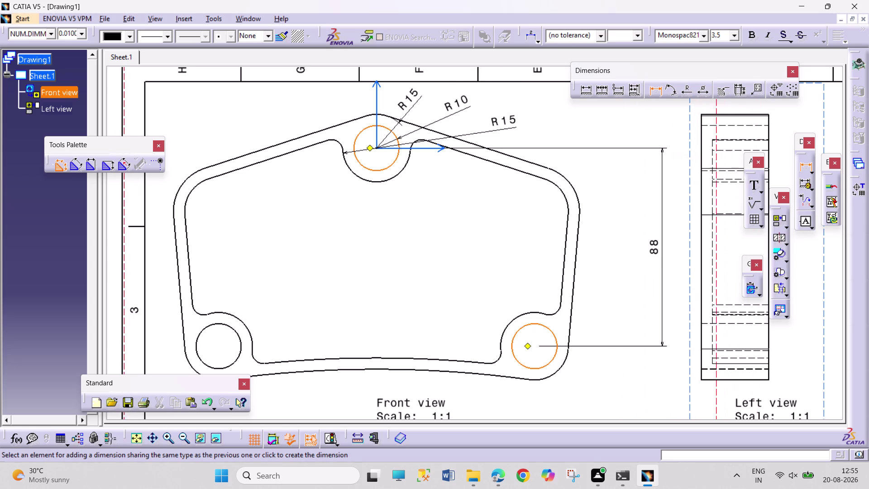
click(660, 222)
Dimension the 140 horizontal spacing between the two bottom holes.
middle_drag(633, 377, 667, 246)
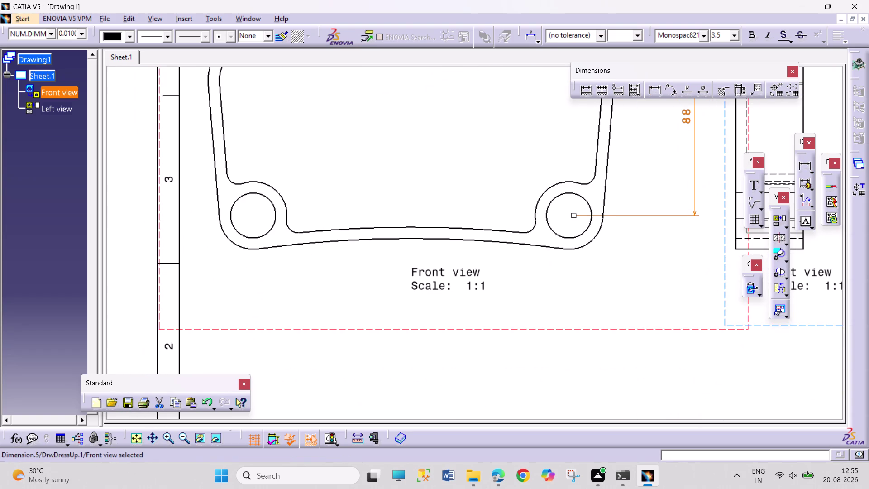
drag(442, 274, 417, 341)
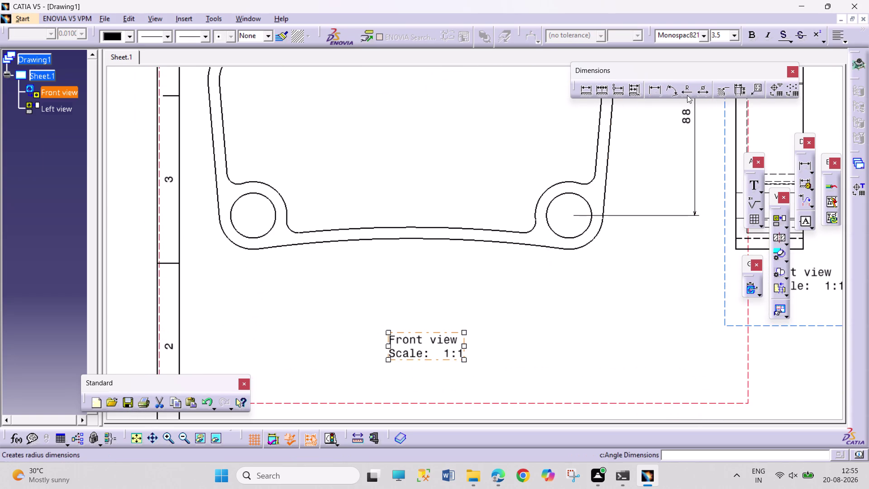
click(654, 89)
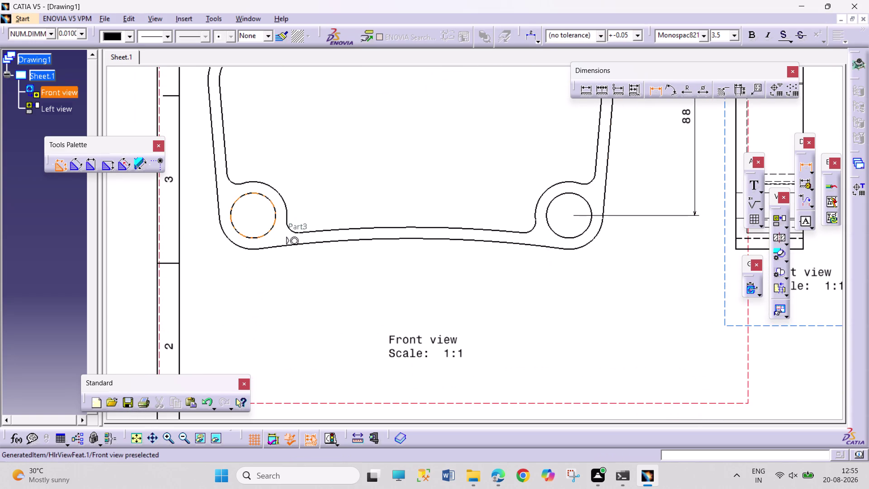
click(272, 229)
drag(578, 236, 573, 237)
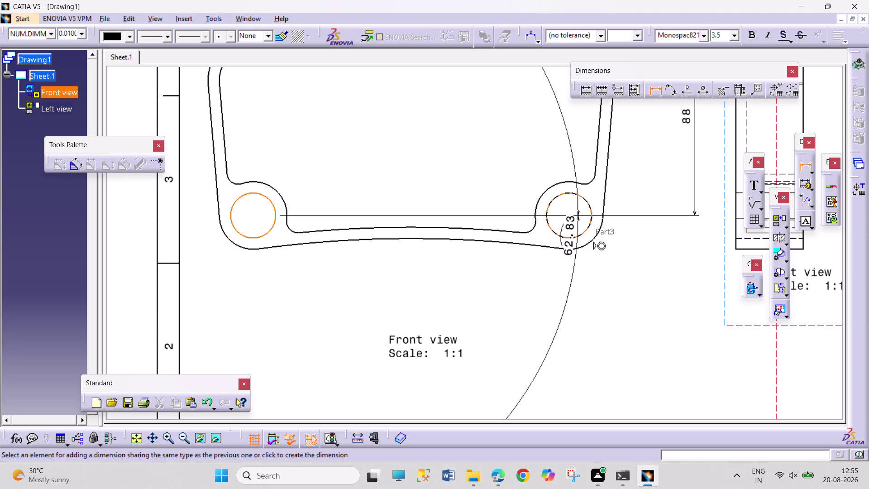
click(413, 287)
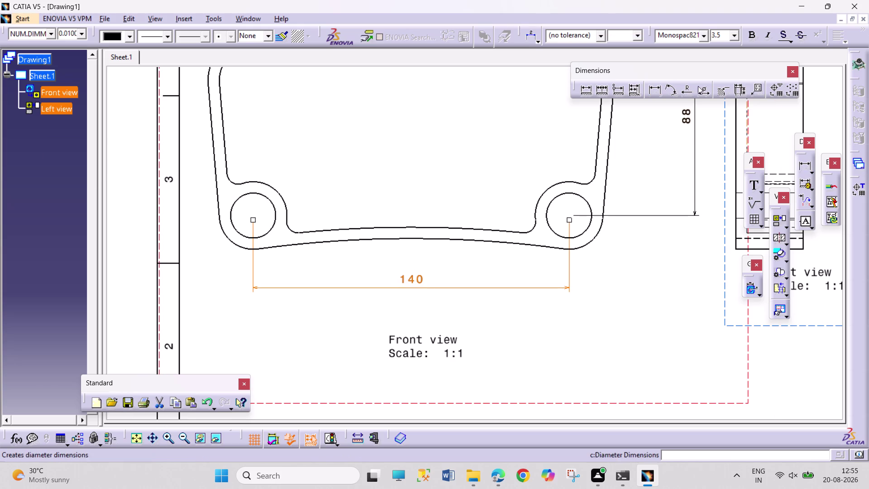
drag(687, 88, 674, 101)
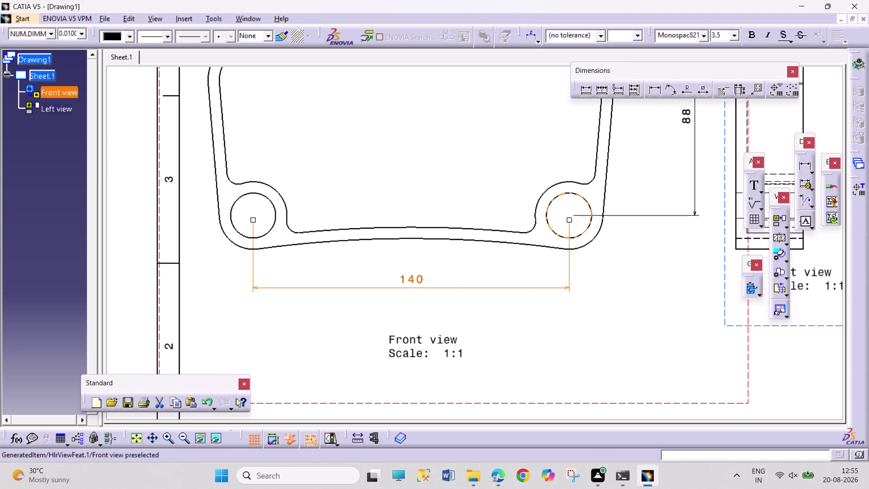
Add R10 on the lower-right hole and R15 on its boss arc.
click(582, 231)
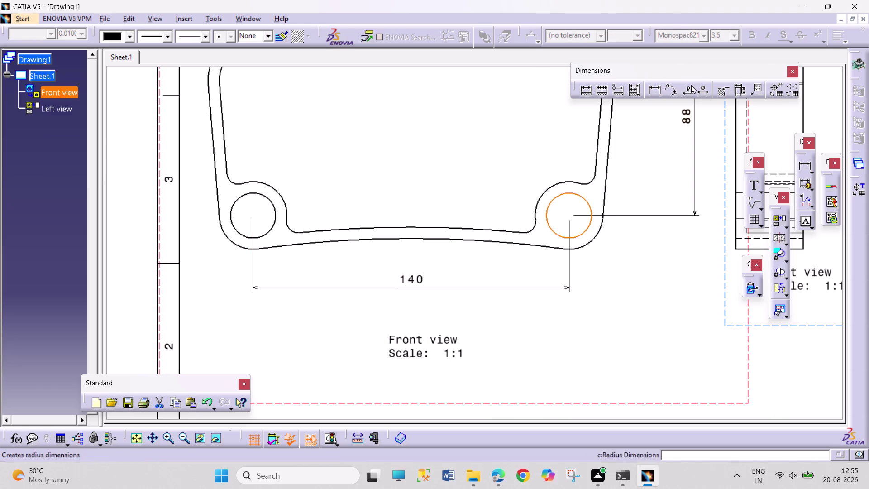
click(691, 85)
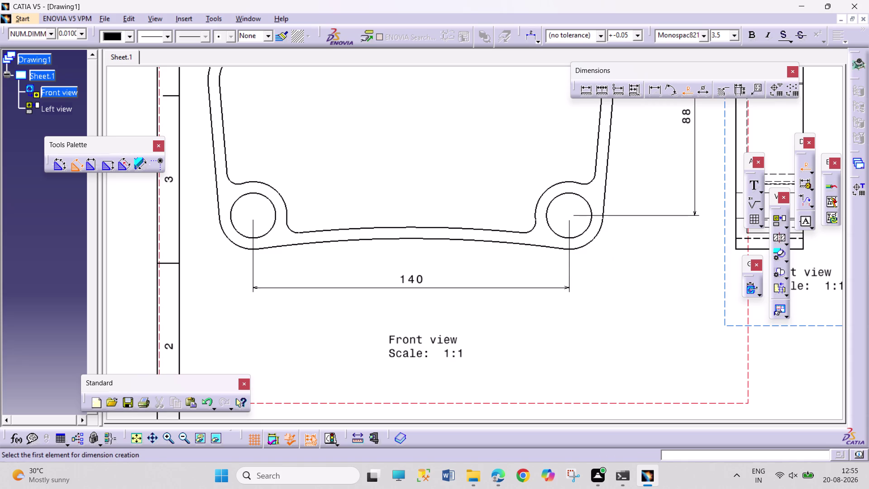
click(586, 231)
click(603, 277)
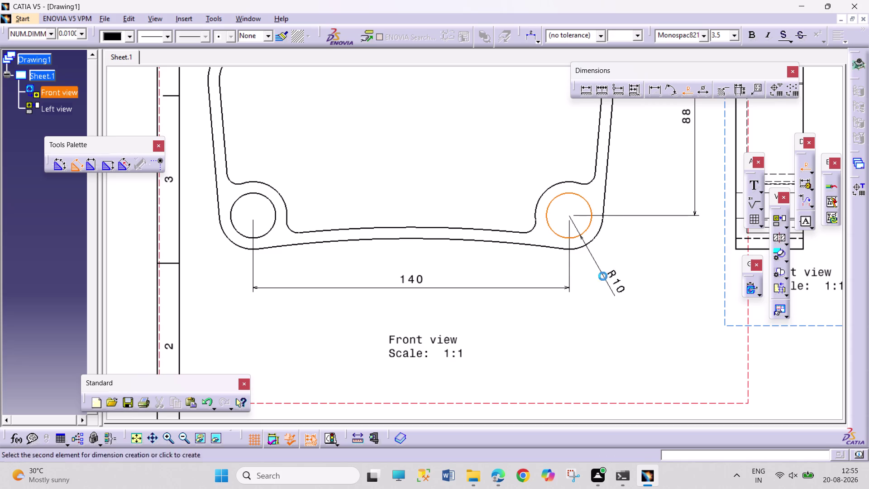
click(685, 94)
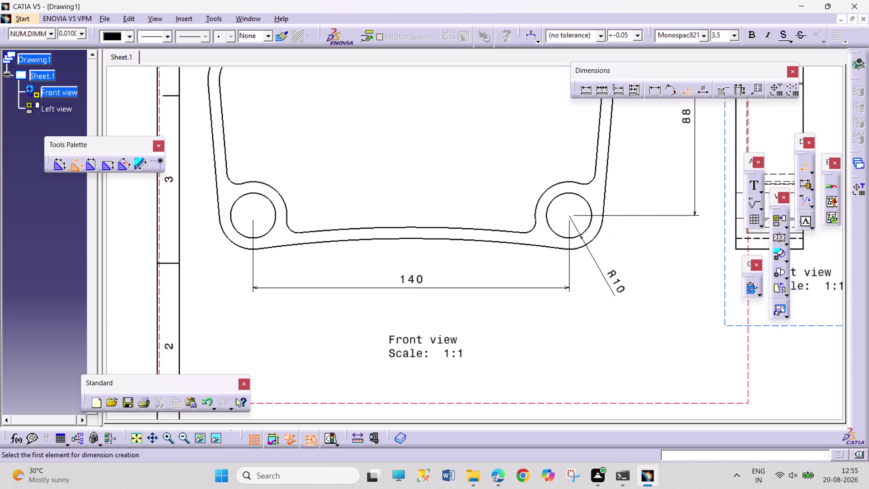
click(602, 228)
click(638, 254)
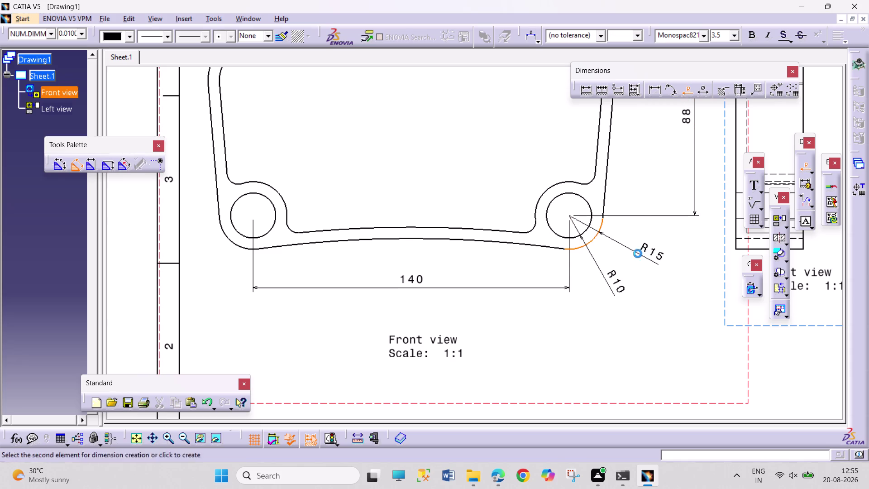
click(682, 92)
Start another radius dimension on the boss arc, then cancel it with Escape.
click(555, 184)
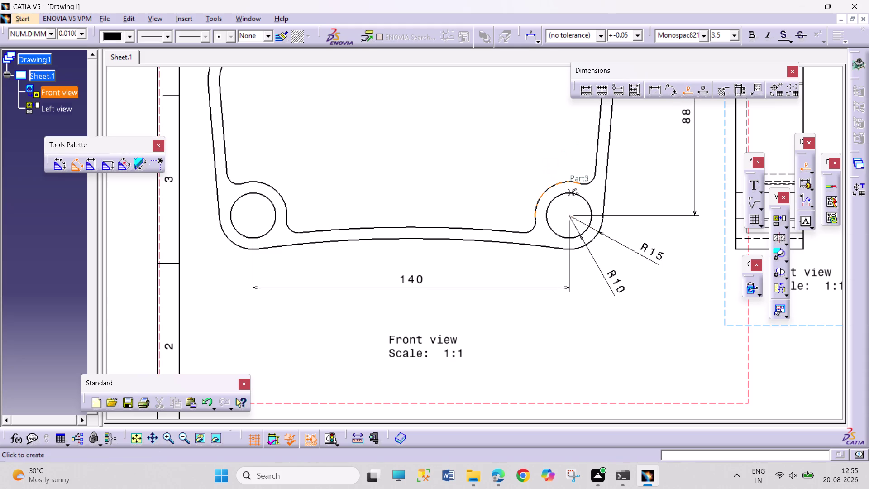
click(537, 160)
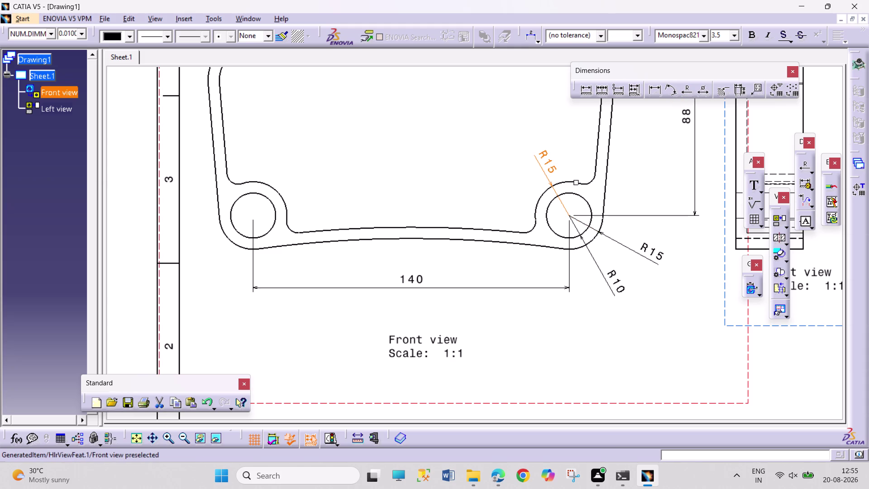
middle_drag(453, 181, 490, 191)
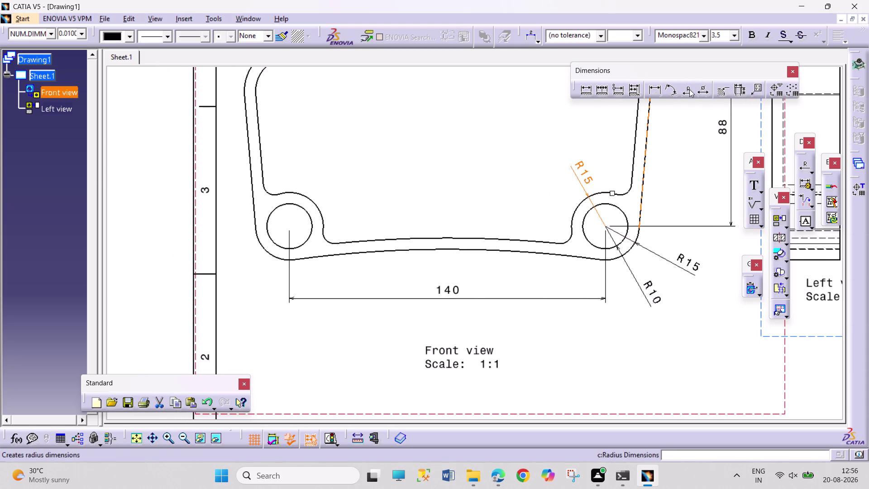
click(689, 90)
click(446, 237)
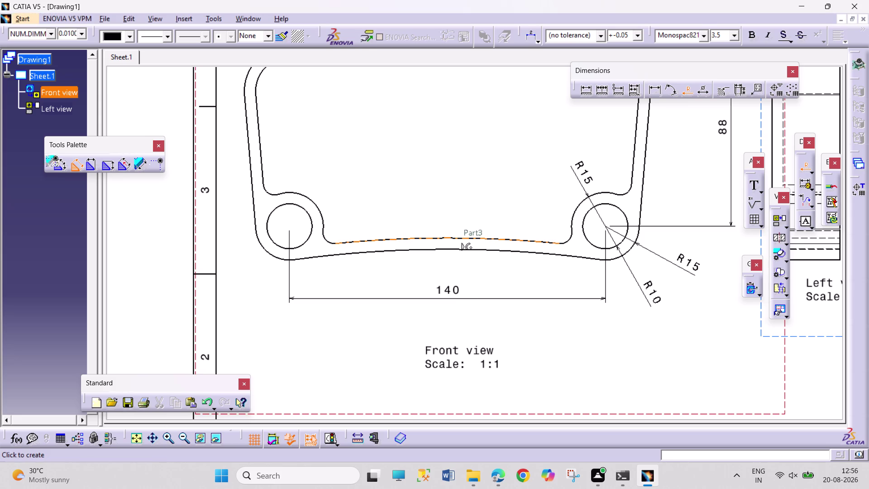
key(Escape)
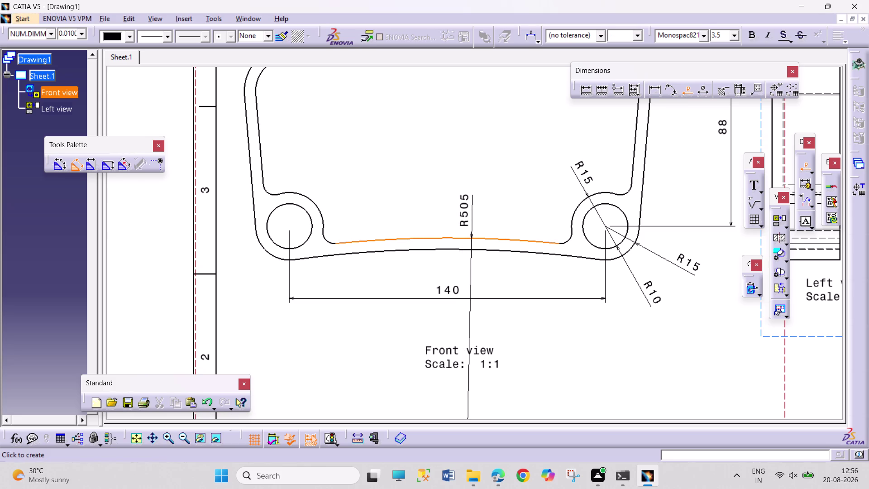
key(Escape)
key(Escape)
key(Escape)
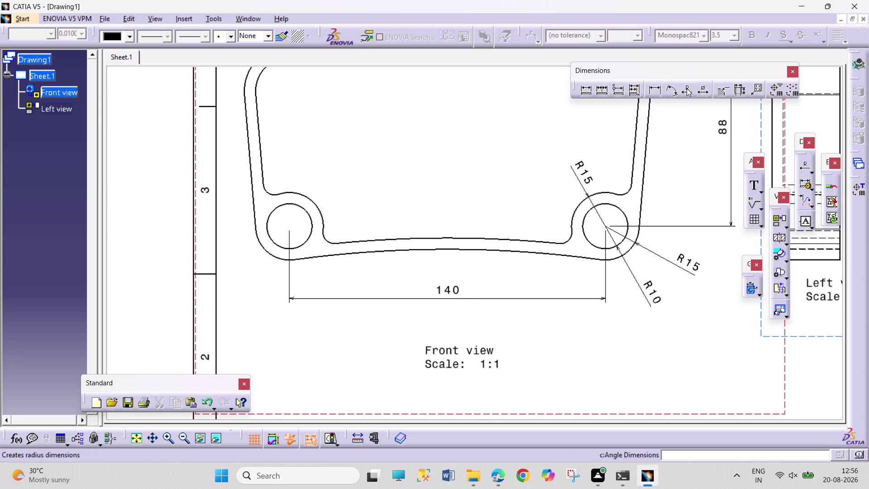
click(685, 88)
click(456, 248)
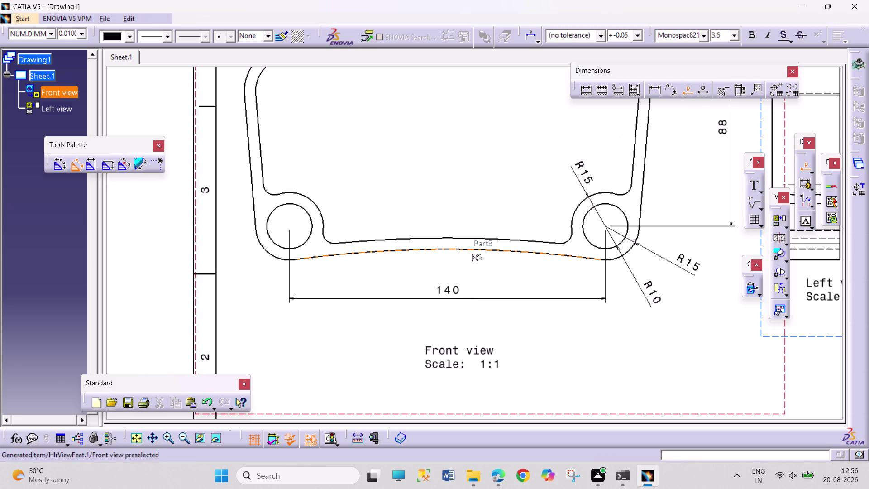
click(482, 272)
middle_drag(525, 295, 524, 294)
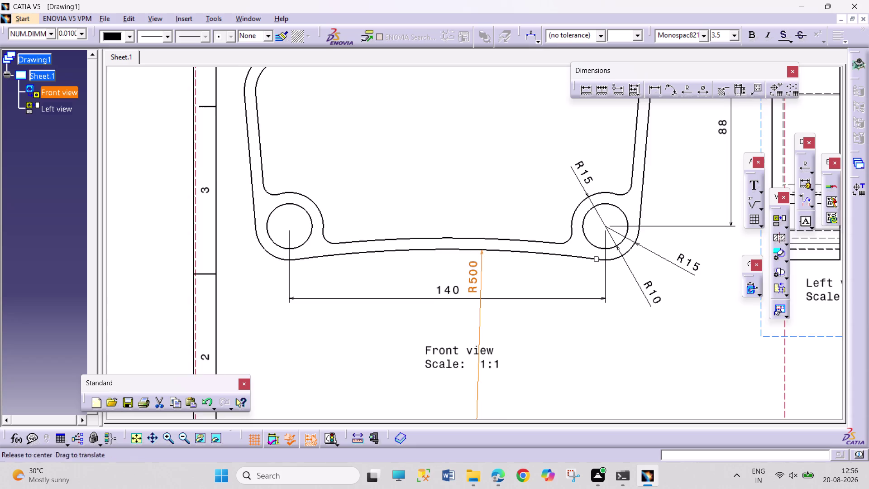
middle_drag(525, 295, 576, 126)
middle_drag(570, 148, 517, 310)
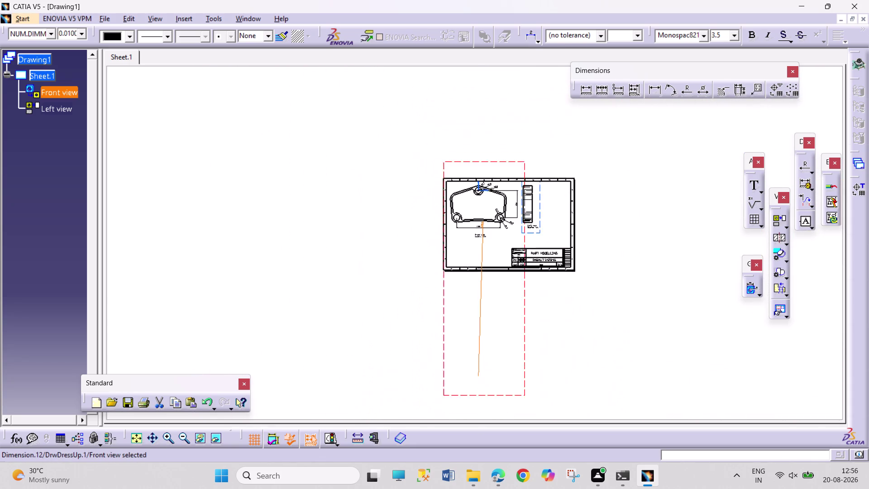
middle_drag(518, 309, 526, 165)
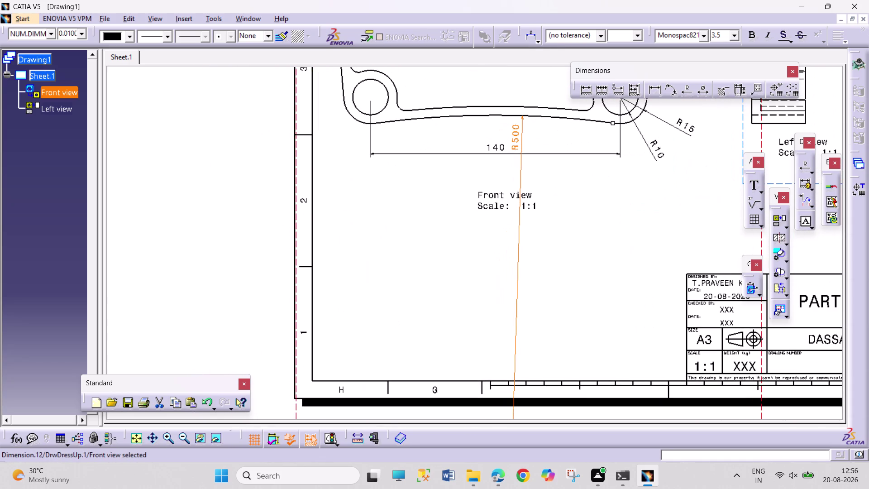
key(ctrl+z)
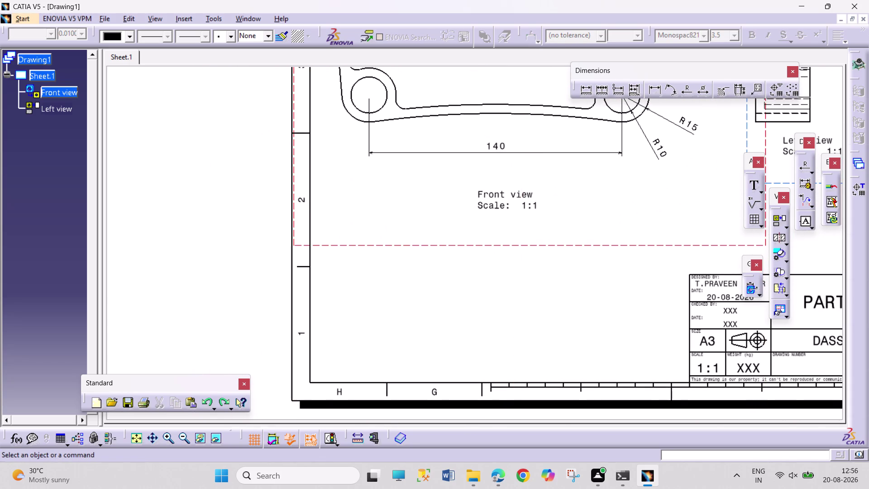
click(703, 96)
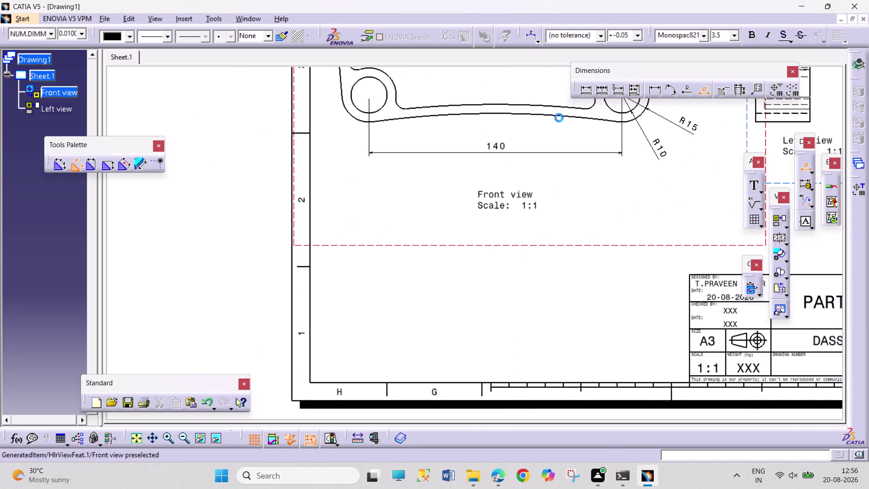
click(535, 114)
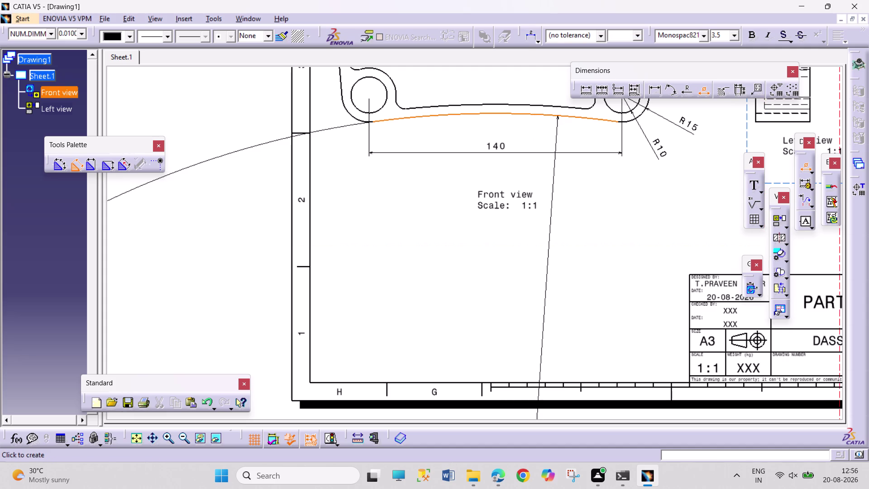
key(Escape)
key(Escape)
key(Escape)
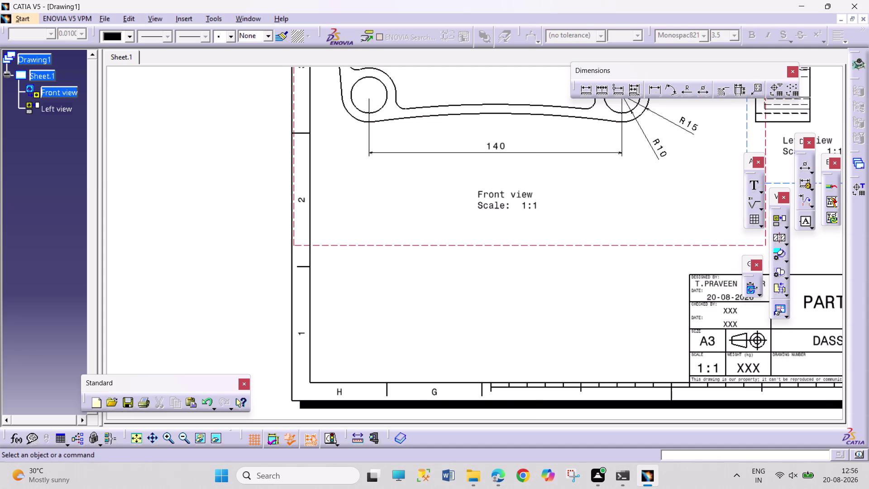
middle_drag(556, 146, 494, 296)
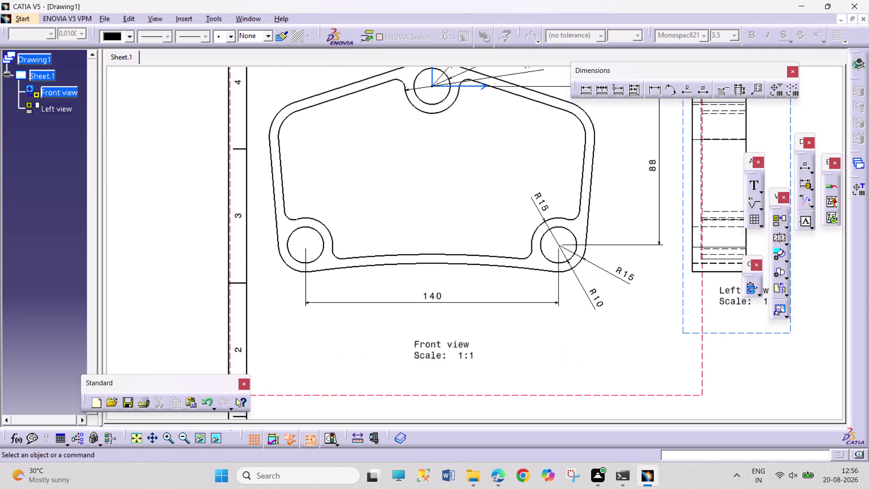
Add the 70 horizontal distance from the top hole, placed below the outline.
middle_drag(473, 247, 470, 257)
middle_drag(471, 273, 460, 317)
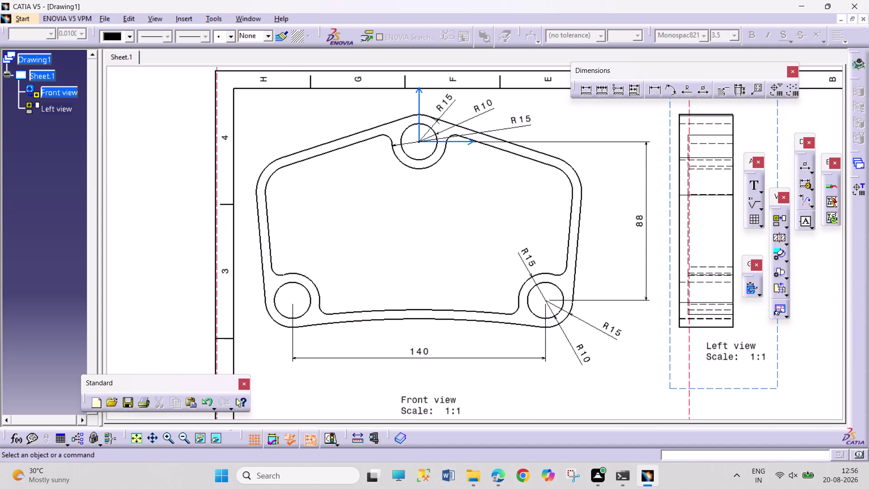
click(654, 89)
drag(424, 157, 428, 167)
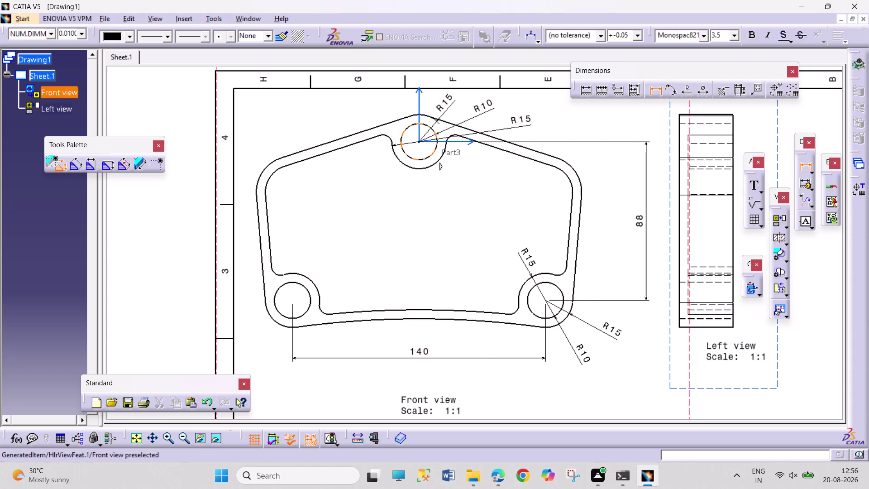
click(554, 312)
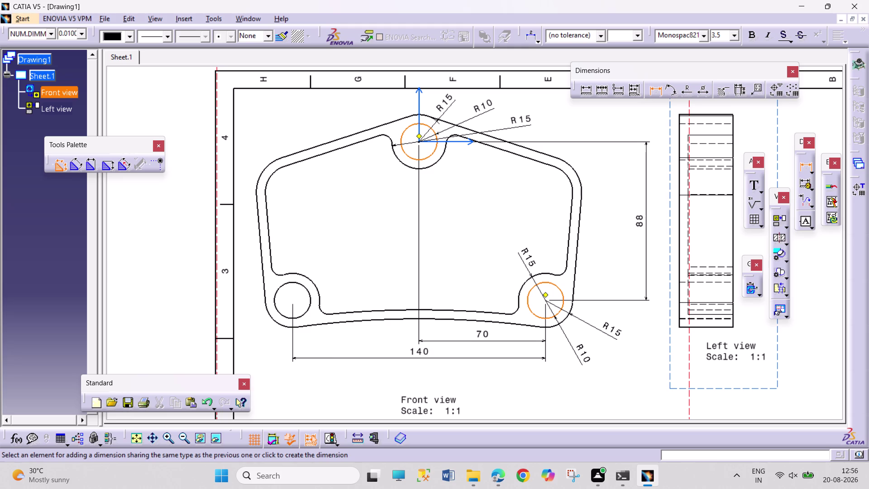
click(488, 339)
middle_drag(568, 384, 617, 340)
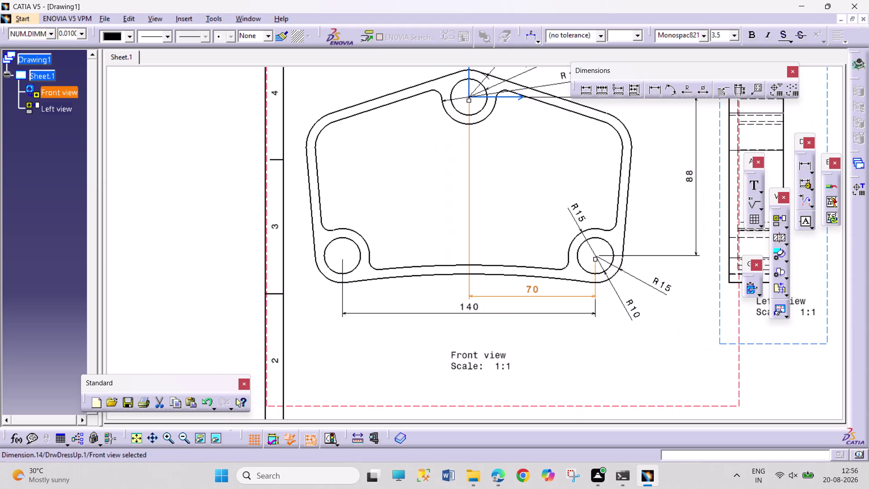
Dimension the upper-left corner arc as R20.
click(685, 88)
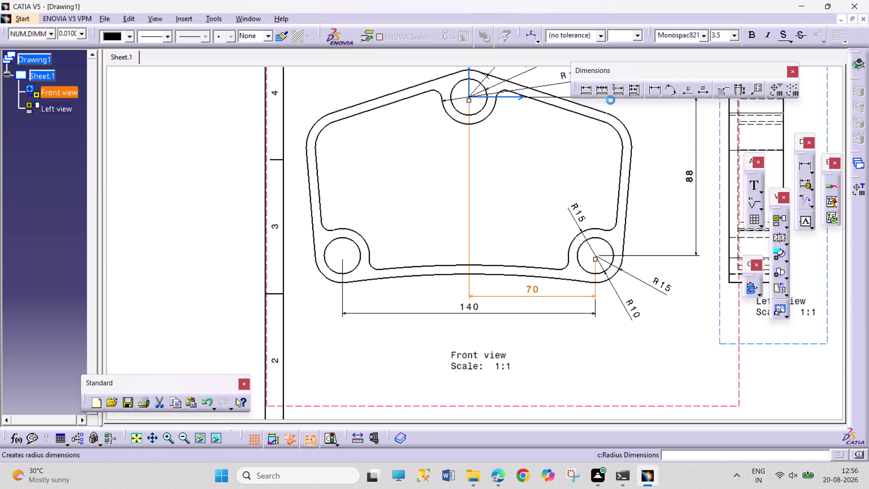
click(318, 119)
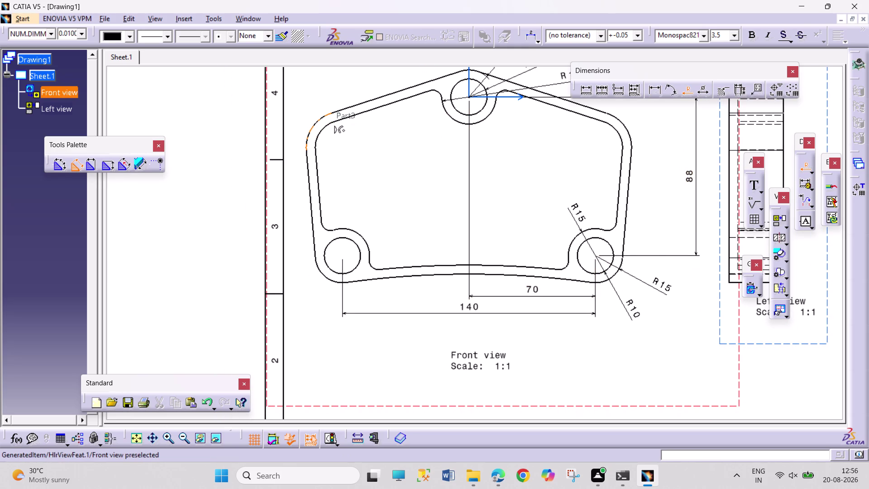
click(322, 86)
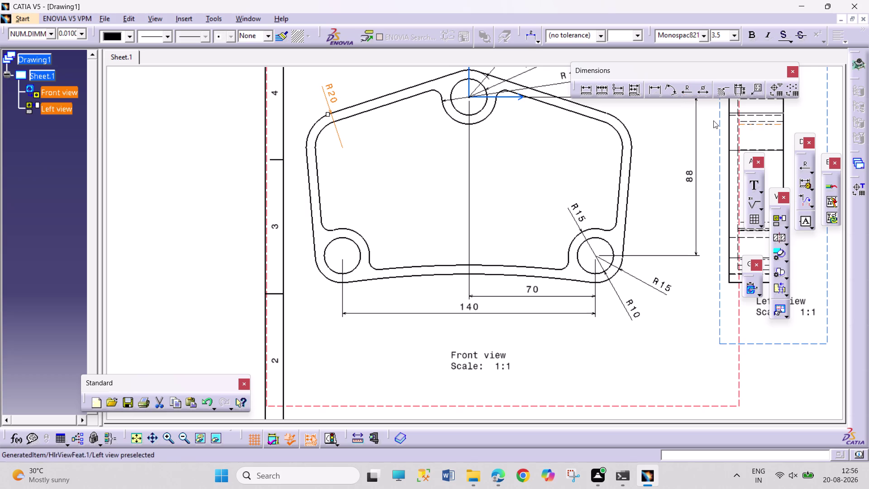
Dimension the 5 wall thickness between the outer and inner left edges.
click(655, 96)
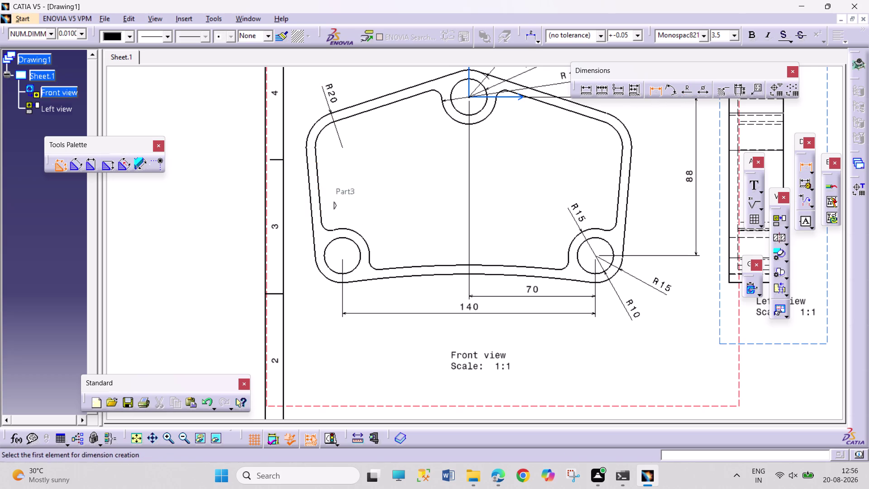
click(311, 188)
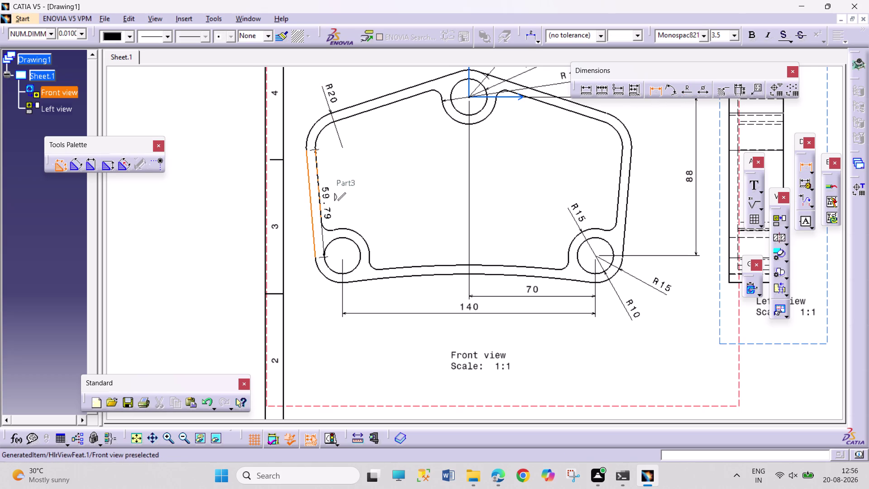
click(318, 187)
click(350, 185)
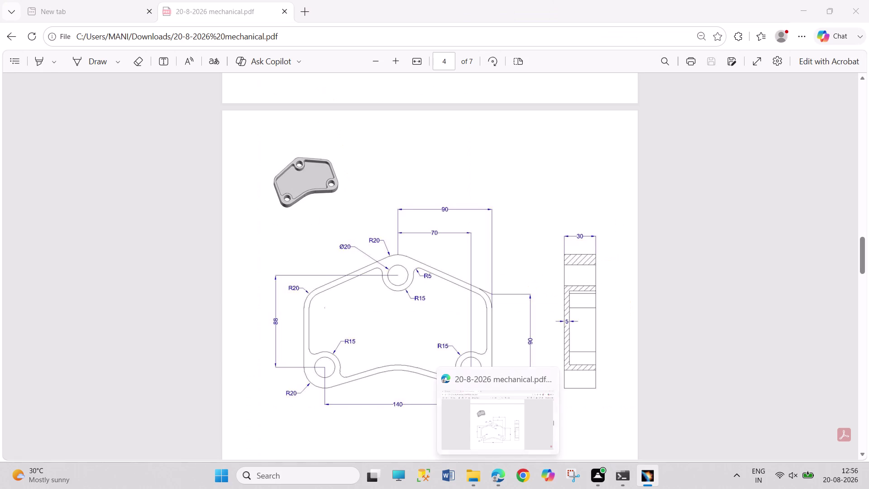
middle_drag(671, 273, 633, 375)
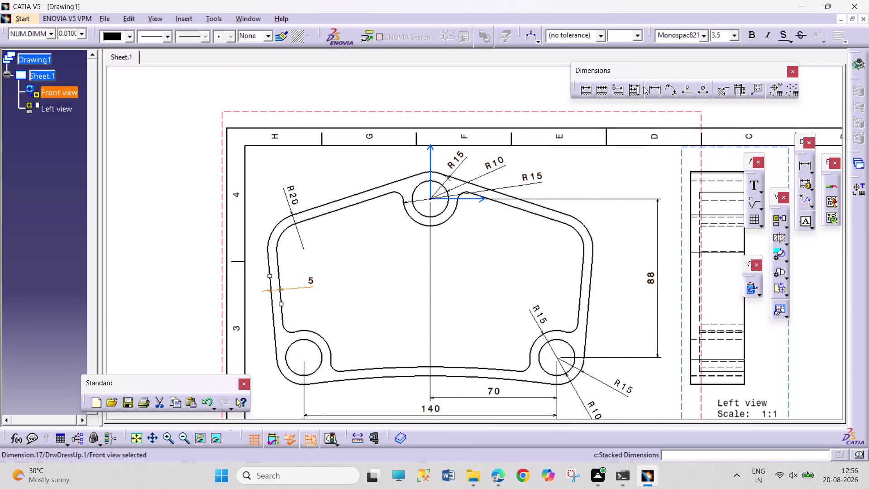
Start a distance dimension from the top hole, then cancel it with Escape.
click(659, 90)
click(448, 208)
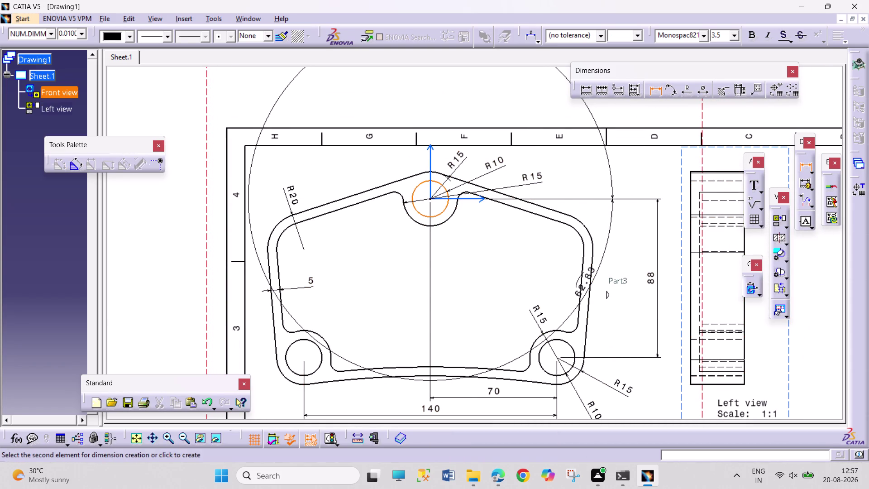
drag(589, 286, 590, 281)
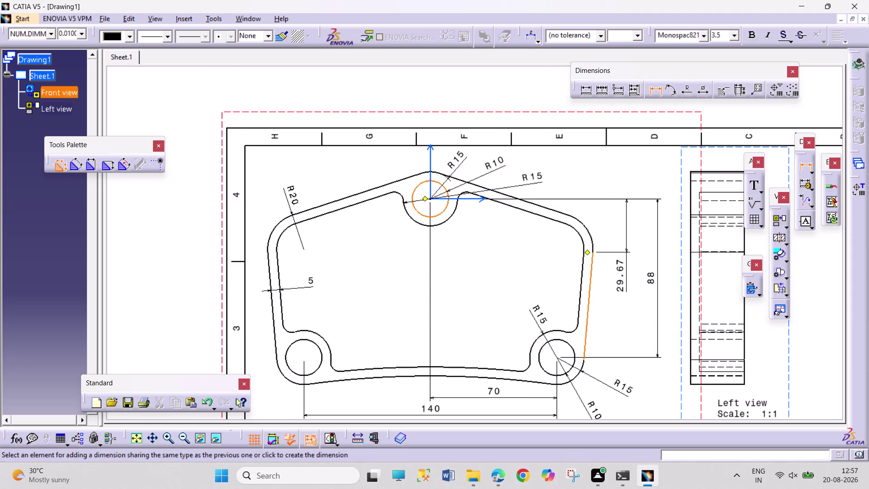
key(Escape)
key(Escape)
key(Escape)
key(Escape)
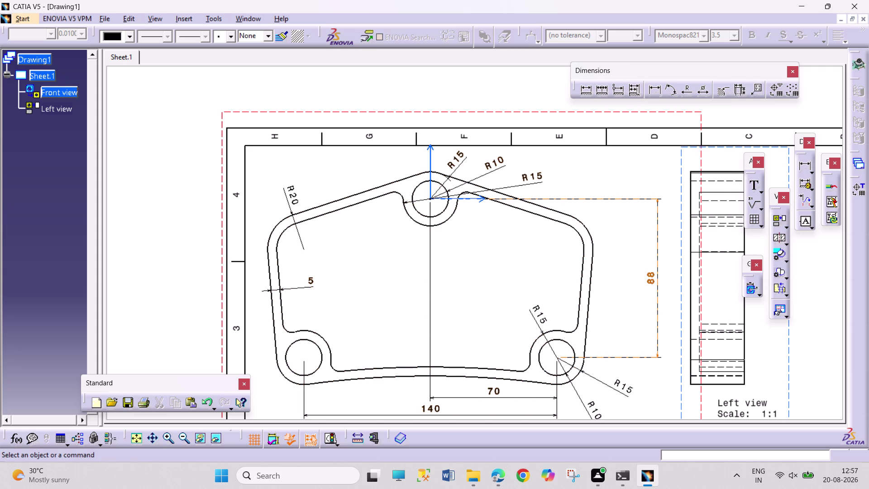
middle_drag(617, 253, 595, 299)
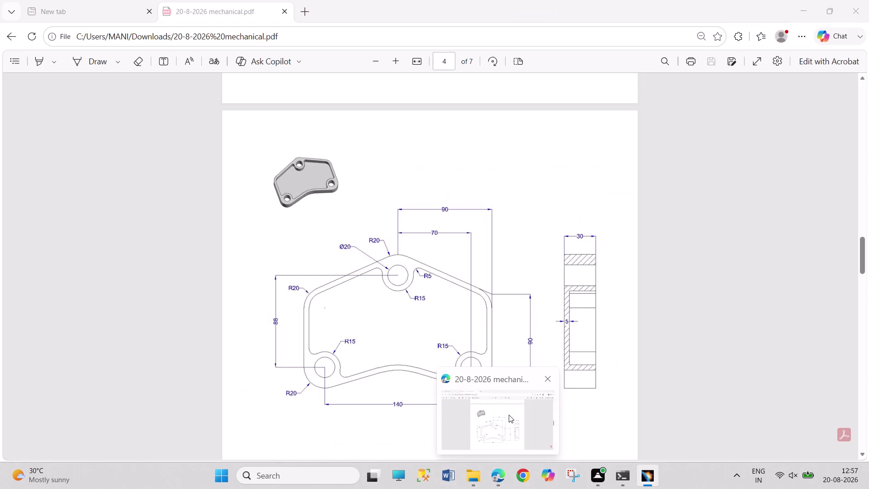
Check the reference drawing's dimensions on PDF page 4, then return to CATIA.
click(508, 415)
middle_drag(546, 395, 539, 377)
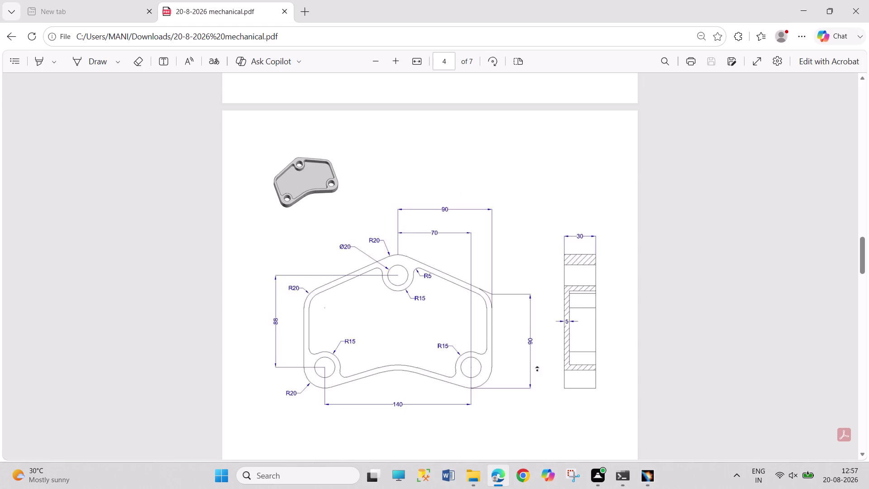
middle_drag(539, 378, 526, 308)
scroll(down, 3)
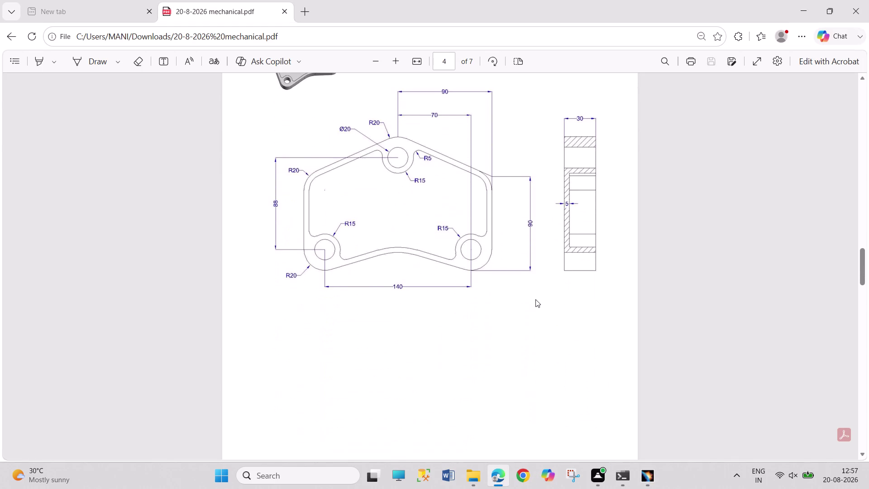
scroll(up, 3)
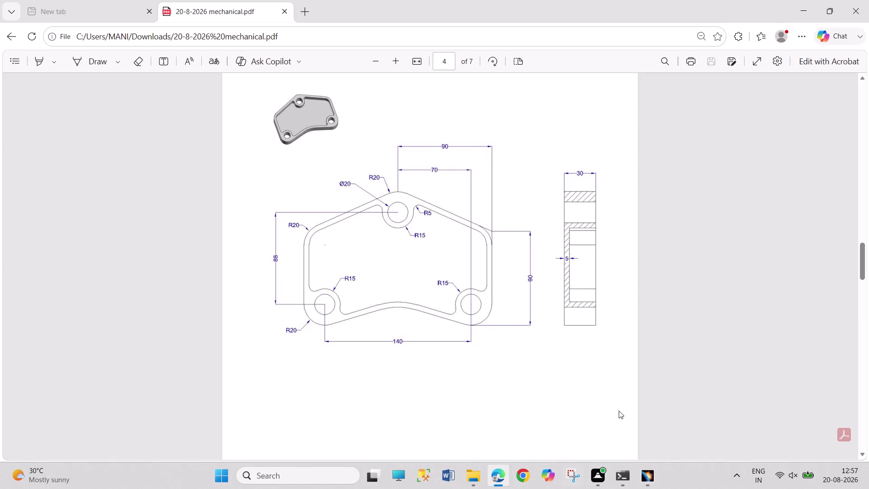
click(649, 477)
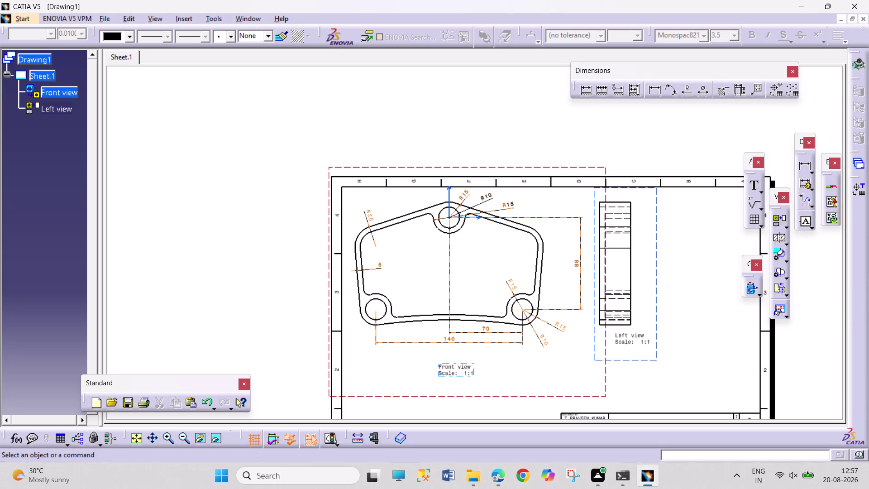
Cancel a started dimension and shift the left view slightly to the right.
click(587, 96)
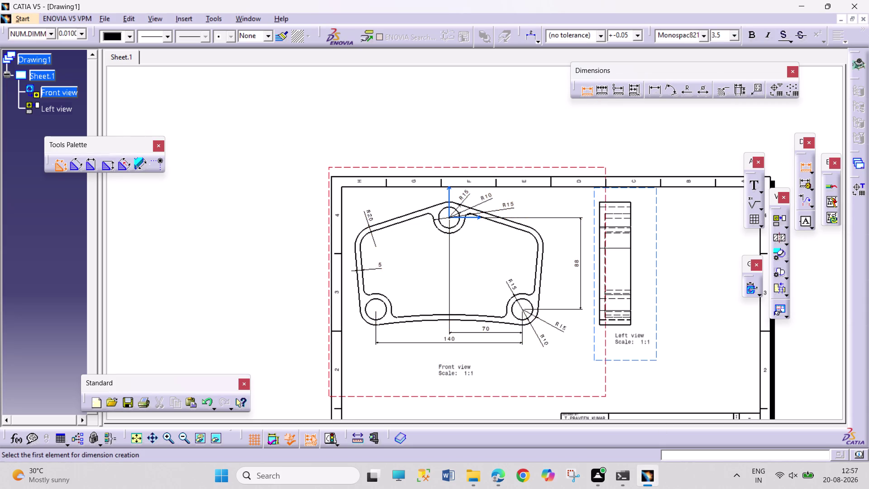
click(618, 324)
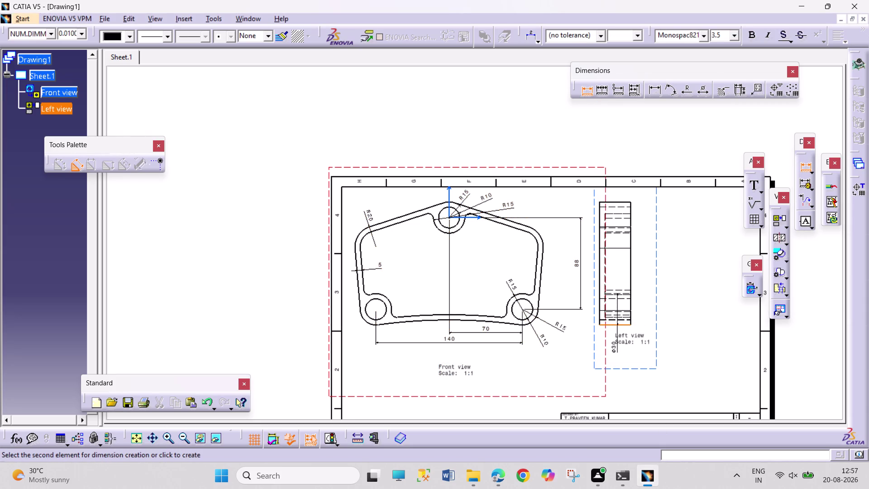
key(Escape)
key(Escape)
key(Escape)
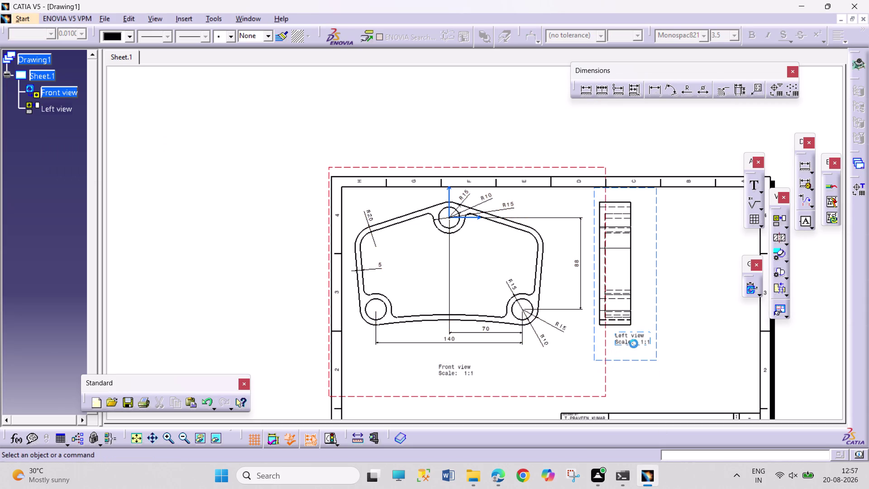
key(Escape)
drag(635, 341, 626, 363)
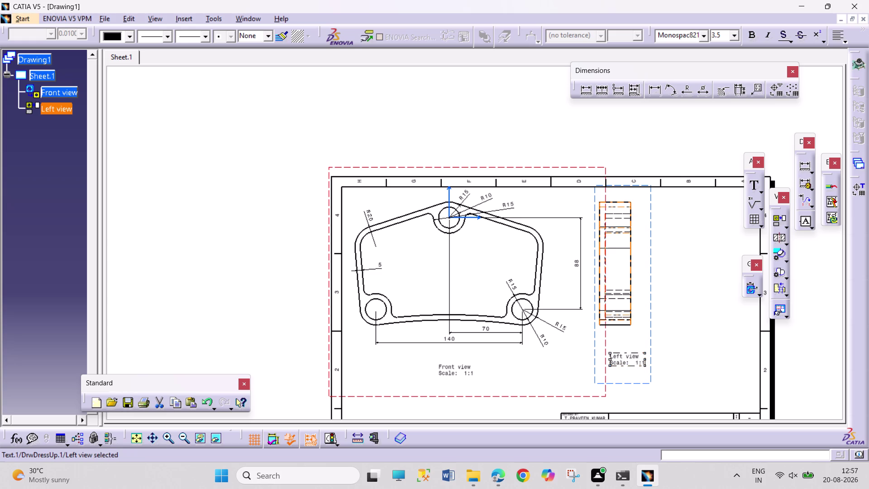
drag(652, 313, 661, 315)
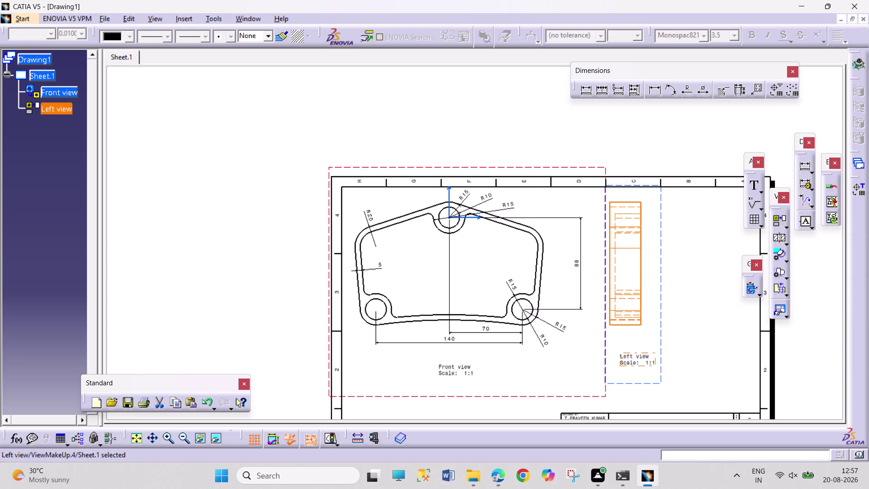
Dimension the left view's 30 thickness from its bottom edge.
click(652, 94)
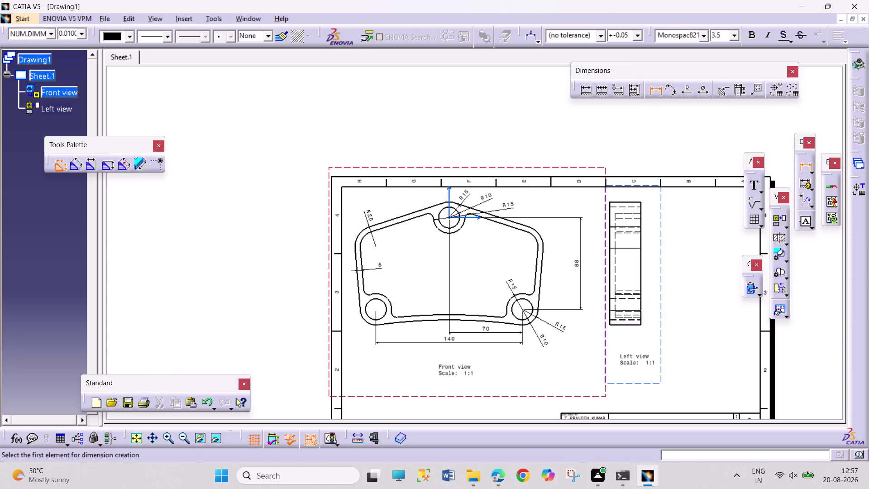
click(630, 325)
click(631, 343)
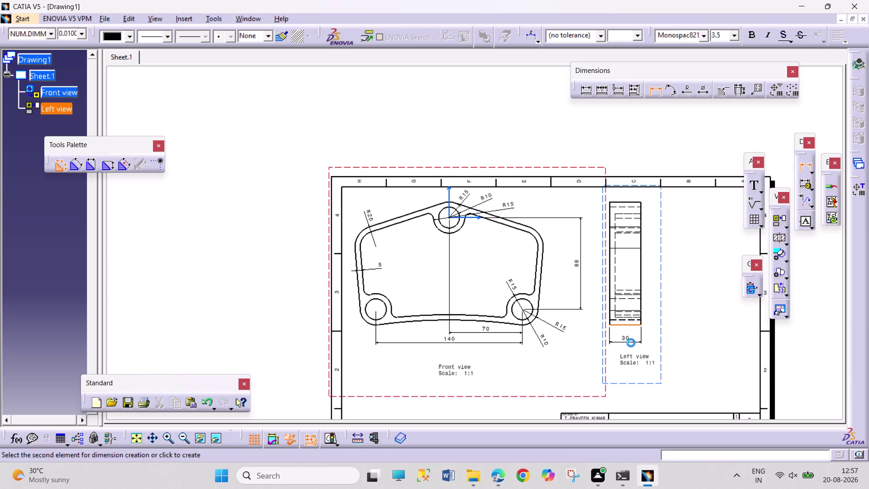
key(Escape)
key(Escape)
key(Escape)
key(Escape)
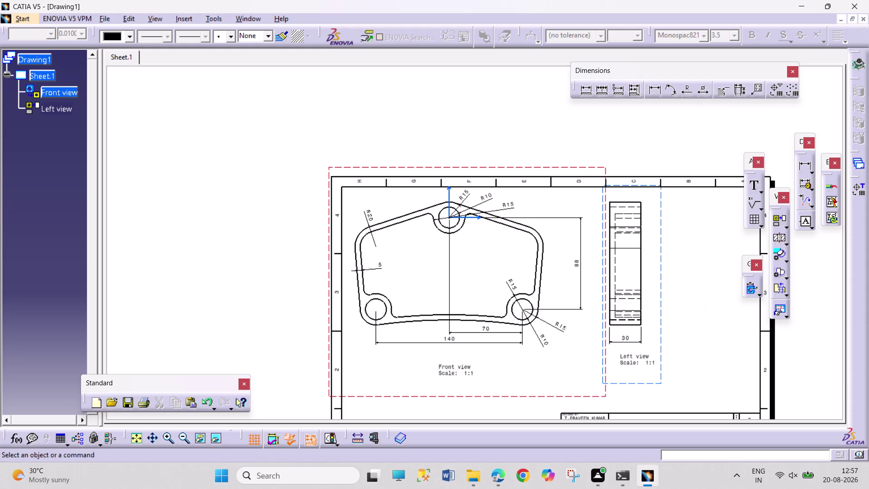
Add the 5 step dimension above the left view, then pan the sheet to make room.
click(588, 91)
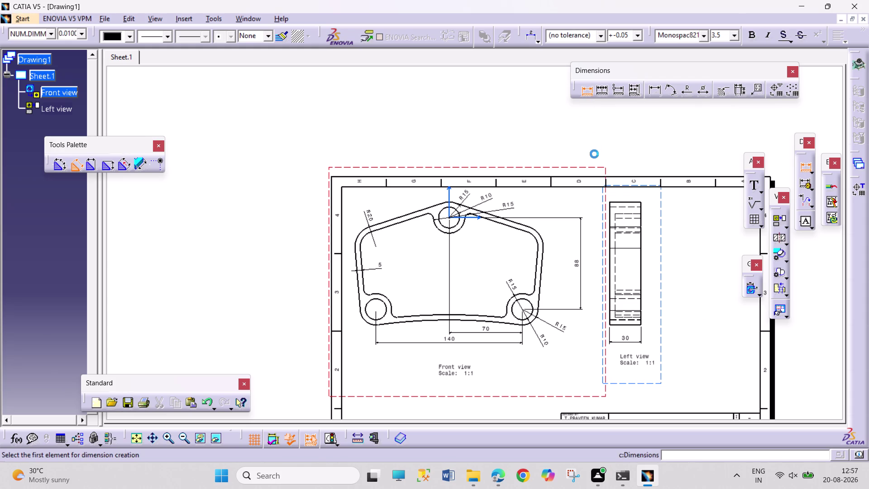
click(615, 239)
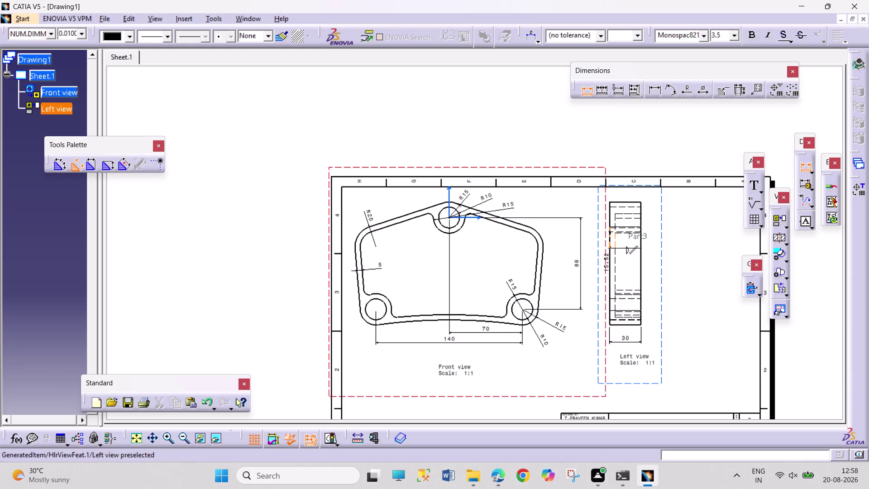
click(610, 240)
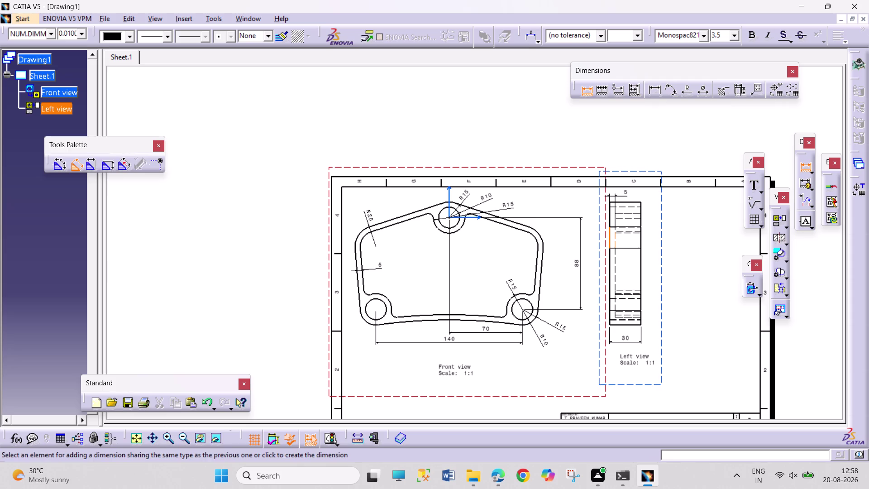
click(626, 195)
middle_drag(659, 276, 649, 172)
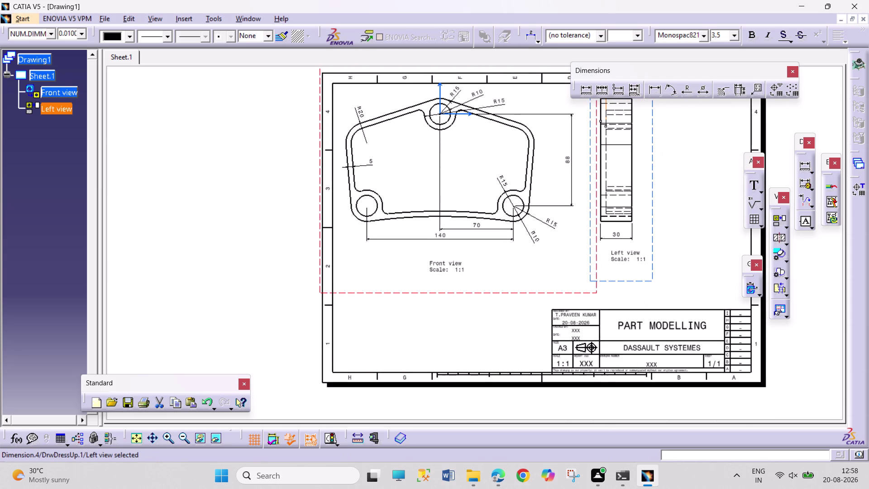
middle_drag(649, 190, 644, 170)
middle_drag(643, 174, 559, 259)
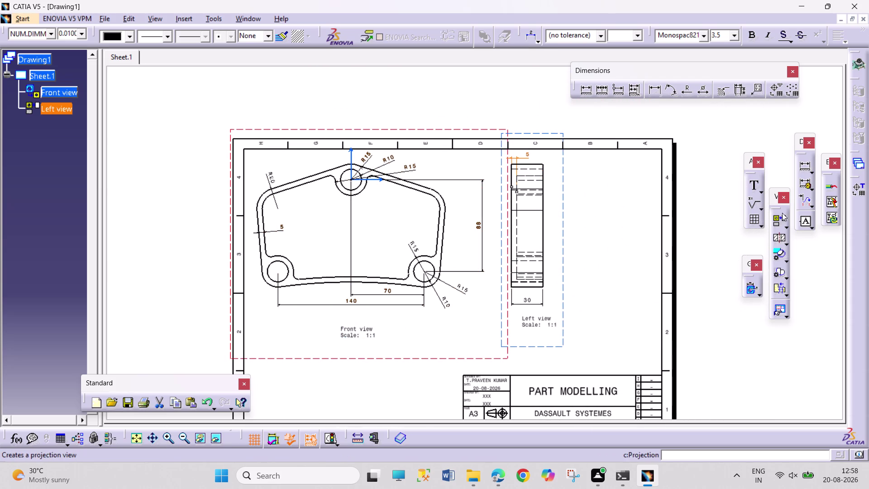
Start an isometric view, picking the PART 1.10 model in its standard isometric orientation.
click(788, 226)
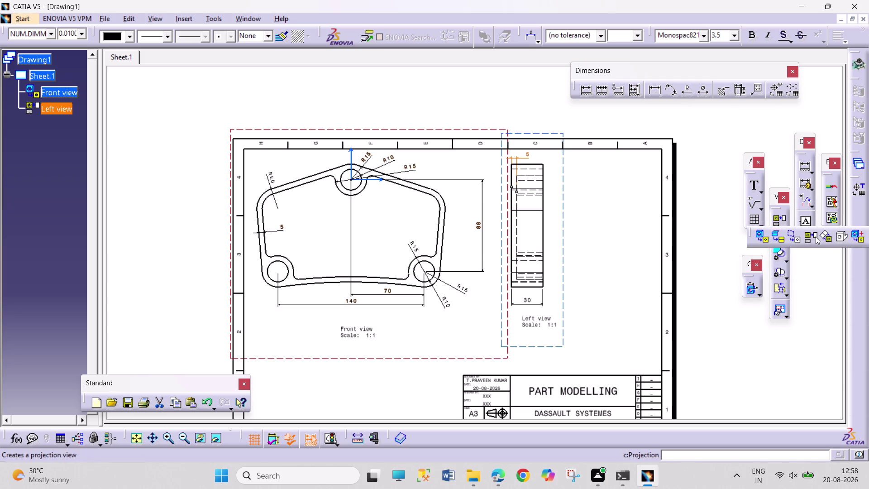
click(841, 234)
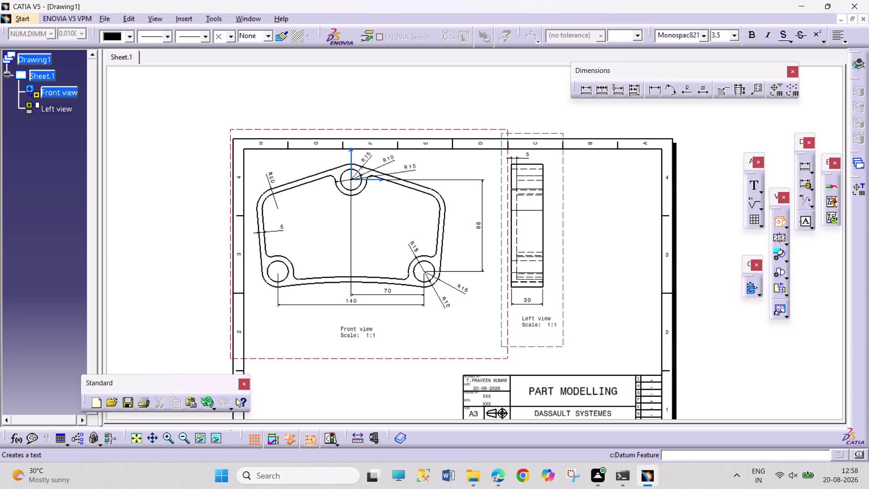
click(246, 19)
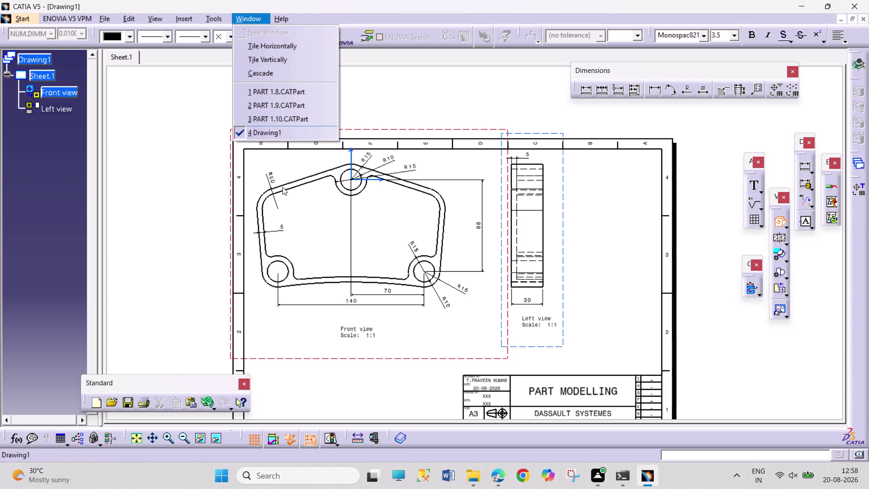
click(291, 120)
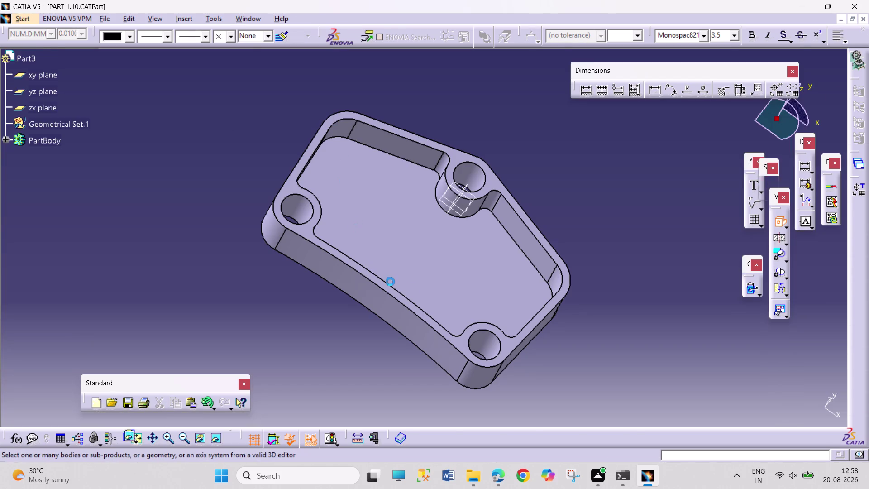
click(435, 441)
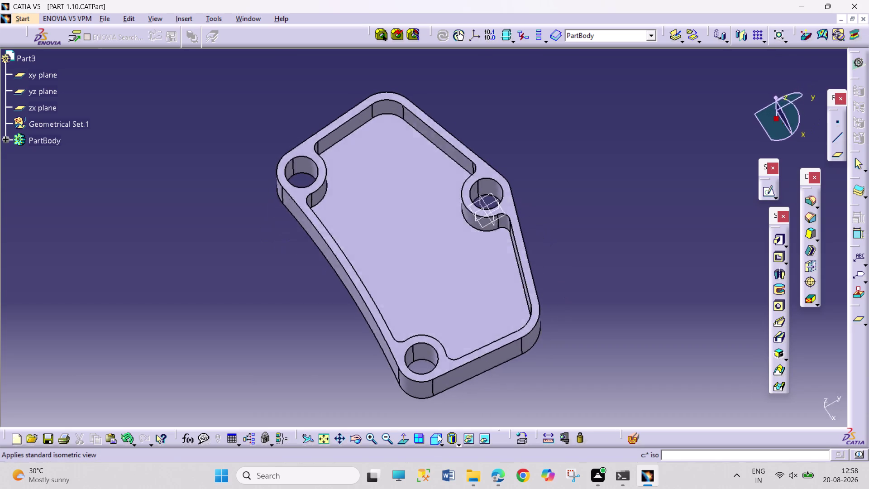
click(424, 309)
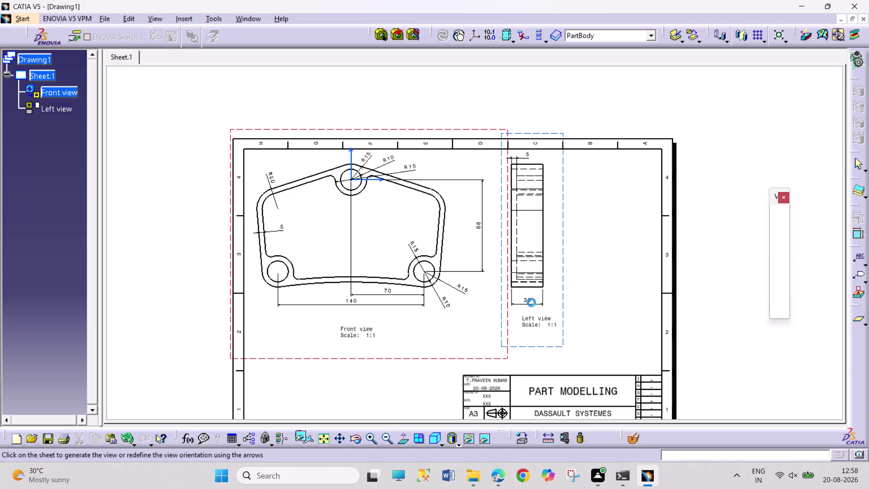
Place the isometric view on the sheet, undoing one stray action.
double_click(621, 270)
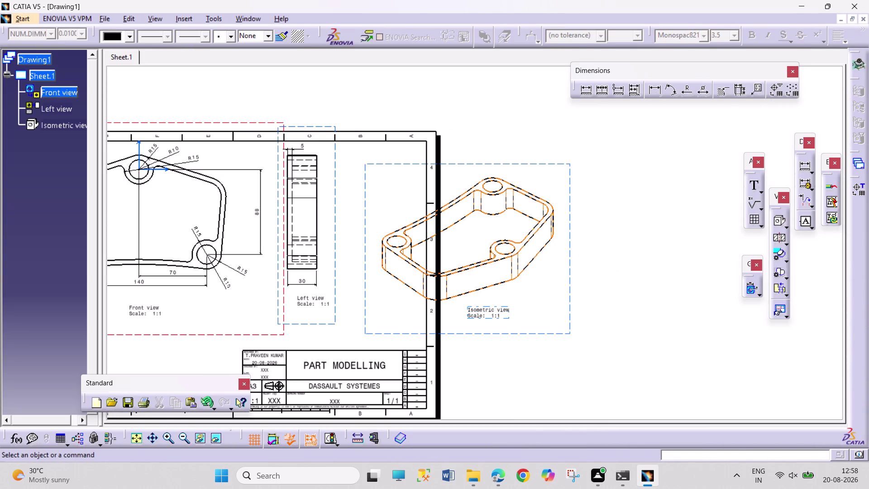
right_click(571, 257)
click(620, 87)
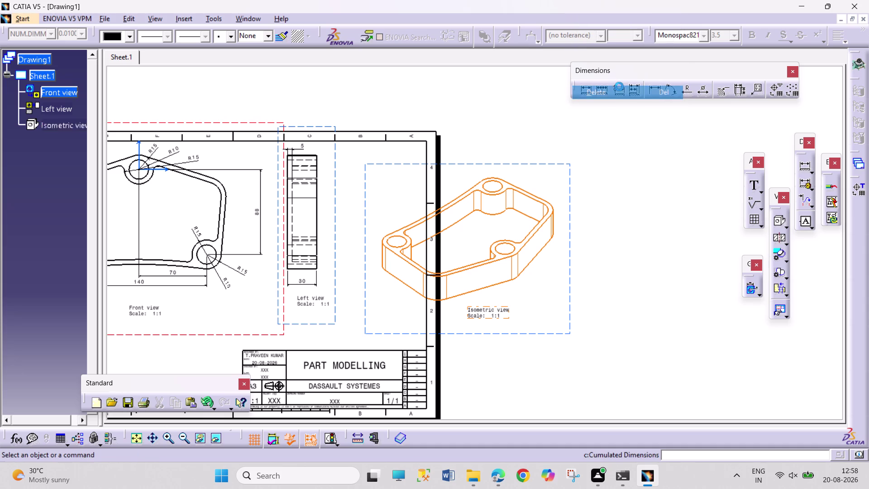
key(ctrl+z)
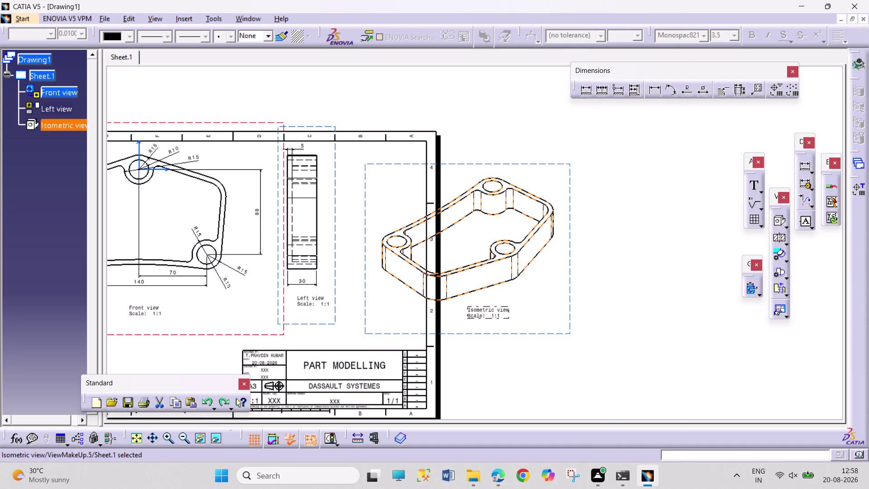
Set the isometric view's scale to 1:2 in its Properties.
right_click(569, 205)
click(629, 272)
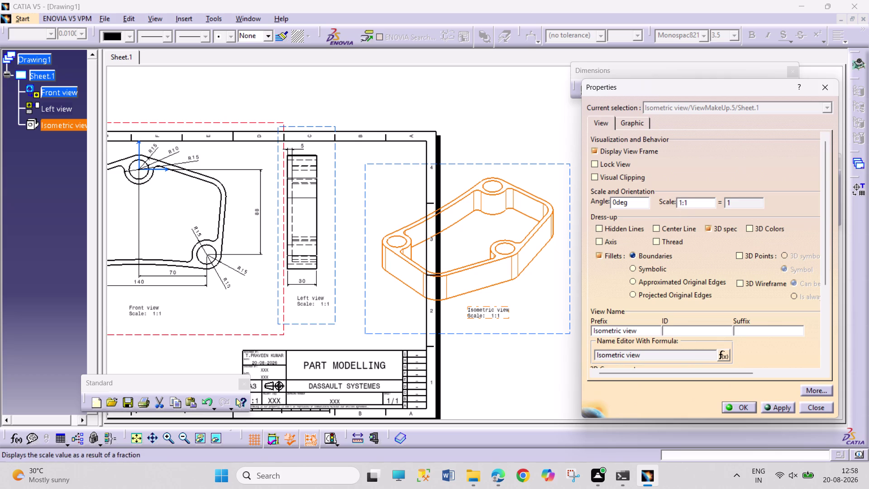
click(686, 203)
key(BackSpace)
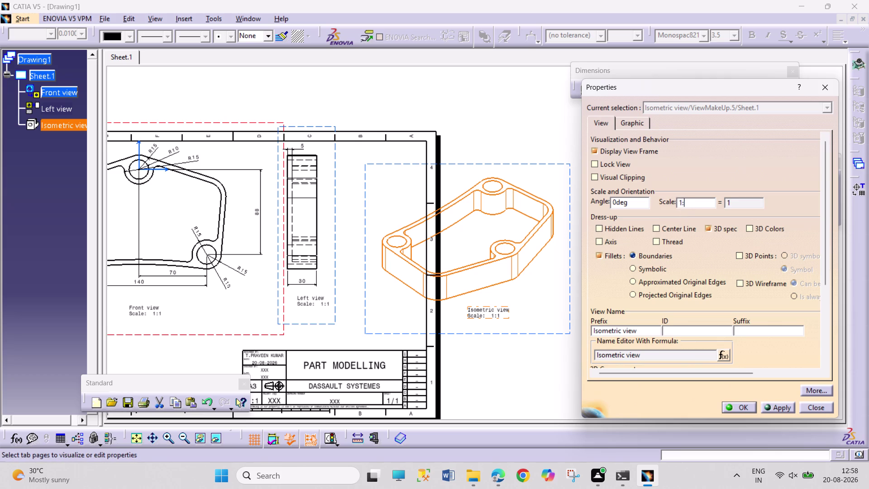
key(2)
key(Return)
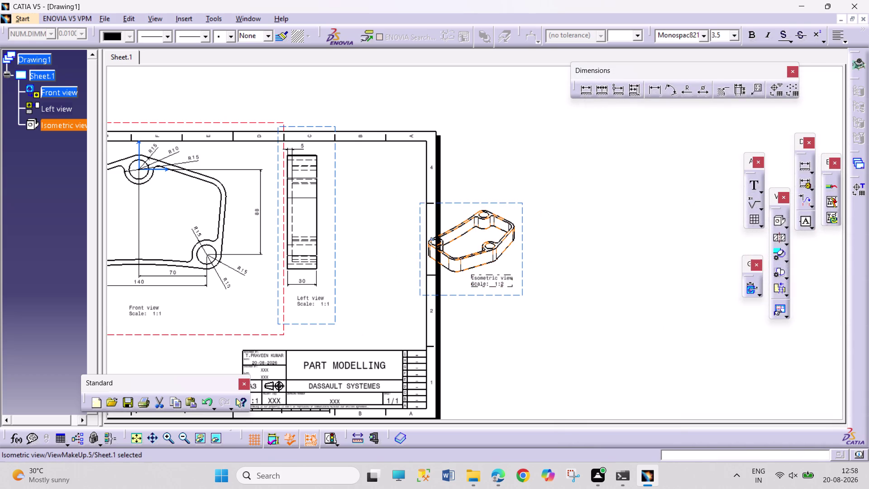
Move the isometric view beside the left view and start saving the drawing.
drag(522, 268, 427, 284)
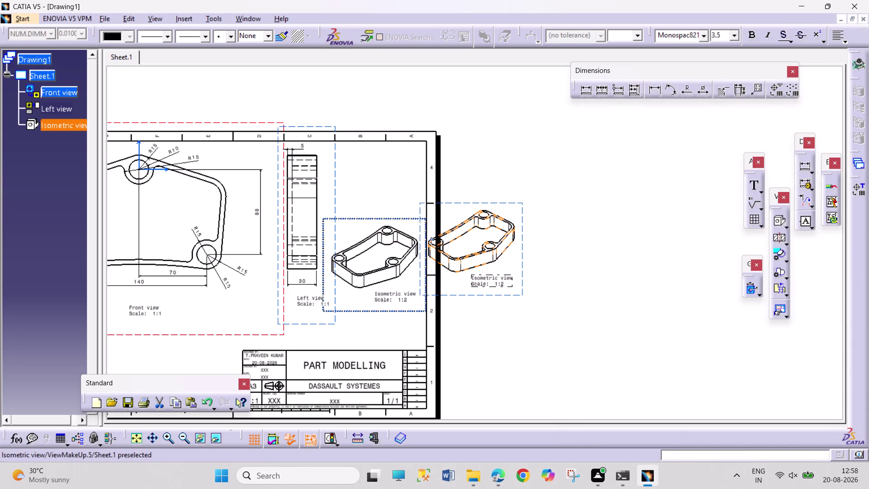
drag(427, 284, 428, 283)
click(526, 295)
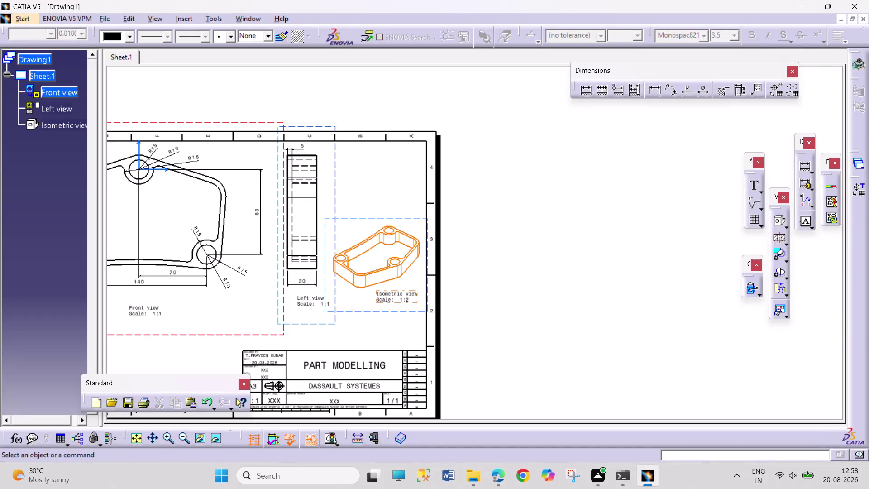
key(ctrl+s)
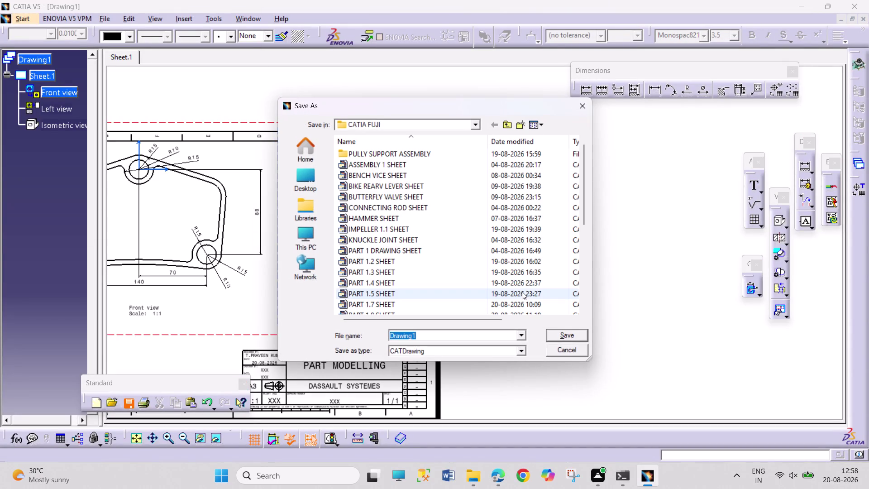
Name the CATDrawing file 'PART 1.10 SHEET', correcting typos, and save it.
text(PART)
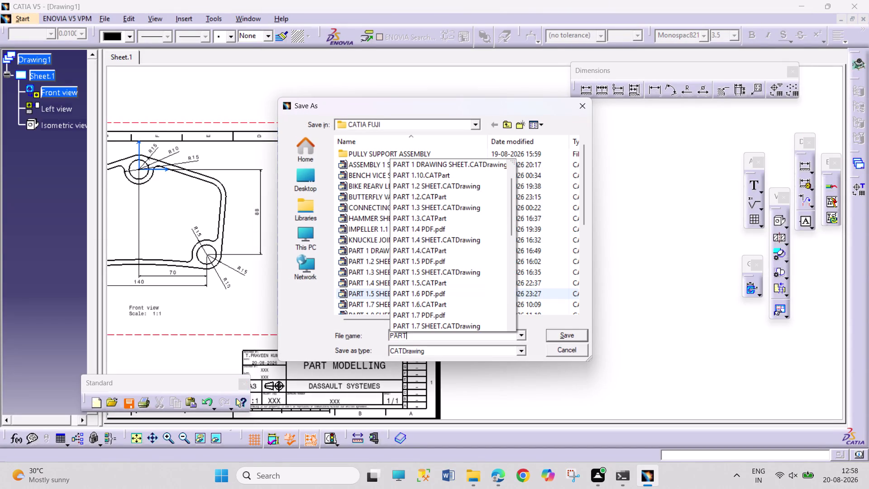
key(space)
text(1.)
text(10)
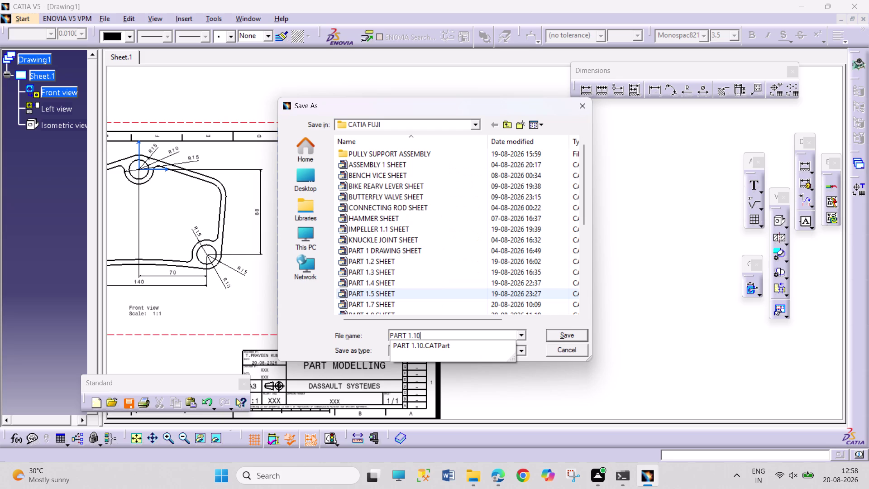
key(BackSpace)
key(BackSpace)
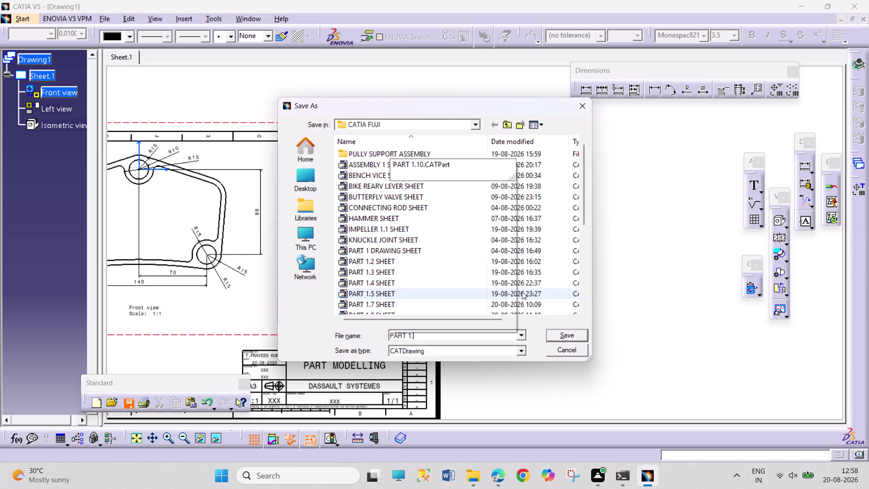
key(9)
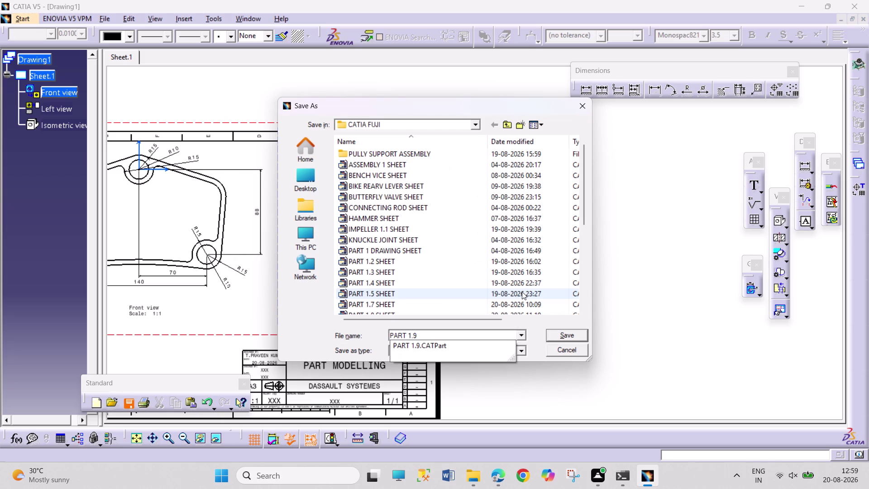
key(space)
text(SHE)
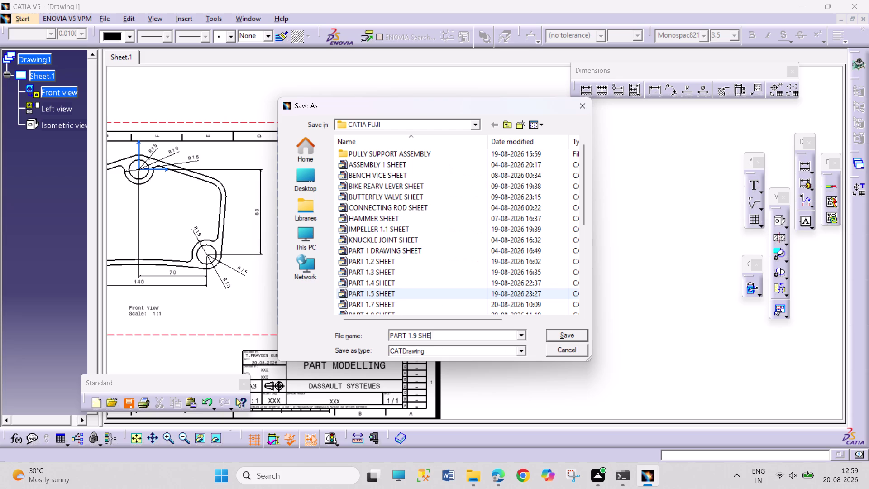
text(ET)
key(BackSpace)
key(BackSpace)
key(BackSpace)
key(BackSpace)
key(BackSpace)
key(BackSpace)
key(BackSpace)
text(10)
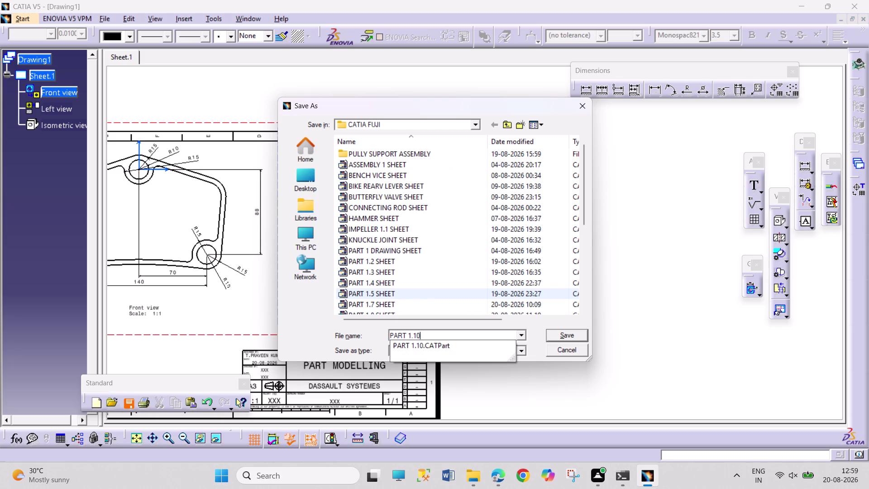
text(S)
key(BackSpace)
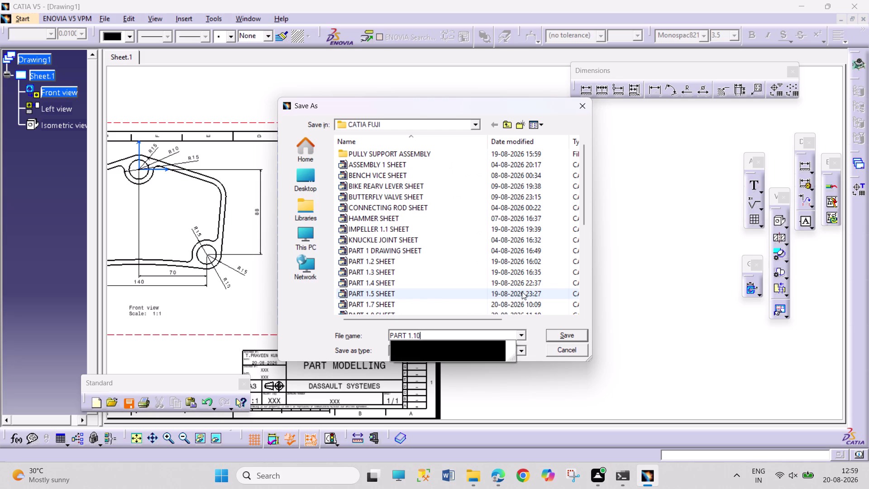
key(space)
text(SHEET)
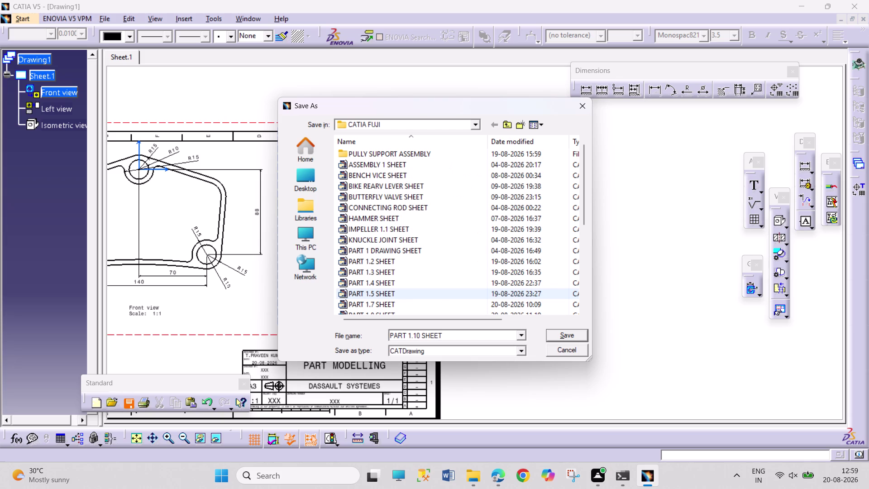
key(Return)
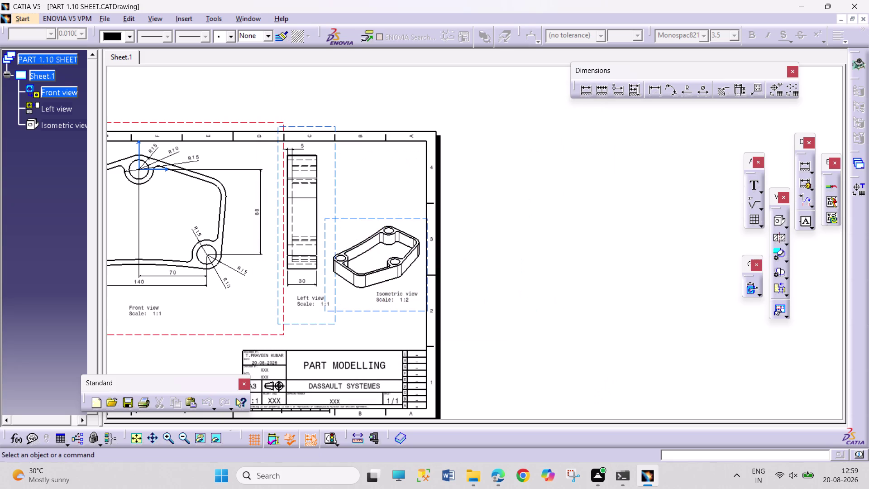
key(ctrl+p)
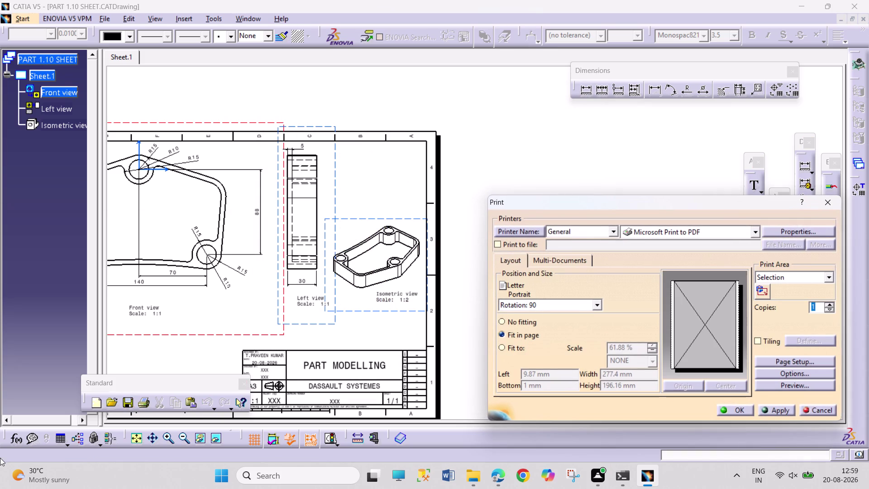
Set the print paper size to A3 ISO and preview the sheet.
click(803, 385)
click(811, 407)
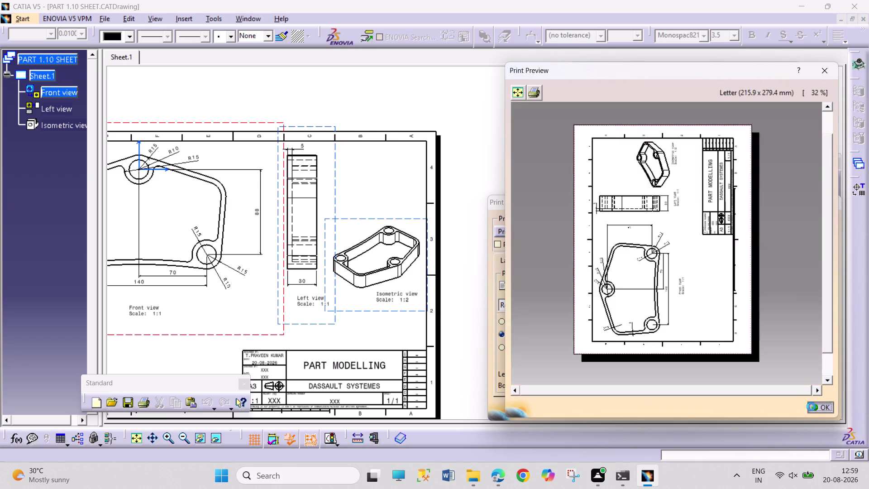
click(782, 360)
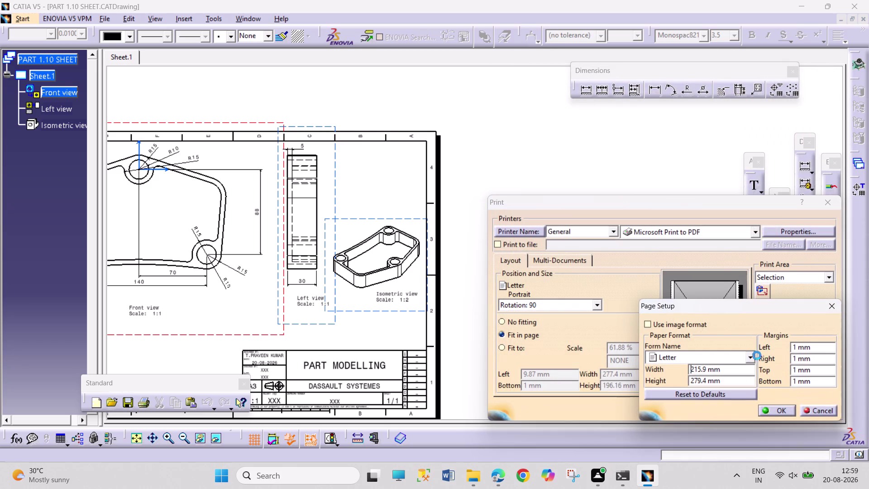
click(751, 357)
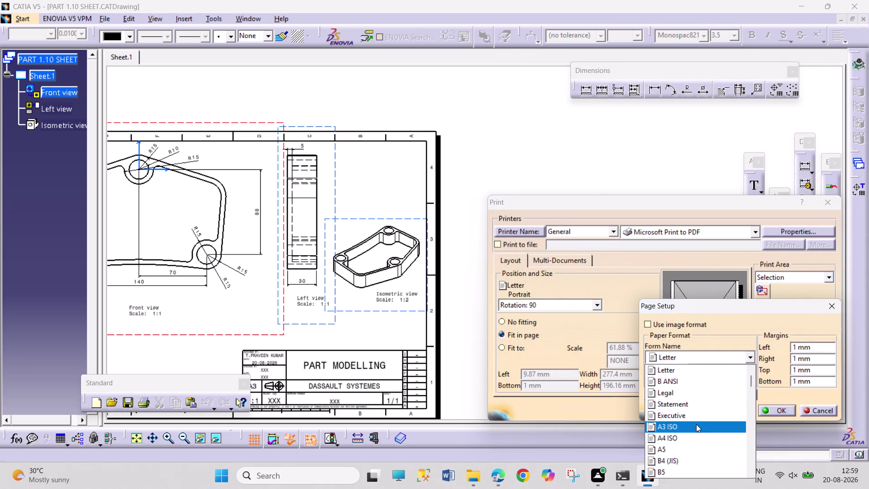
click(696, 424)
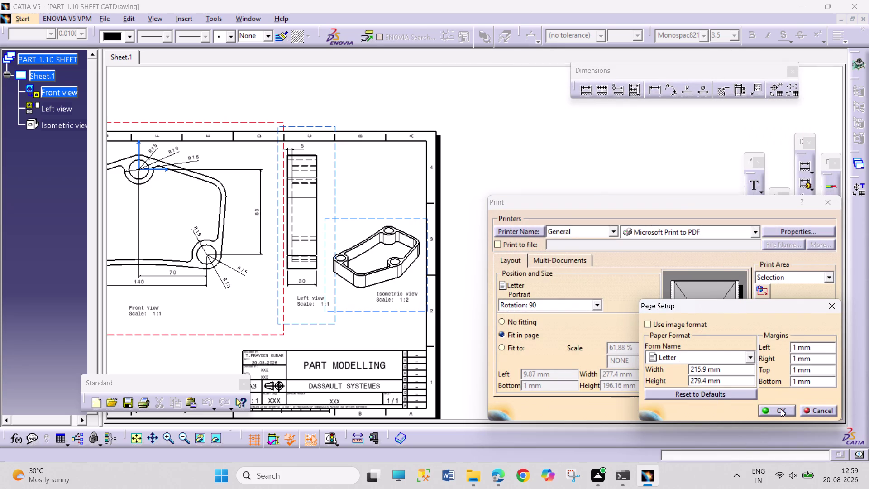
click(780, 409)
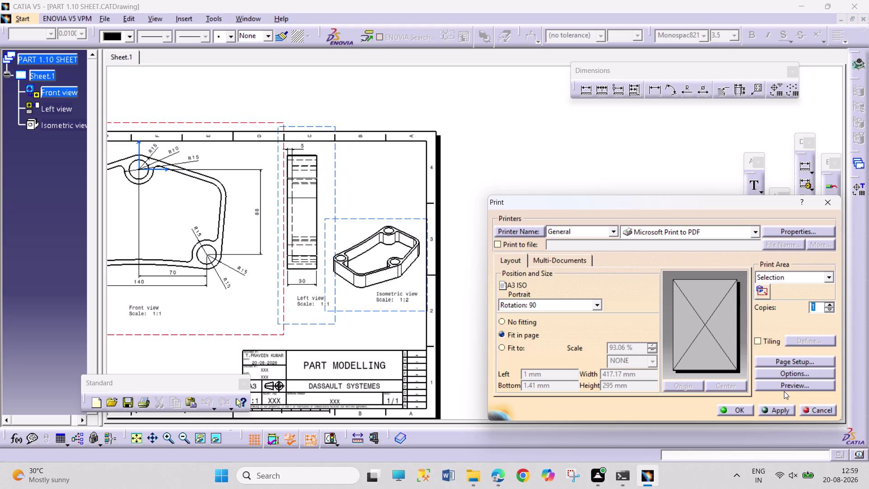
click(785, 390)
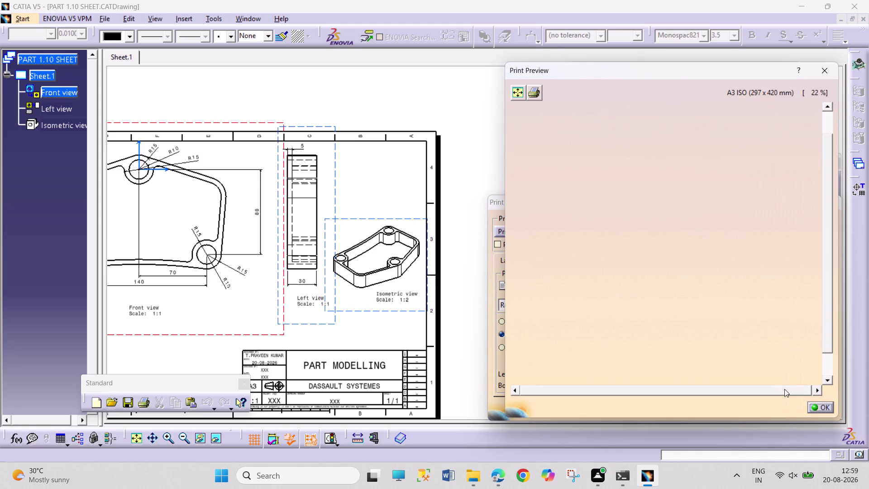
click(812, 410)
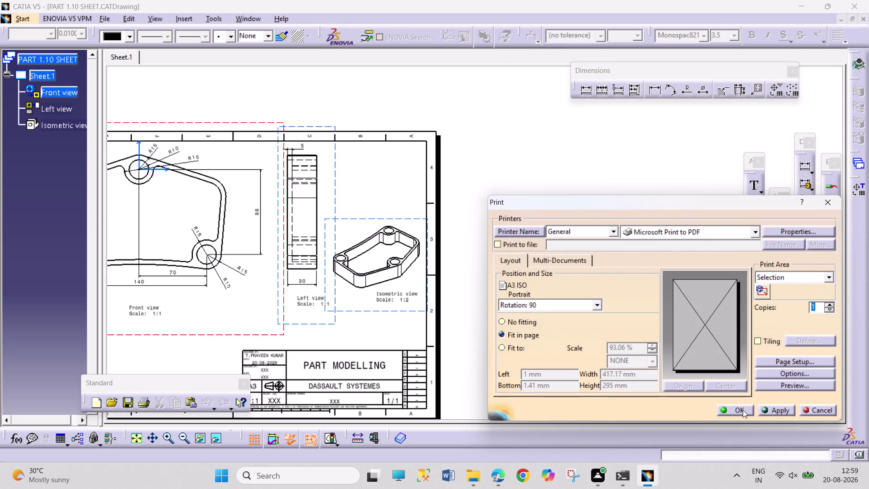
Print the drawing to a PDF file named 'PART 1.10 PDF'.
click(742, 409)
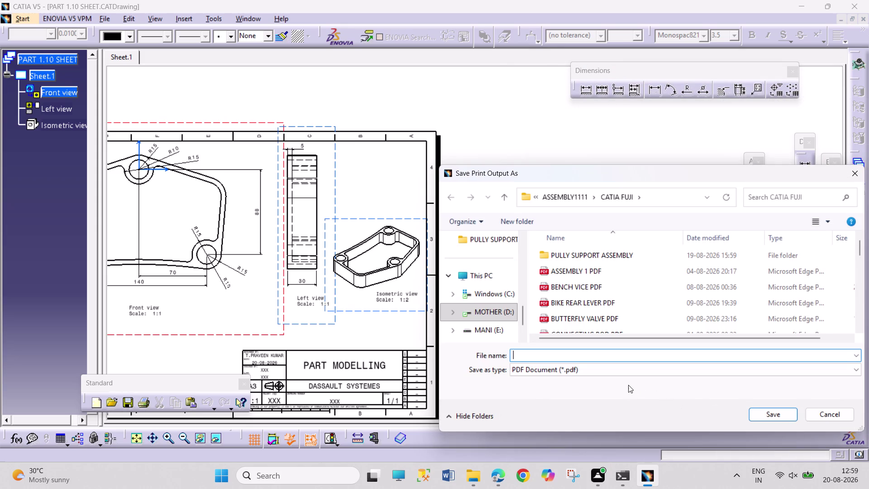
text(PA)
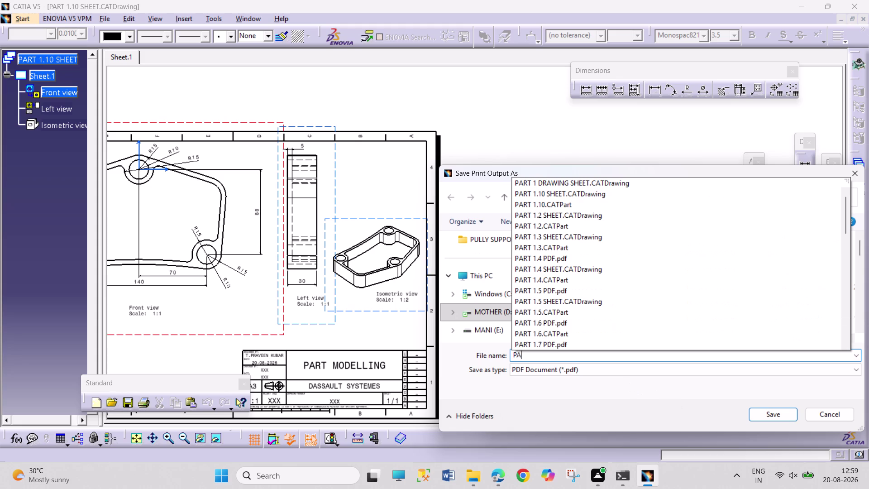
text(RT)
key(space)
text(1)
text(.10)
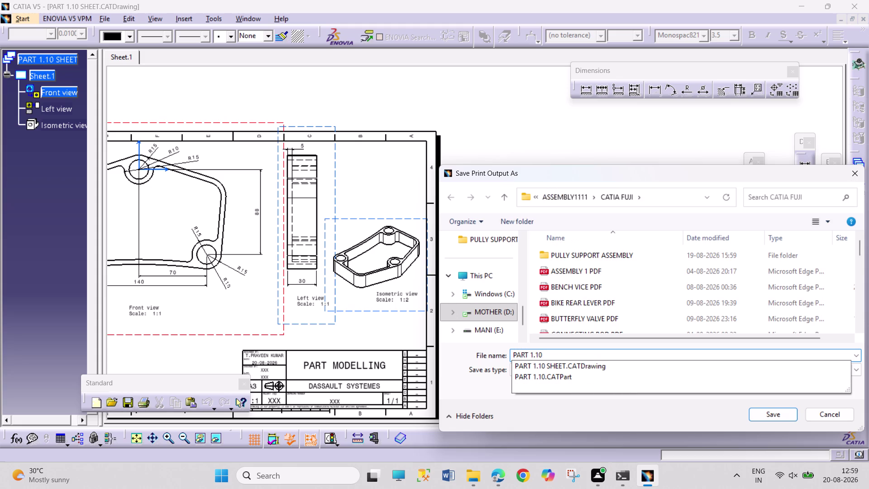
key(space)
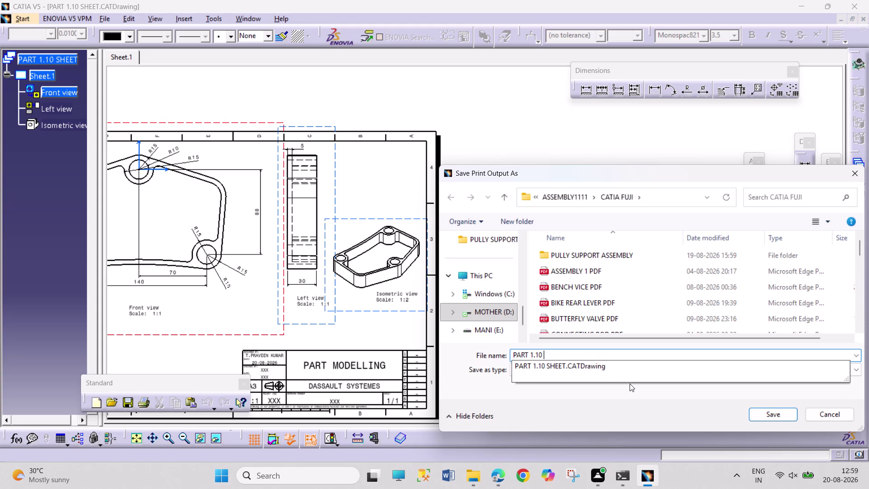
text(PDF)
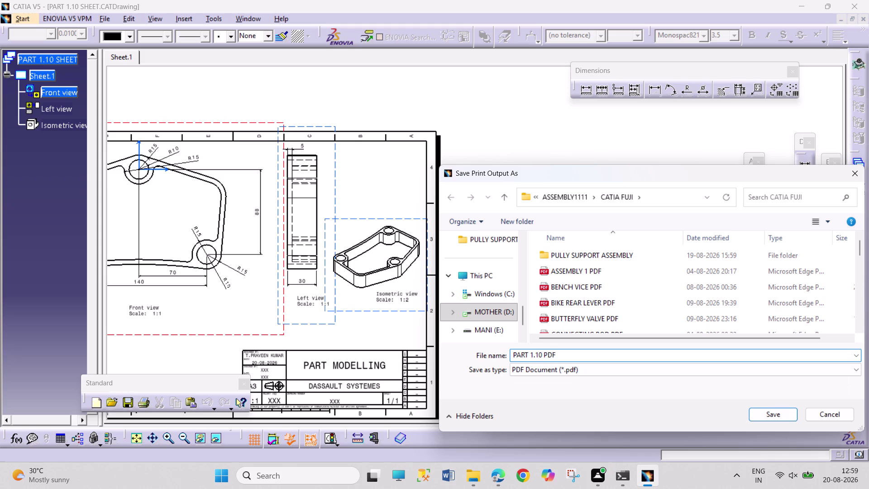
key(Return)
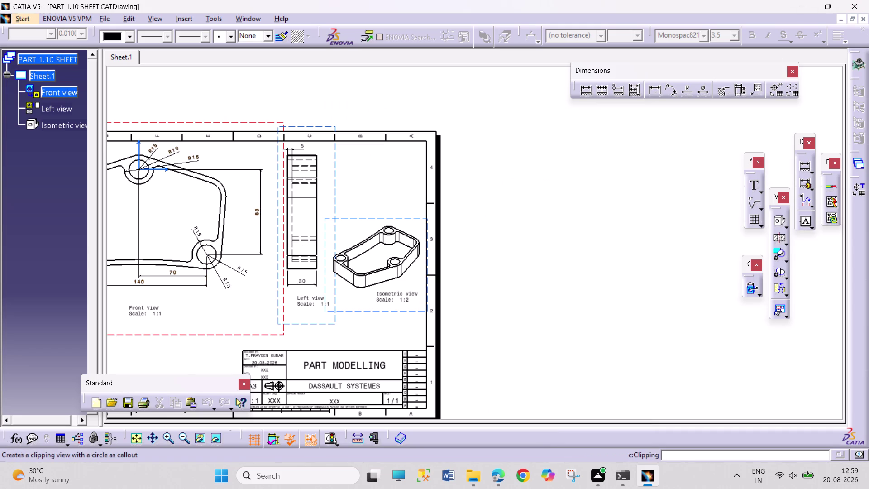
drag(465, 103, 565, 340)
drag(445, 83, 541, 358)
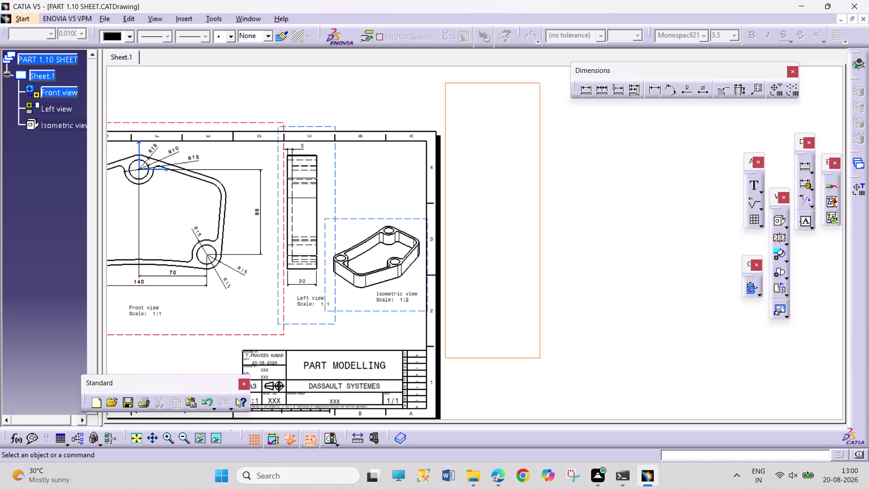
drag(447, 98, 533, 348)
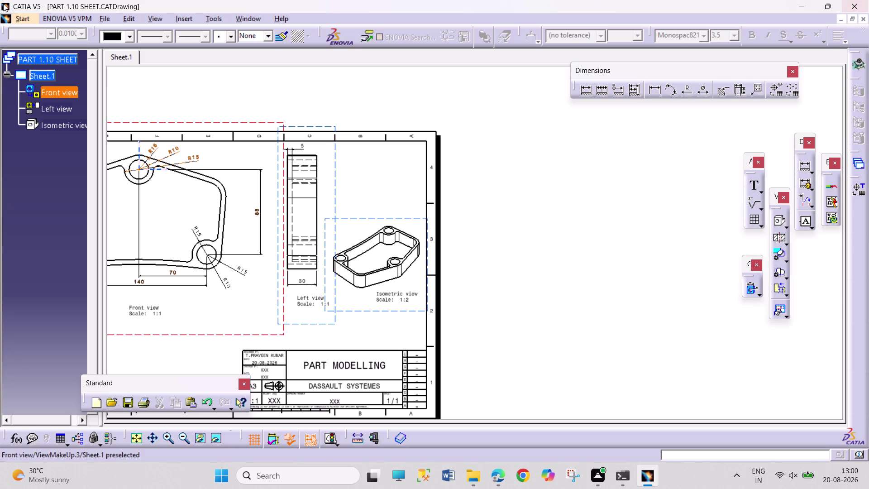
right_drag(8, 22, 1, 23)
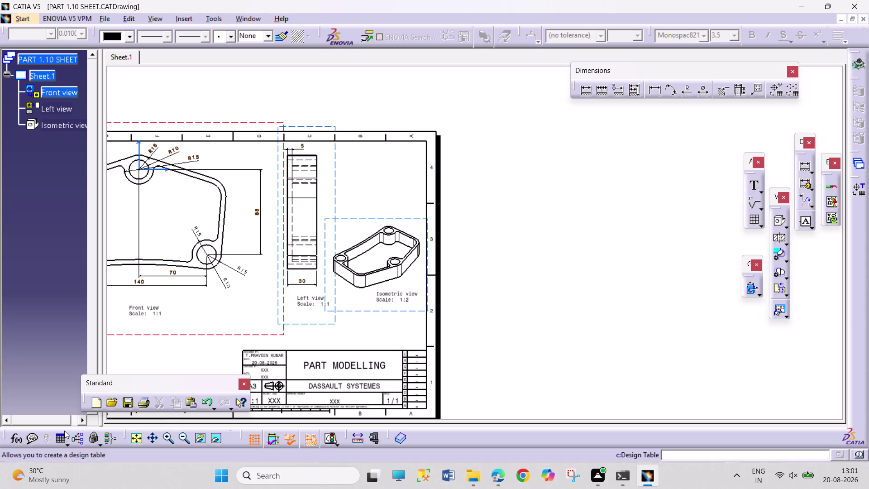
Click near the bottom-left of the CATIA window while viewing the sheet.
click(138, 436)
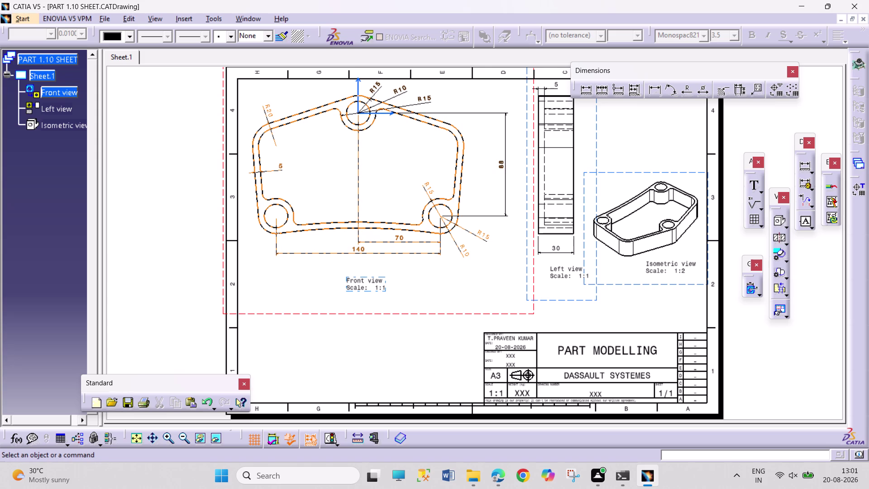
drag(279, 326, 390, 381)
drag(332, 350, 404, 391)
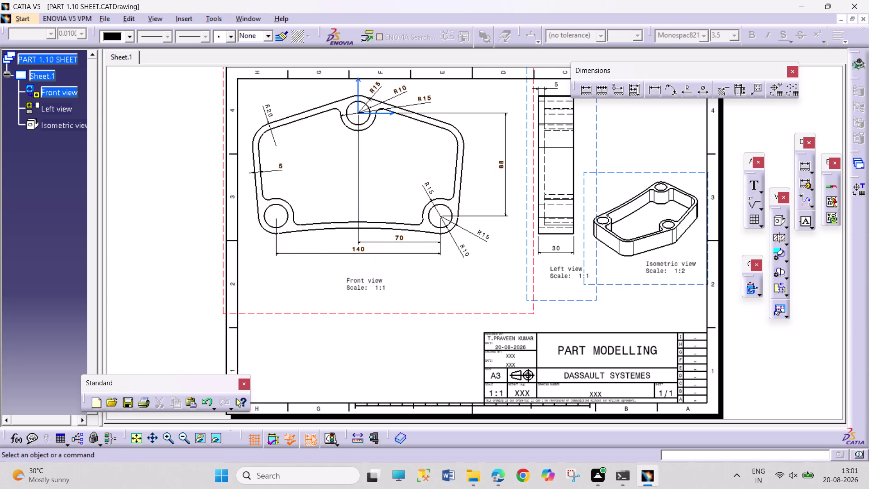
drag(404, 391, 432, 395)
drag(330, 323, 406, 373)
drag(311, 313, 393, 376)
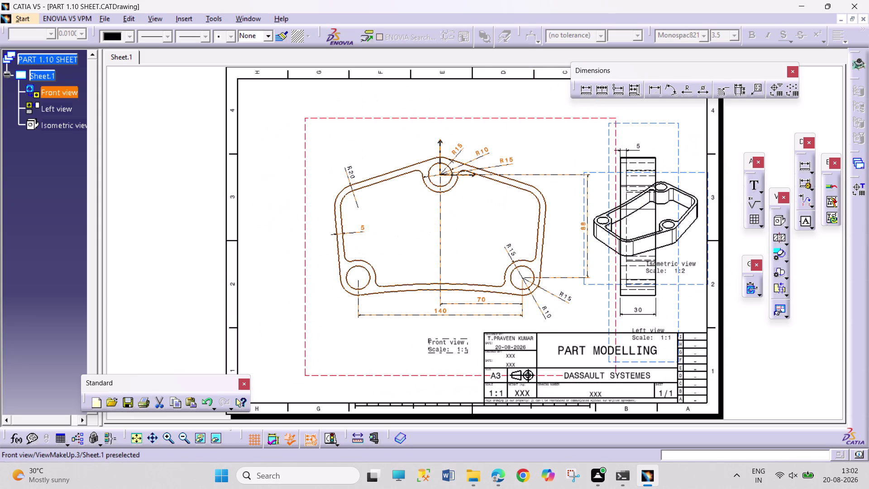
key(ctrl+z)
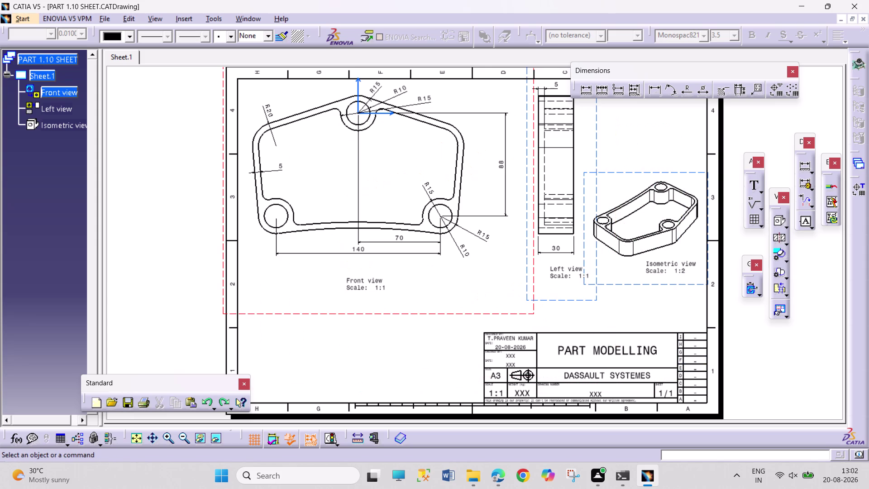
click(412, 360)
click(252, 21)
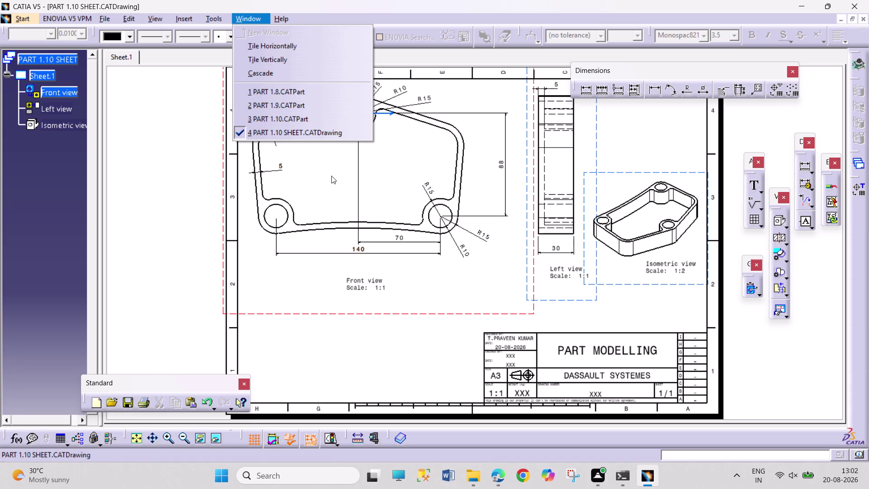
click(368, 343)
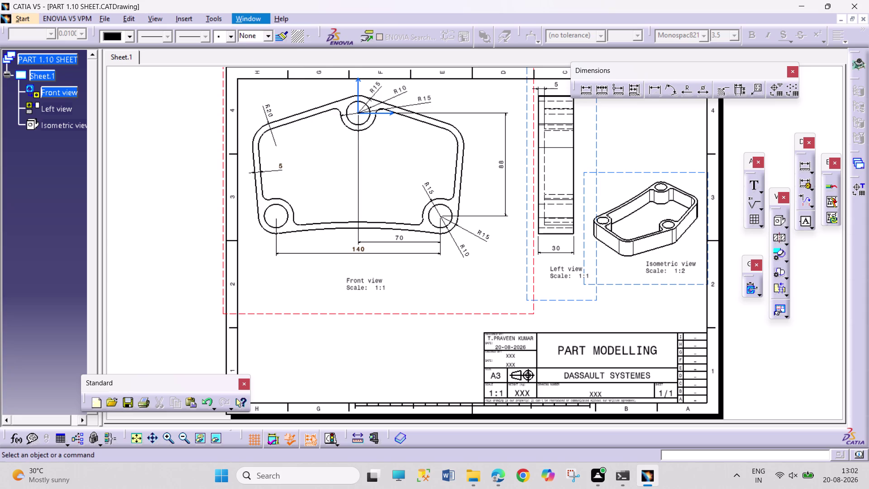
drag(304, 346, 393, 383)
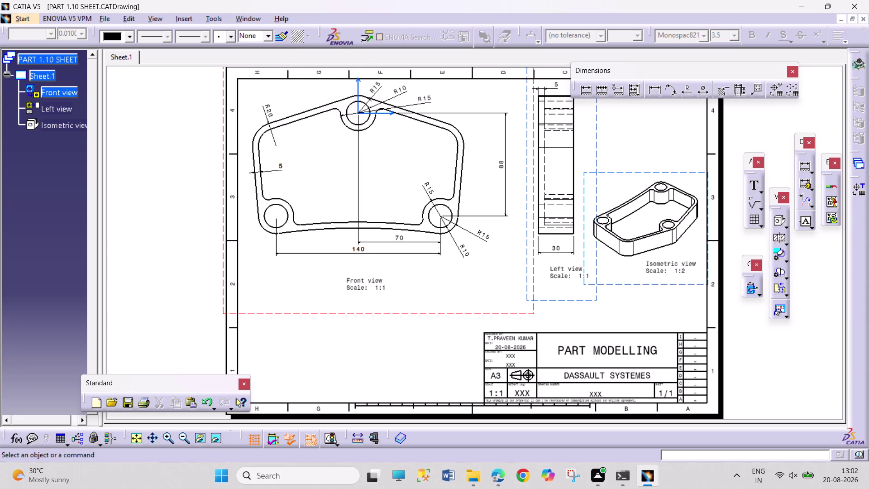
drag(393, 382, 406, 385)
drag(380, 367, 423, 389)
drag(376, 367, 393, 389)
drag(378, 372, 382, 384)
drag(381, 383, 398, 396)
drag(380, 379, 402, 400)
drag(391, 383, 403, 399)
drag(390, 378, 408, 399)
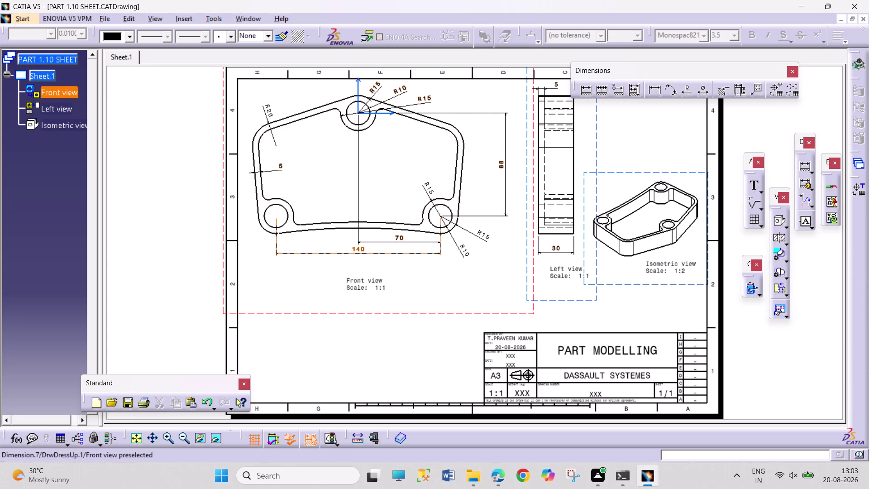
drag(293, 329, 372, 387)
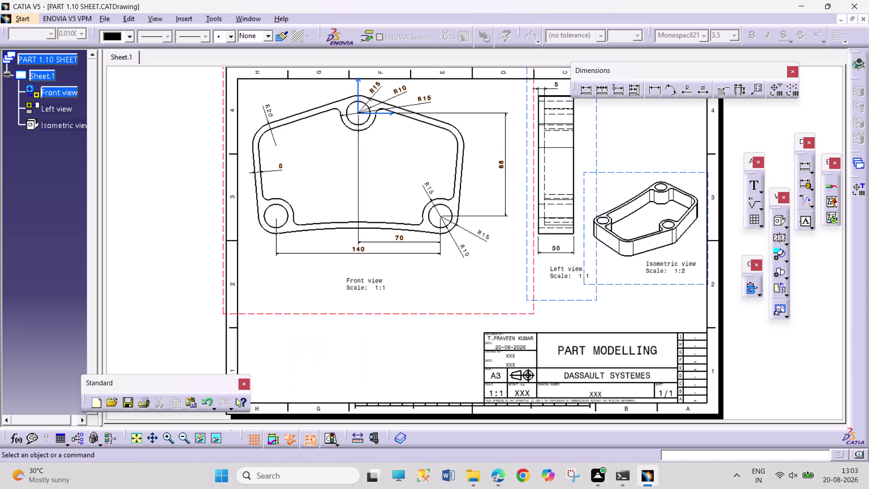